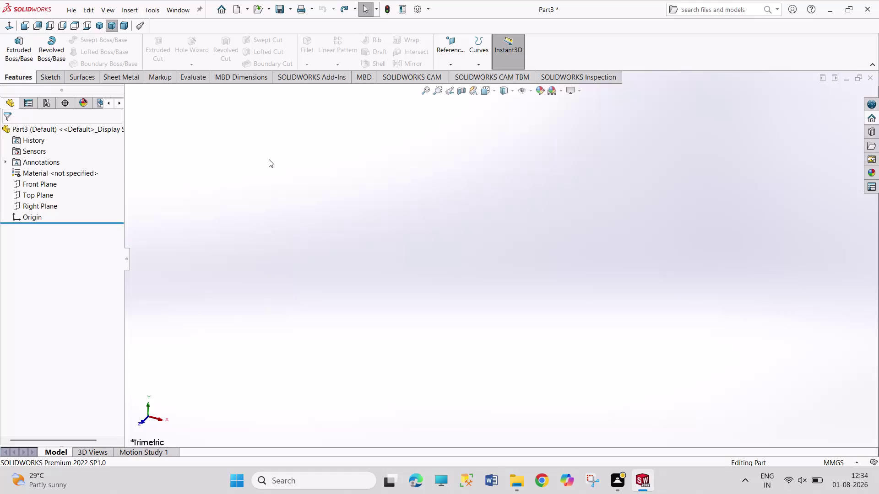
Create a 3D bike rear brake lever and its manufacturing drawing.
Drag across the empty Part3 viewport and try its shortcut menu.
drag(269, 159, 316, 282)
right_click(417, 218)
click(424, 202)
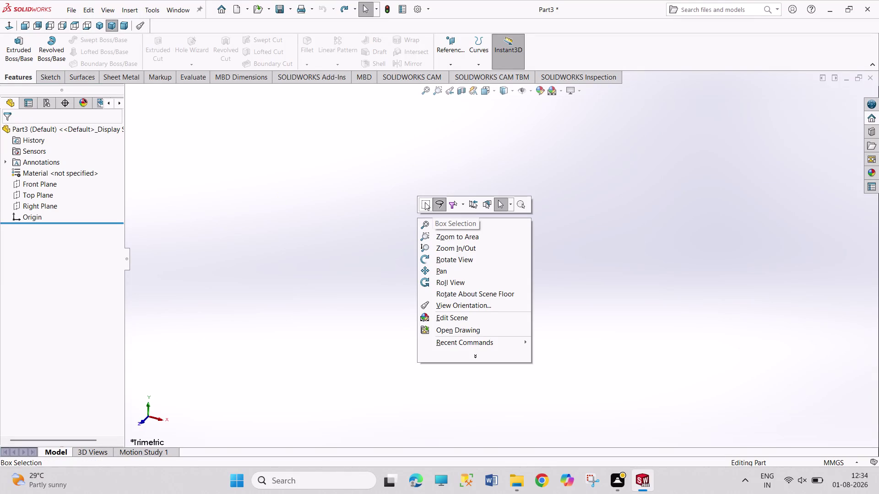
drag(300, 167, 420, 300)
drag(315, 181, 395, 301)
drag(295, 148, 305, 202)
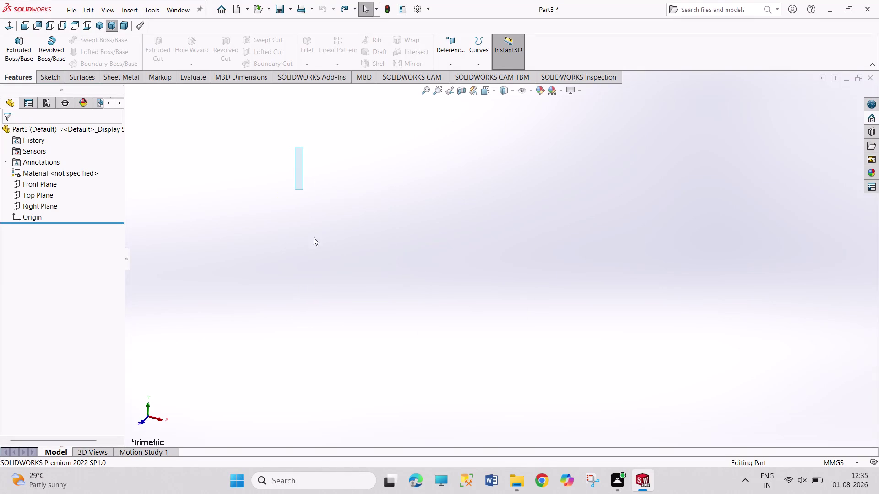
drag(305, 202, 476, 337)
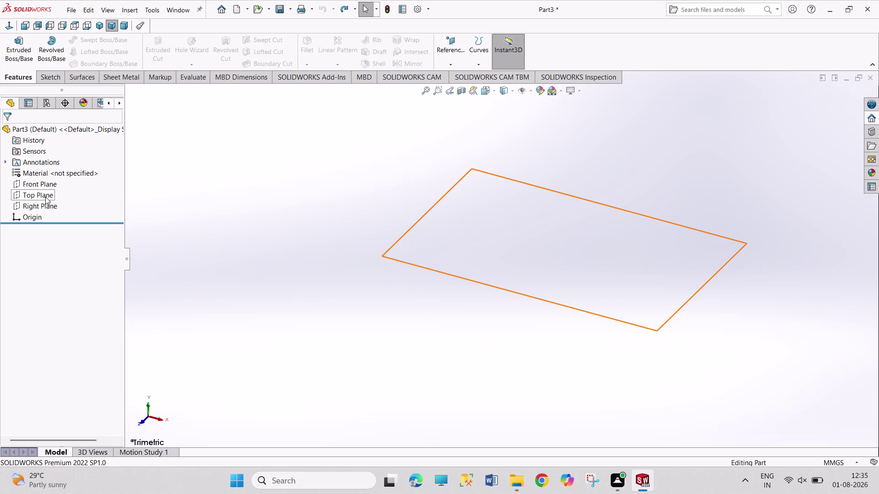
Start a sketch on the Top Plane and exit it empty.
click(46, 197)
click(53, 183)
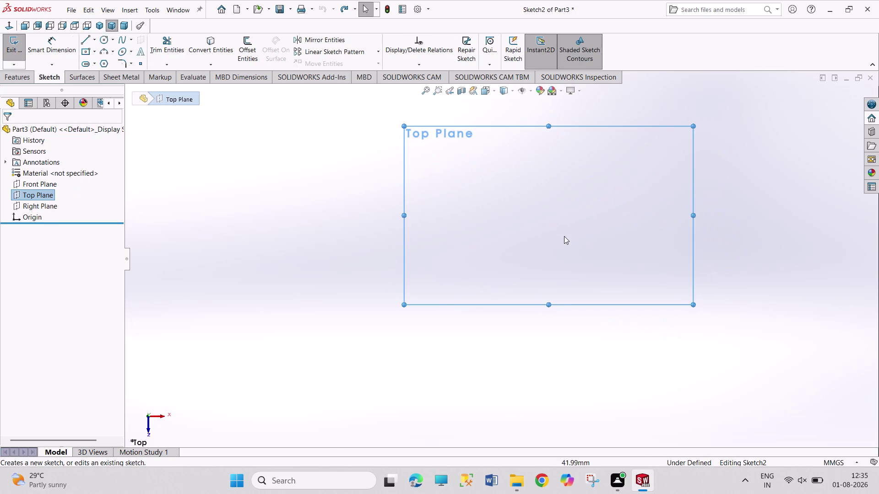
click(103, 38)
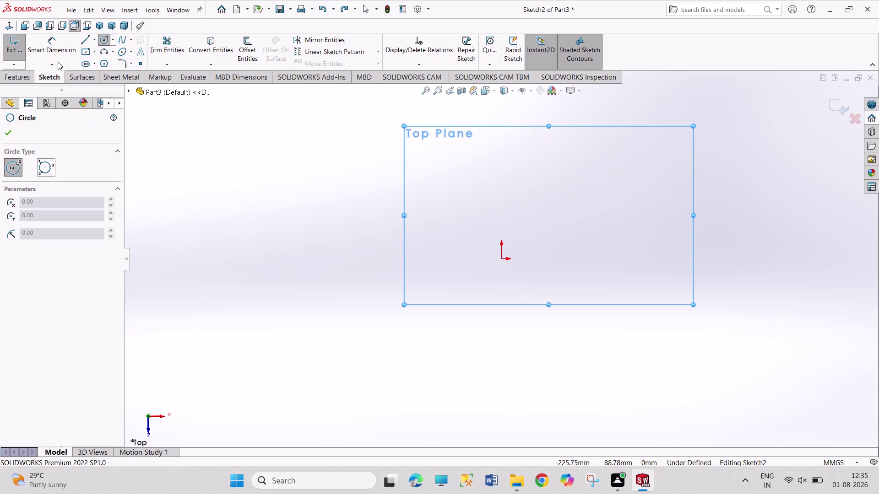
click(10, 47)
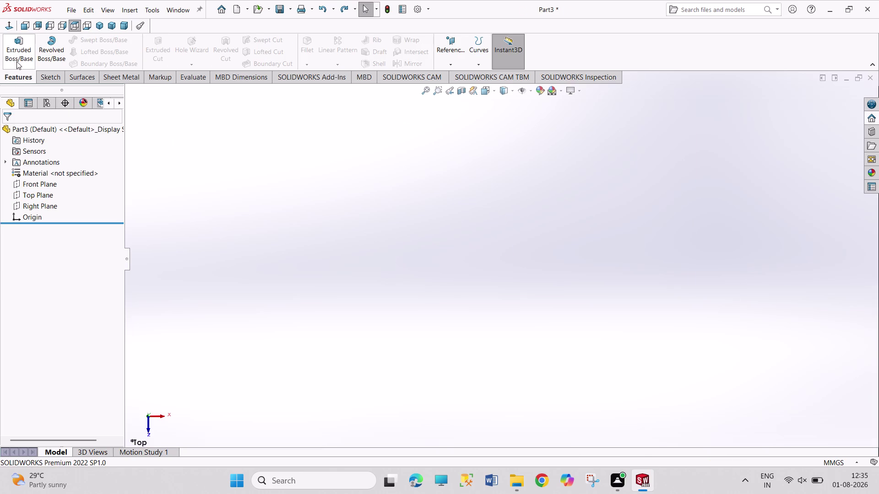
Open and exit a second empty Top Plane sketch, then close Part3.
click(40, 195)
click(44, 184)
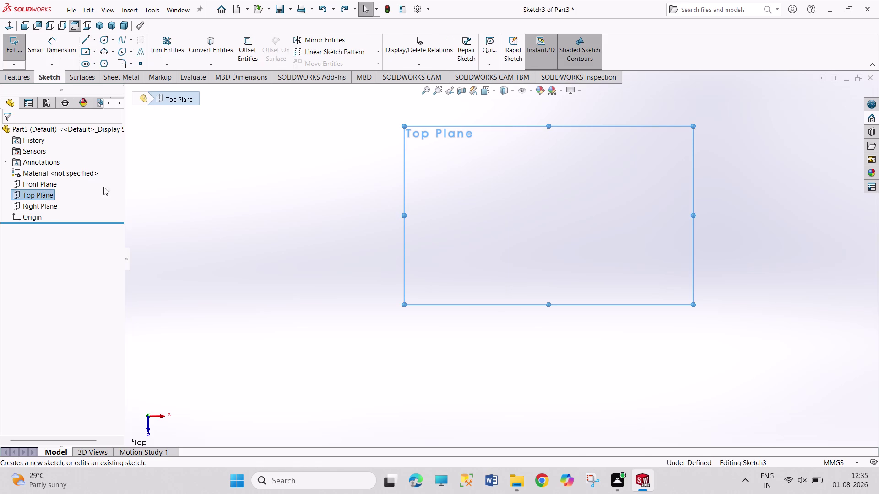
click(17, 46)
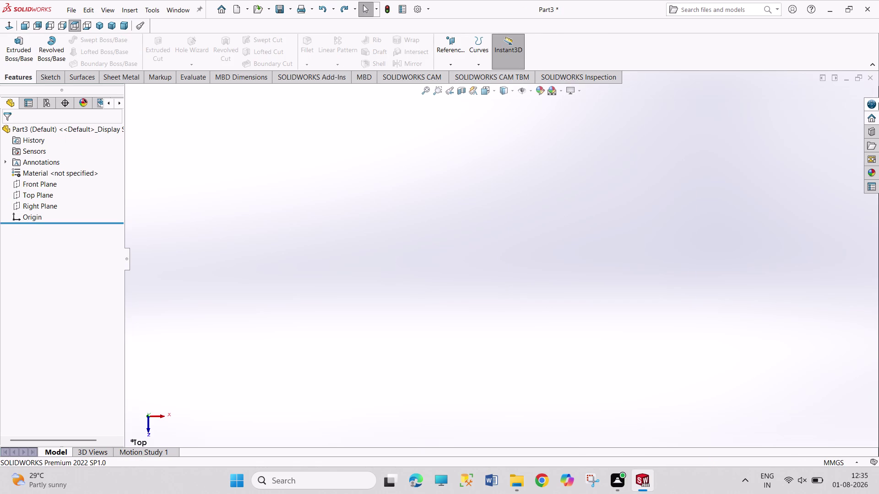
click(870, 80)
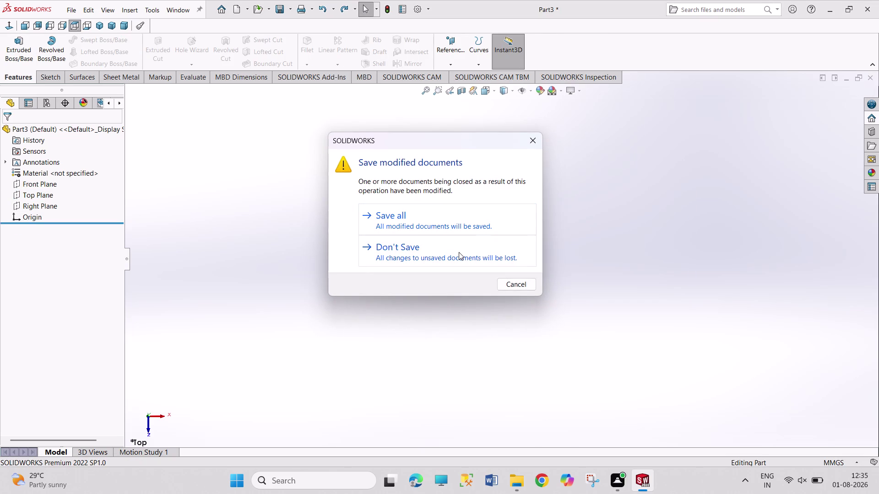
Close Part3 without saving, create new part Part4, and sketch on its Top Plane.
click(459, 252)
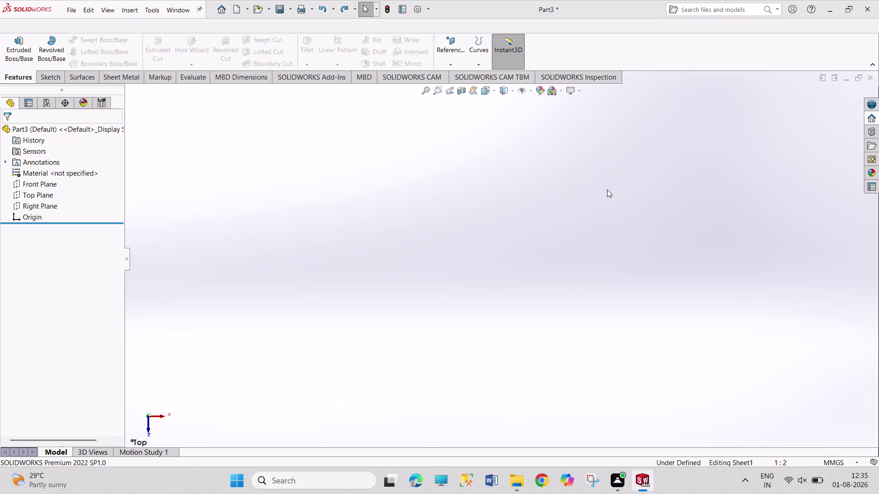
key(ctrl+n)
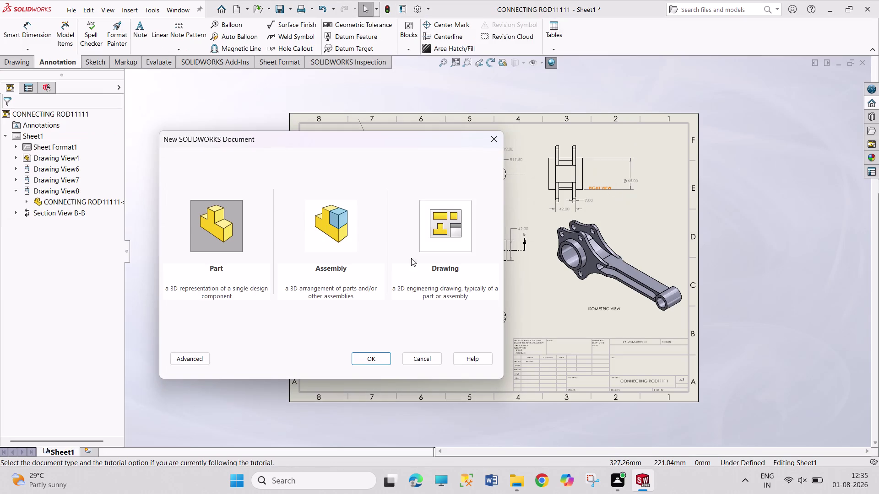
click(387, 360)
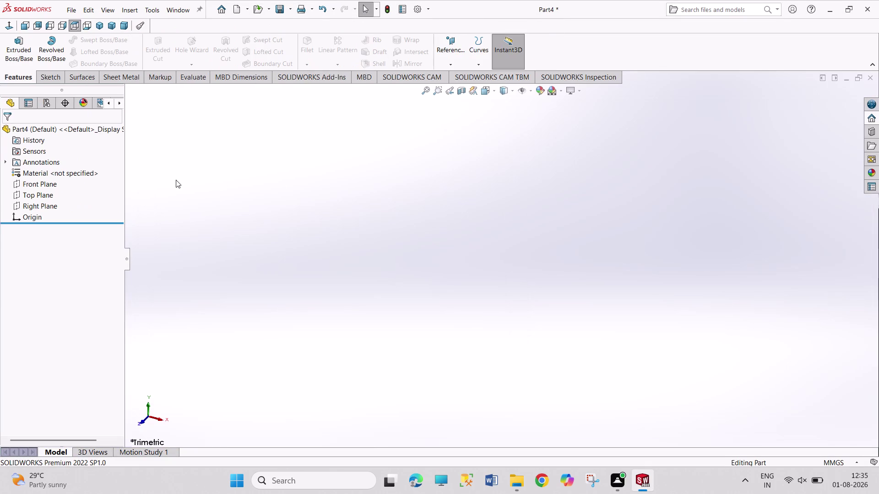
click(38, 198)
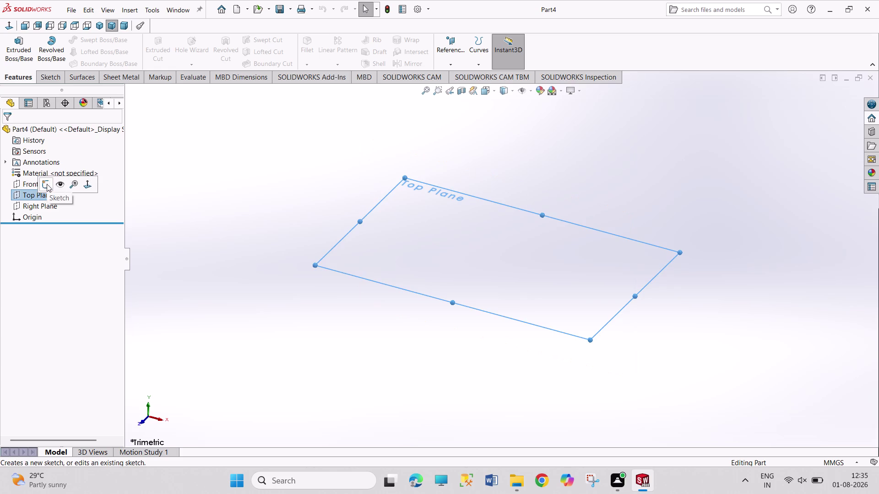
click(47, 184)
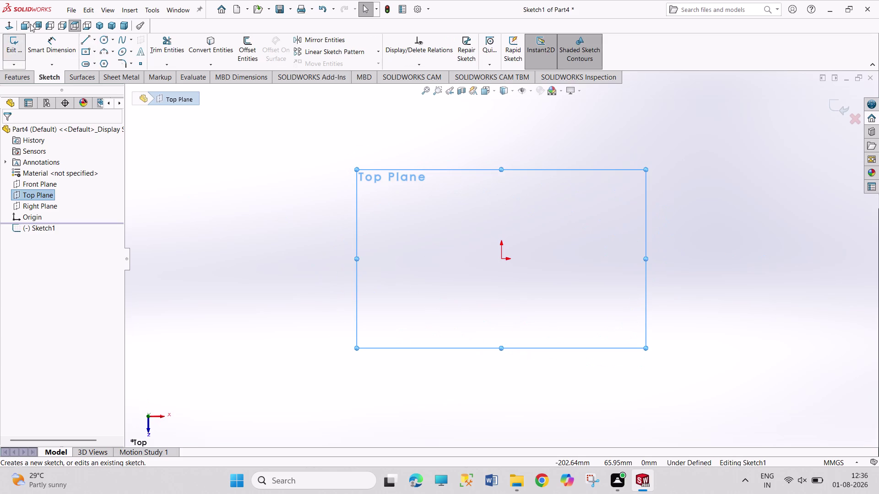
Draw a short horizontal line below the origin and a large circle centred left of it.
click(103, 39)
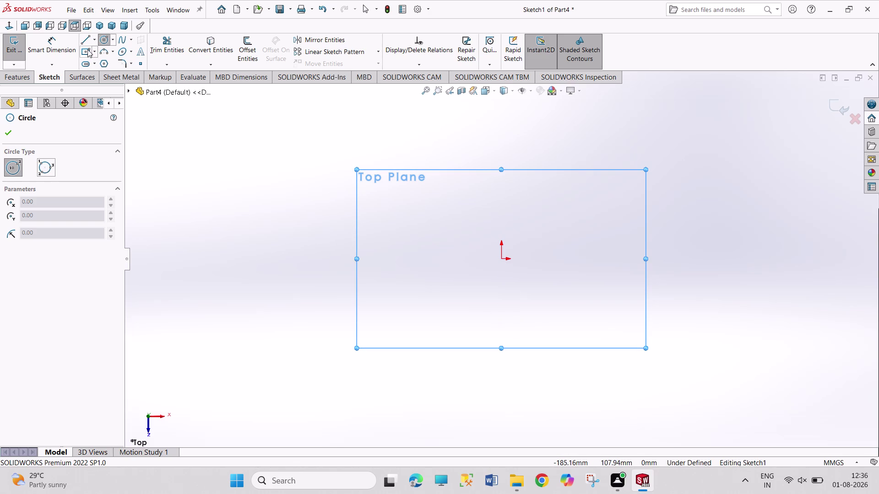
click(81, 36)
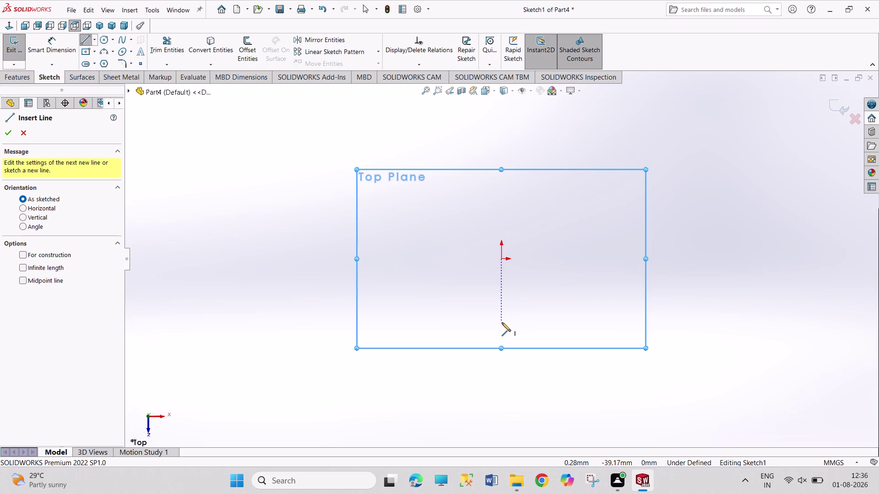
click(502, 323)
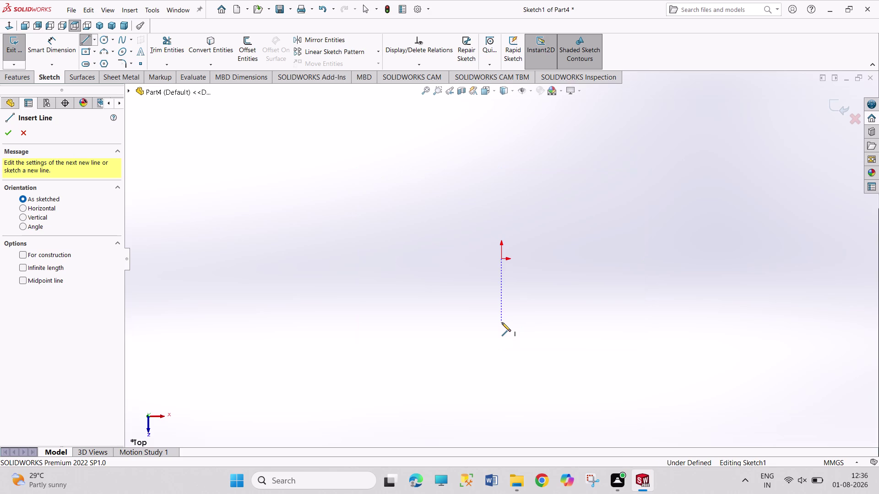
click(547, 322)
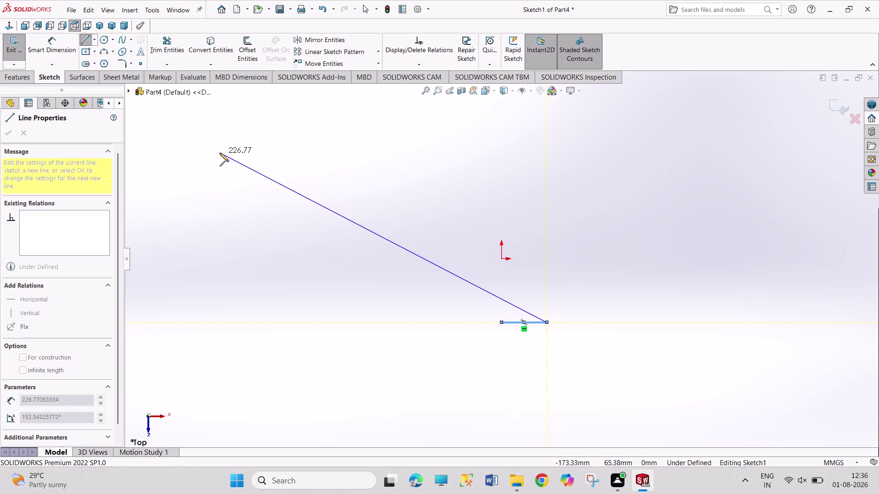
click(104, 37)
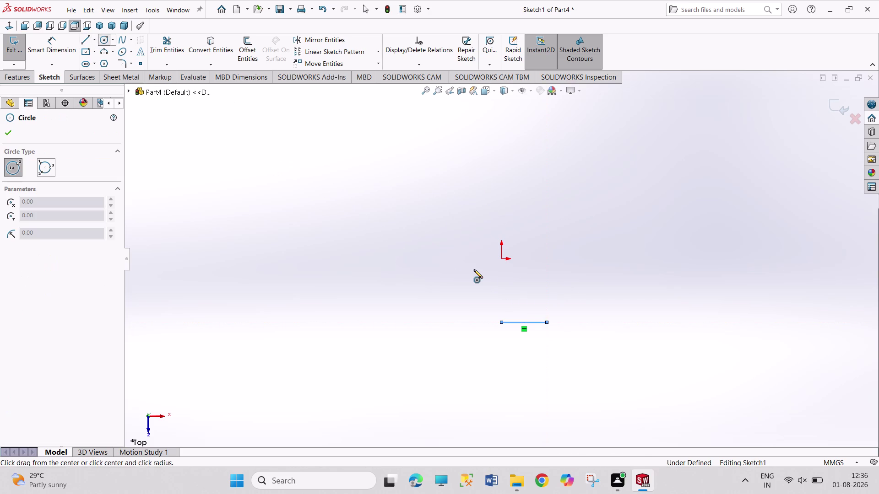
click(475, 259)
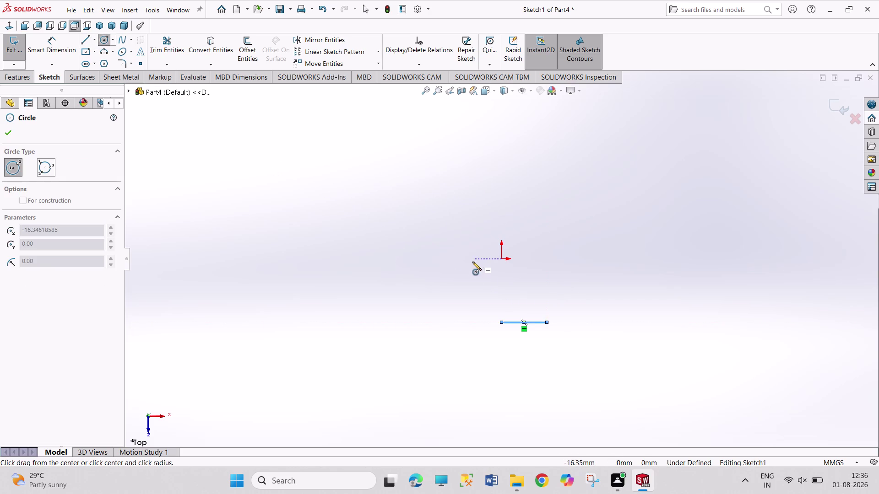
click(498, 372)
Dimension the large circle to a 40 mm diameter.
right_drag(357, 342, 311, 201)
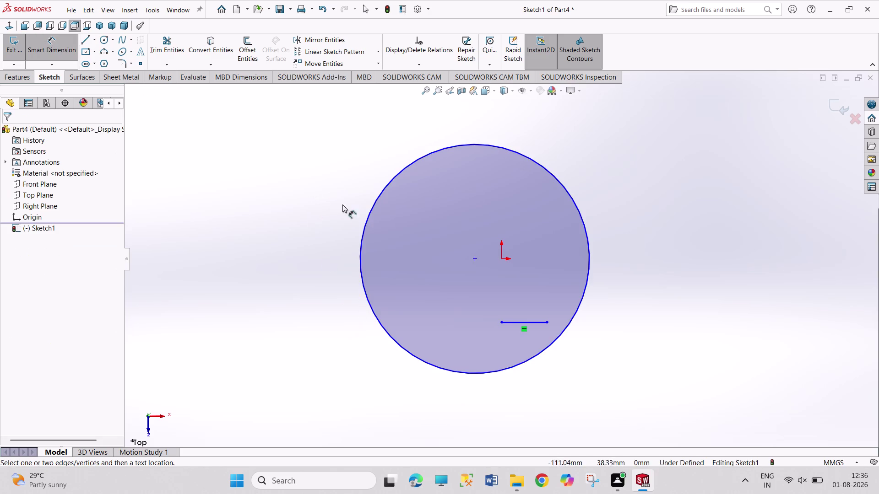
drag(369, 221, 365, 216)
click(336, 189)
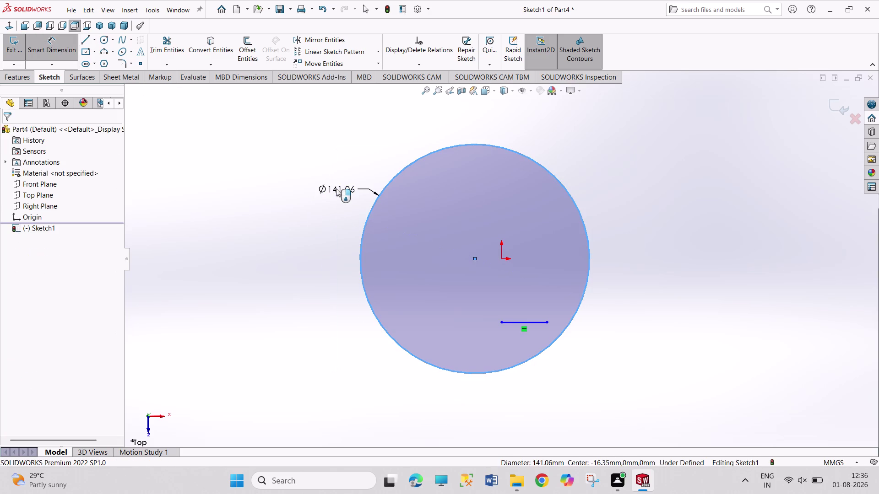
text(40)
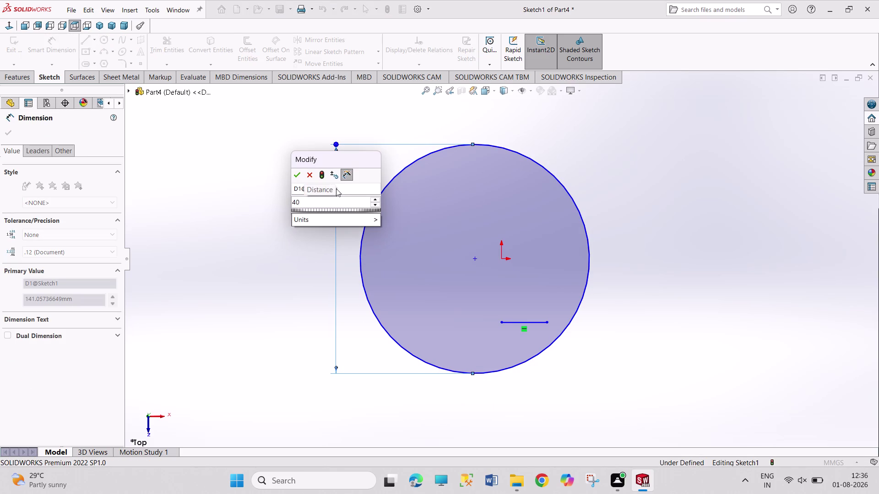
key(Return)
Make the short line's right endpoint coincident with the circle.
right_click(298, 217)
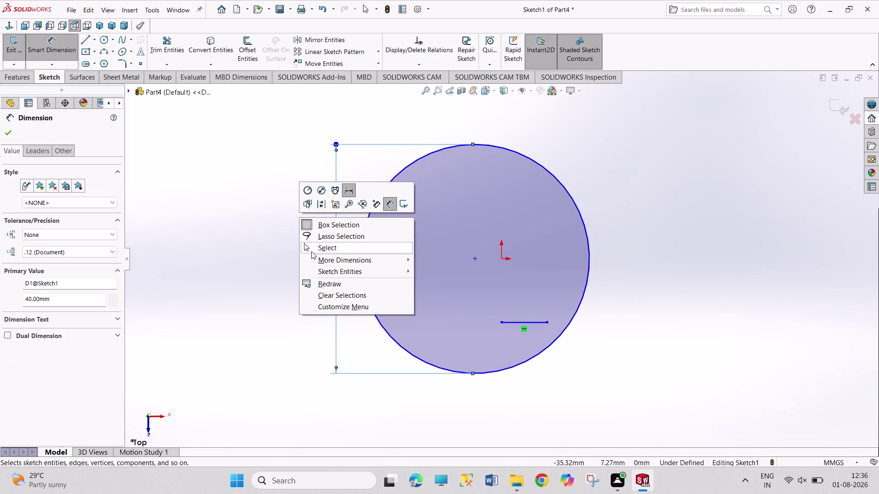
click(311, 251)
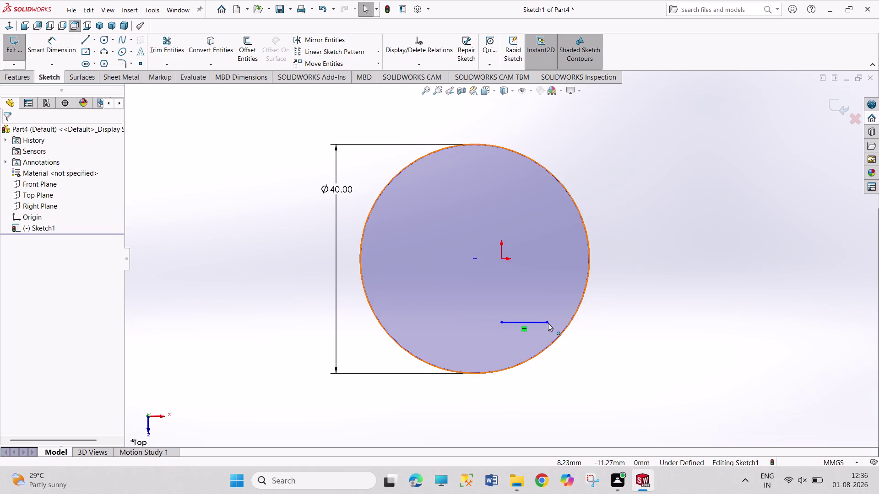
click(547, 322)
click(570, 322)
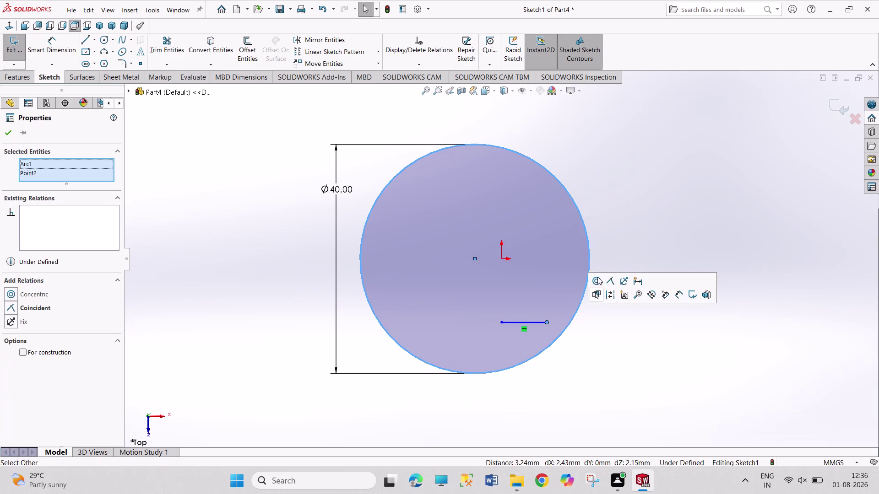
click(607, 281)
click(640, 213)
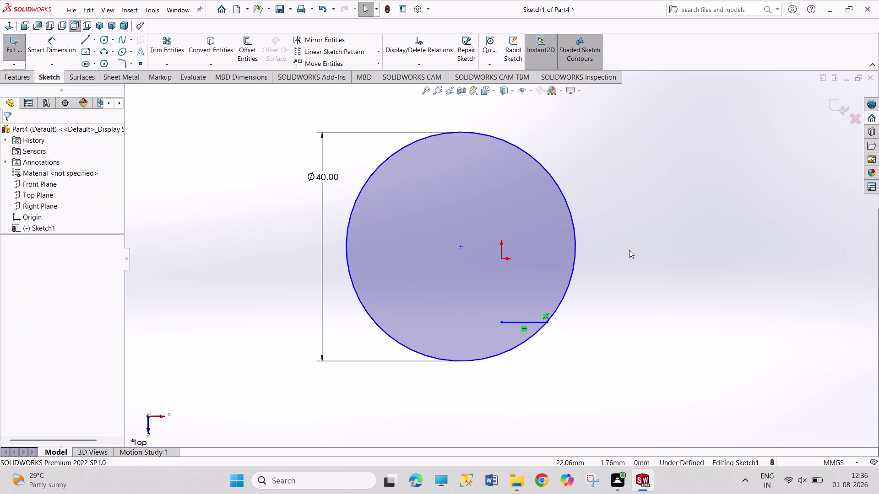
Dimension the horizontal line 10 mm below the origin, then select it.
right_drag(644, 255, 644, 152)
click(503, 258)
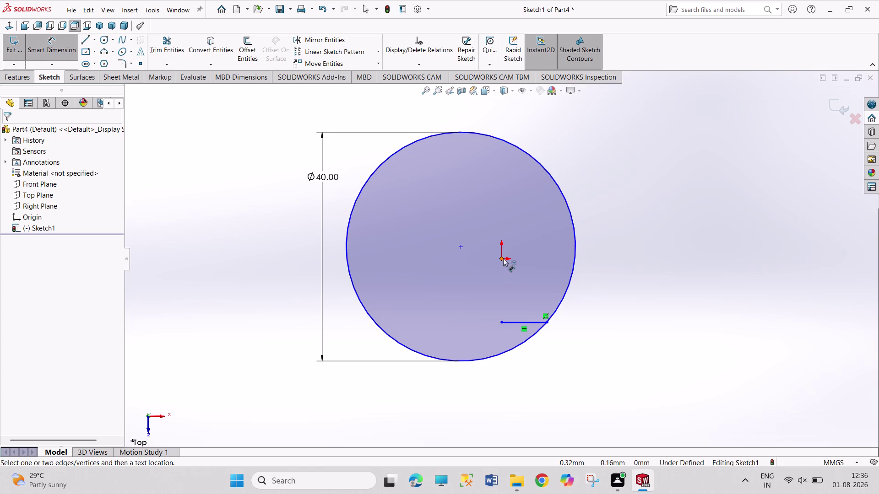
click(501, 324)
click(276, 295)
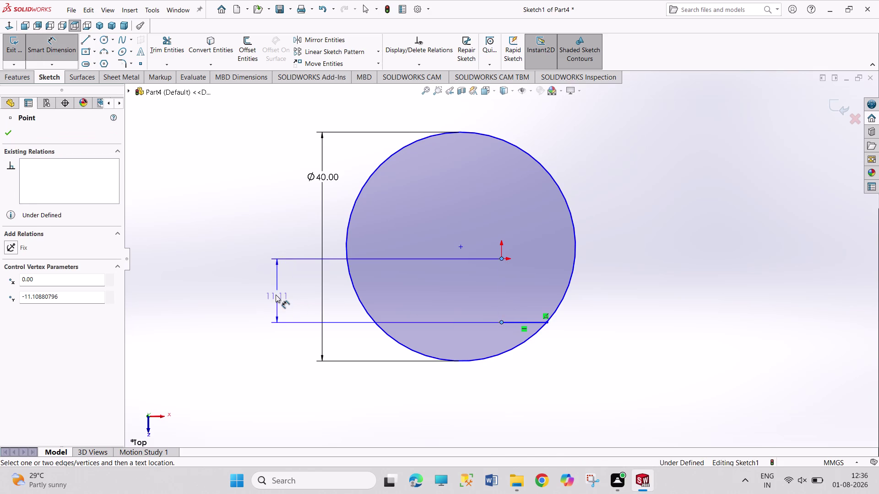
text(10)
key(Return)
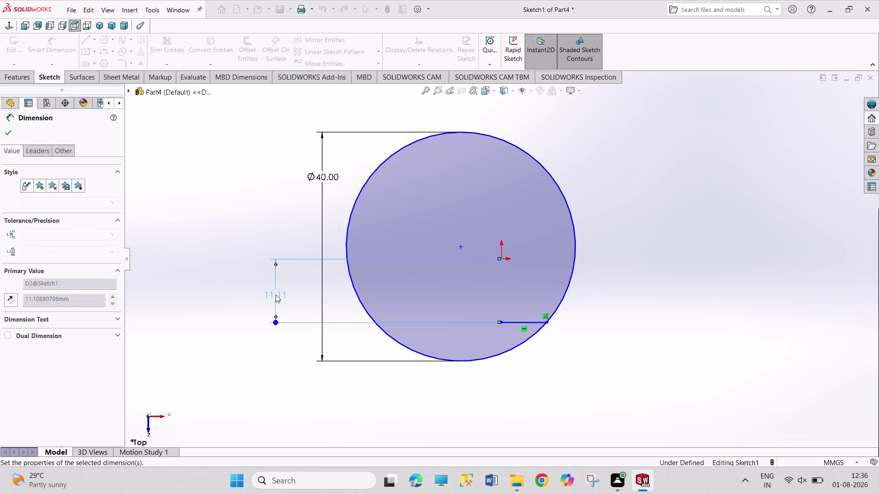
right_click(250, 255)
click(256, 282)
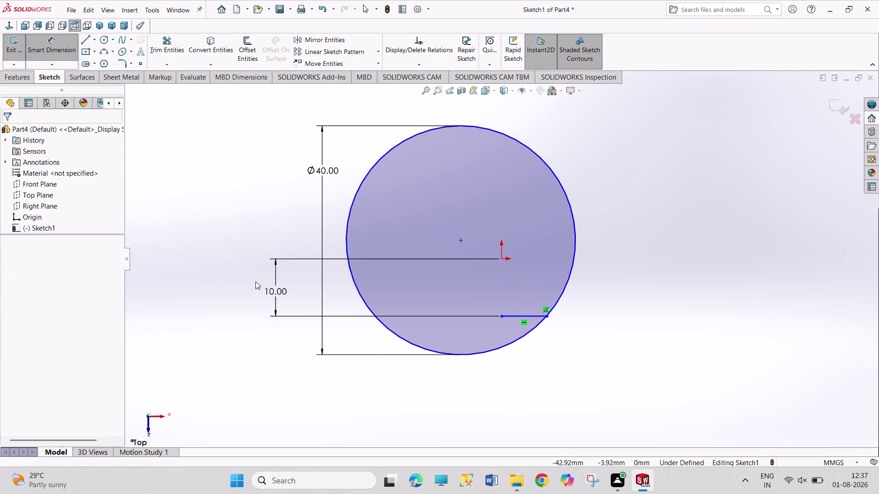
click(534, 316)
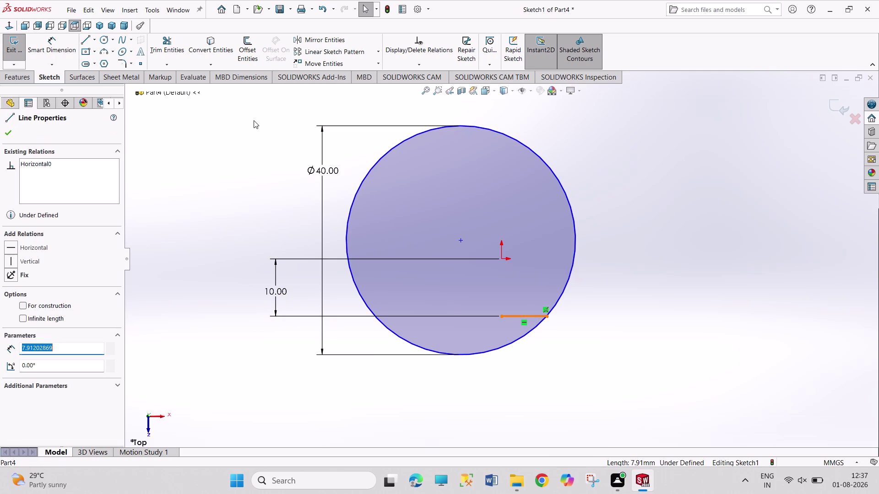
Mirror the short line about the Front Plane to create an upper copy.
click(310, 36)
click(72, 267)
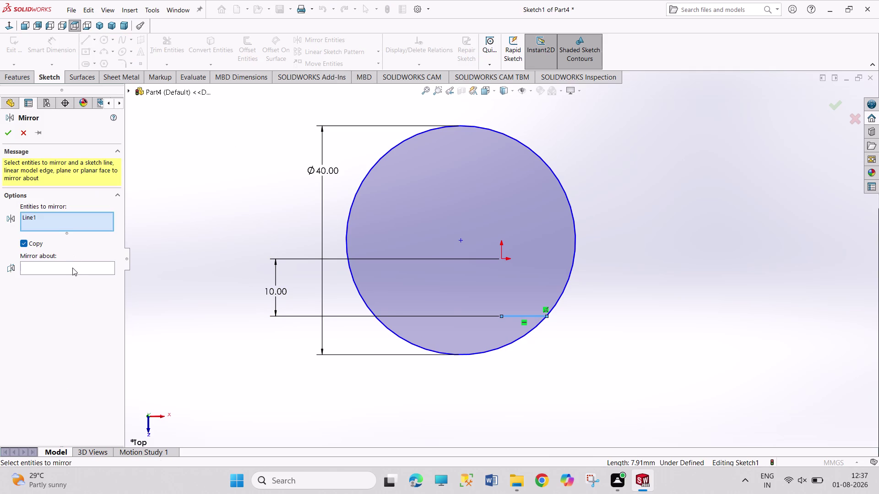
click(127, 90)
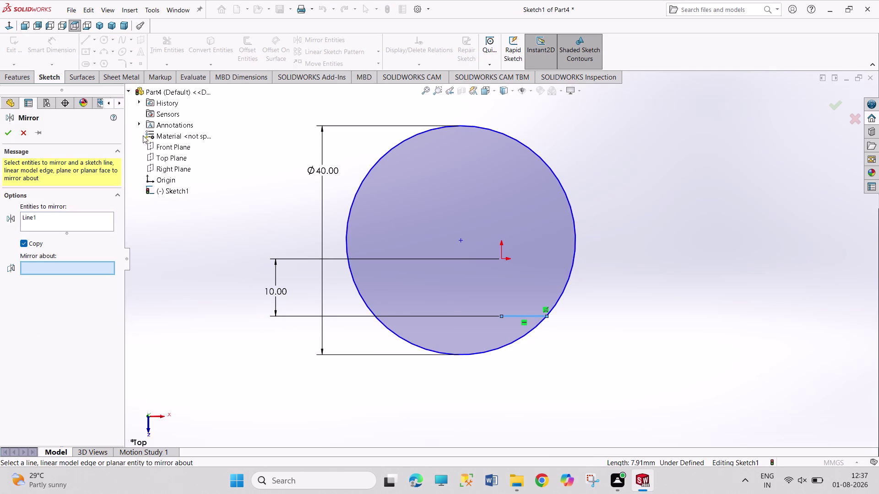
click(158, 148)
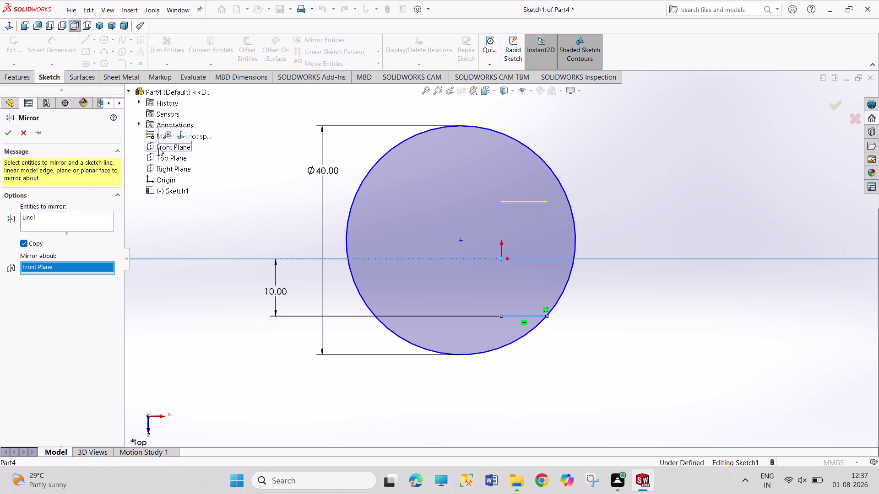
click(9, 136)
Make the mirrored line's outer endpoint coincident with the circle.
click(266, 340)
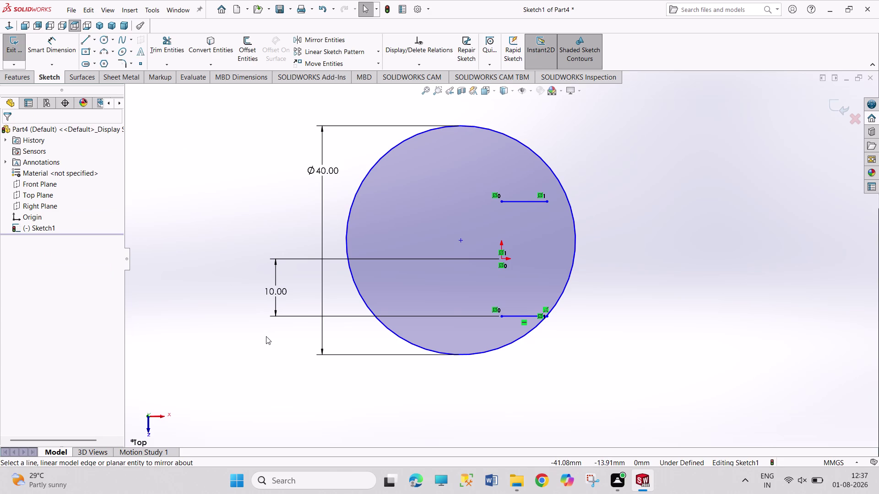
click(568, 196)
click(549, 200)
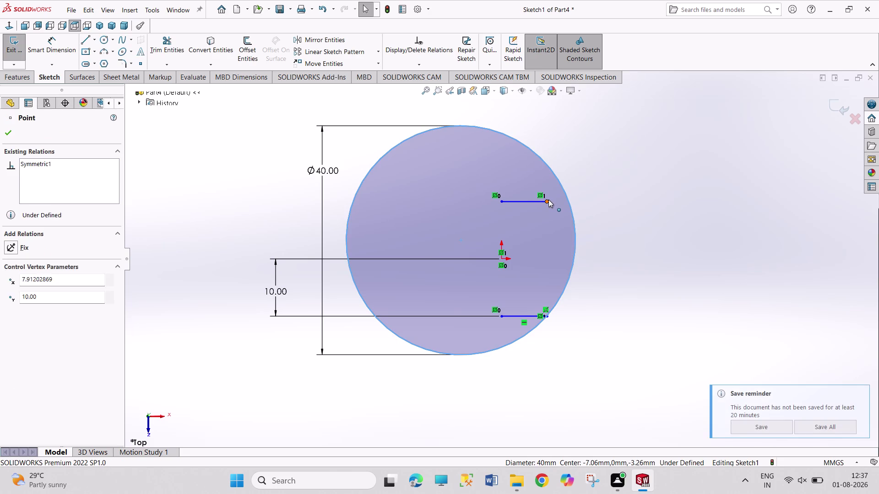
click(592, 160)
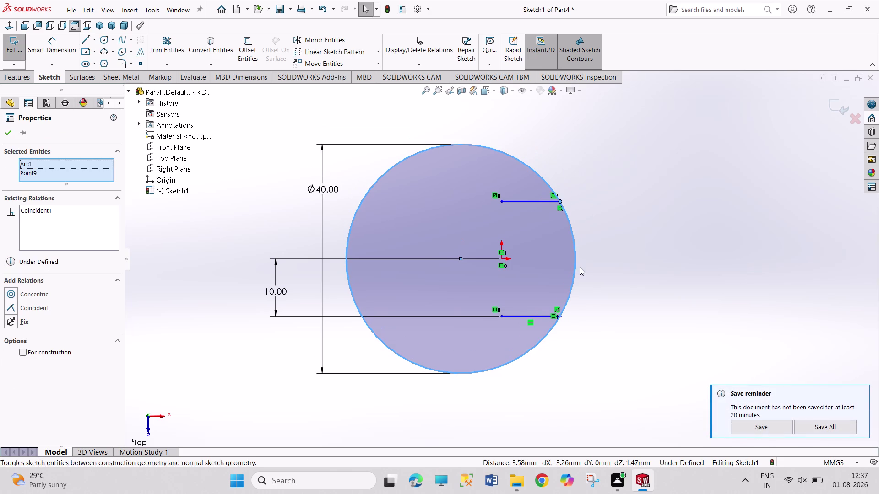
click(579, 267)
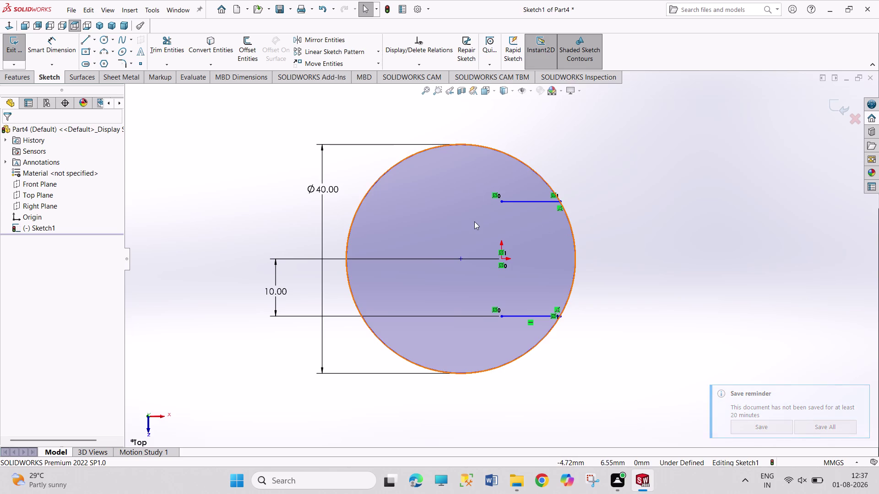
Switch between the Line and dimension tools and return to selection.
click(87, 43)
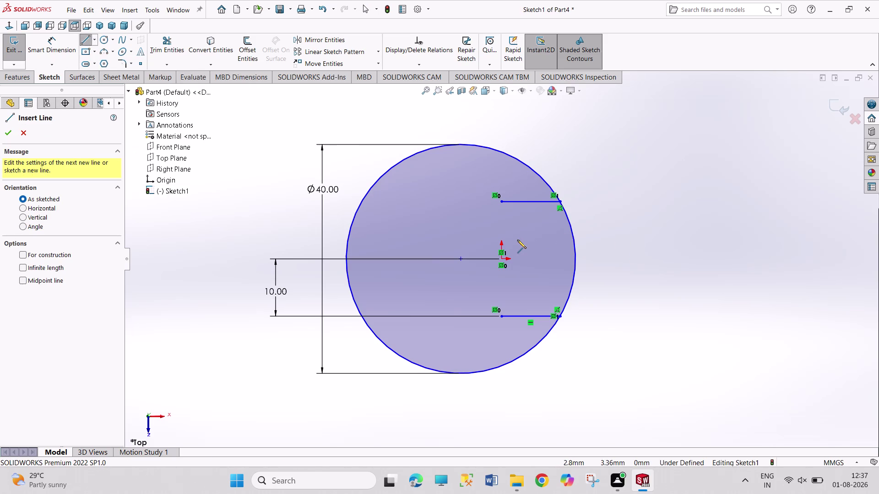
right_drag(646, 274, 645, 272)
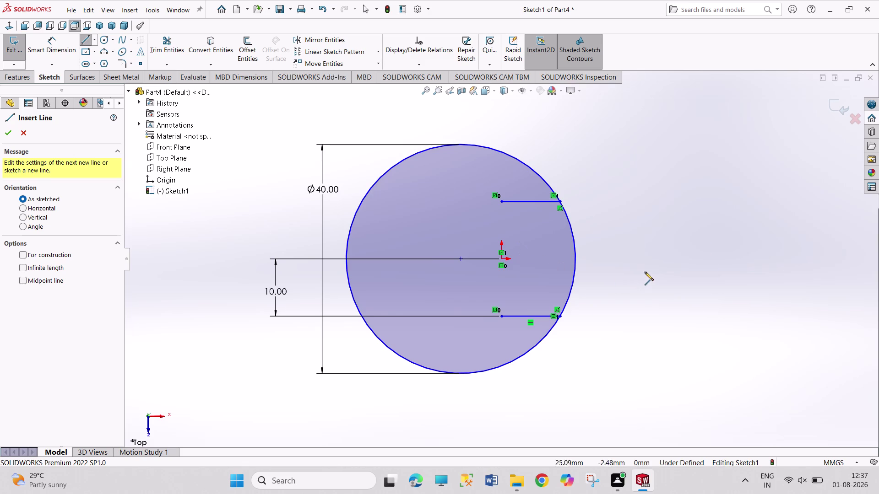
right_drag(644, 272, 638, 173)
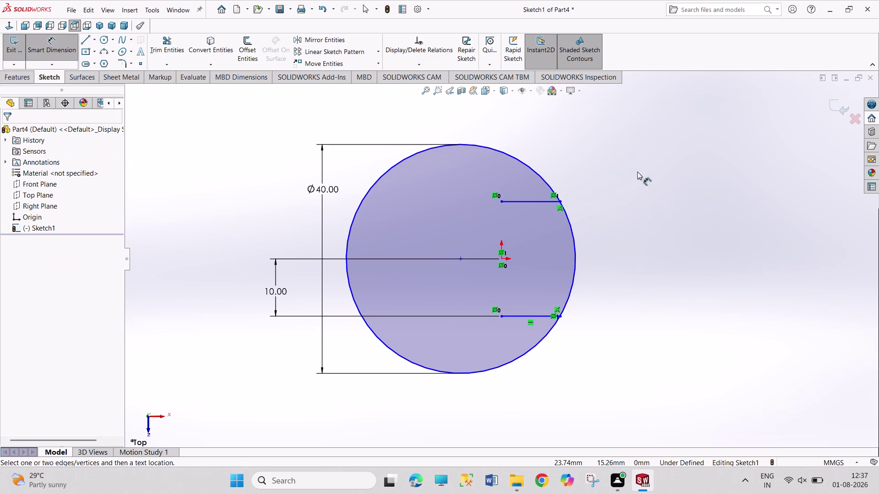
right_click(637, 171)
click(640, 203)
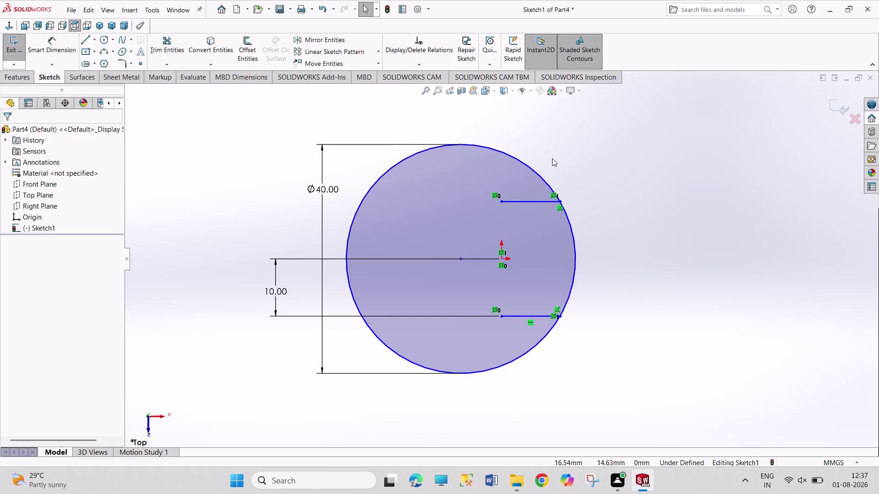
Draw a short vertical line up from the upper line's inner end, then right past the circle.
click(84, 37)
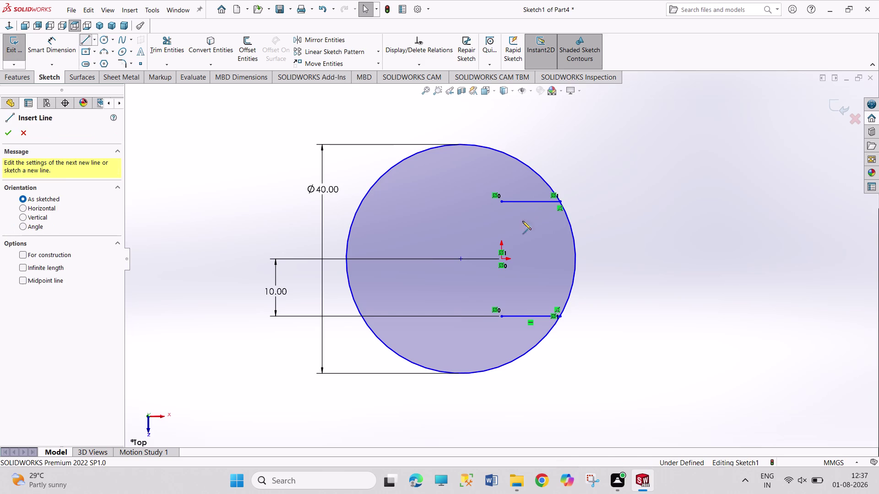
click(503, 203)
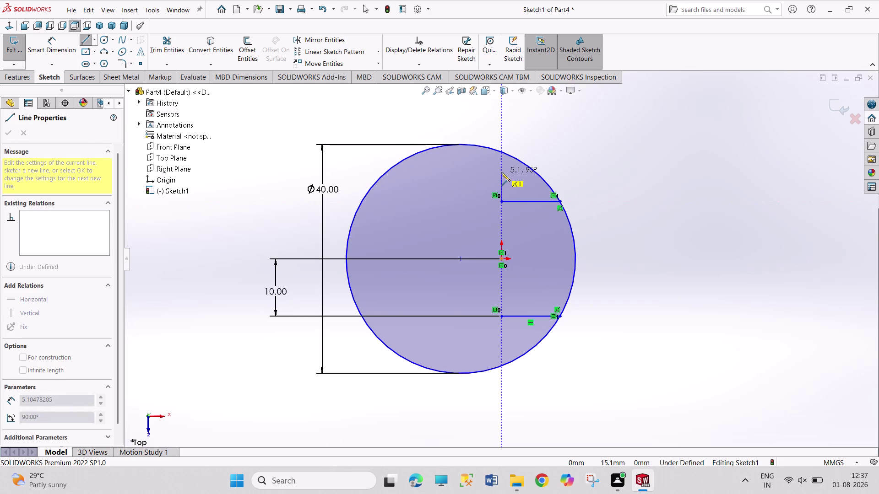
click(502, 172)
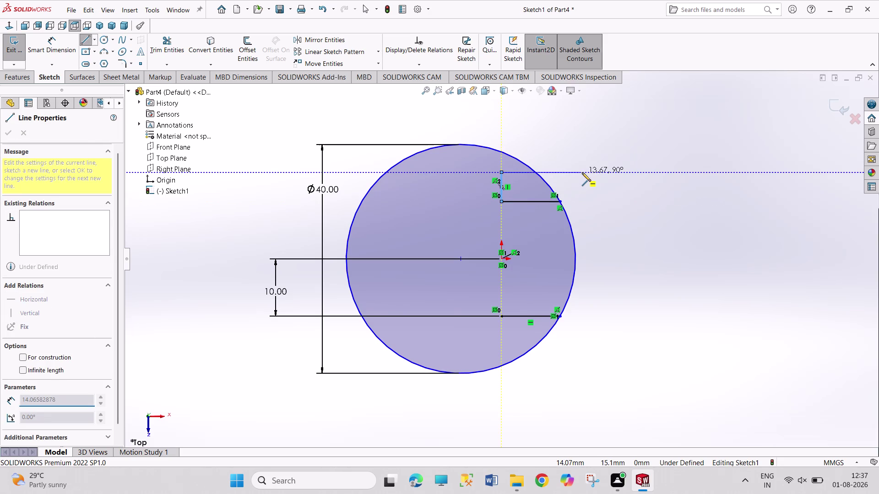
click(570, 173)
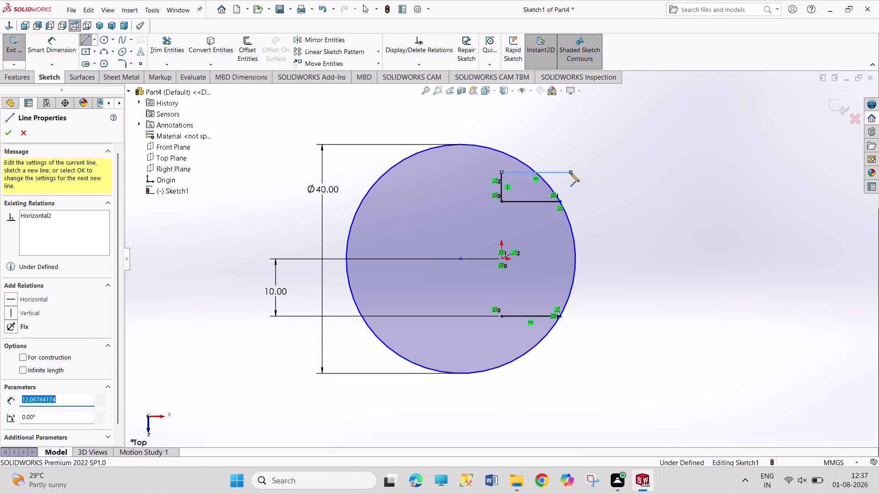
right_click(571, 173)
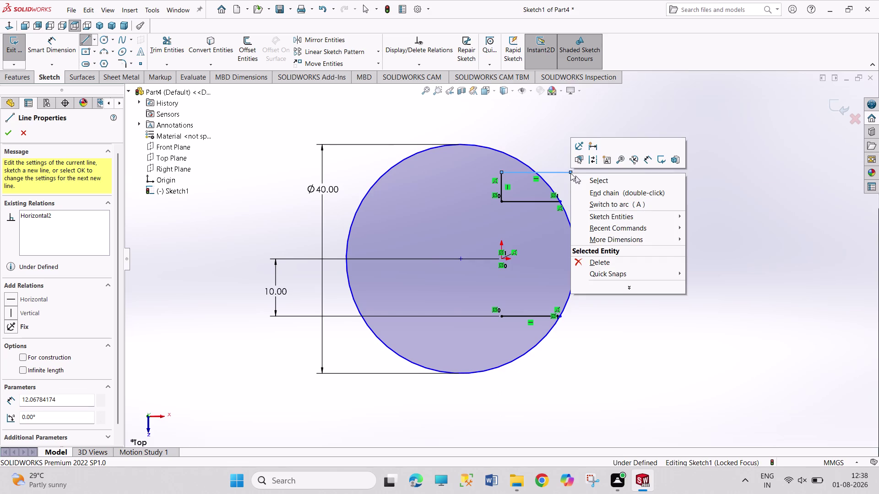
End the line chain and dimension the short vertical segment to 5 mm.
click(584, 181)
right_drag(599, 189, 581, 120)
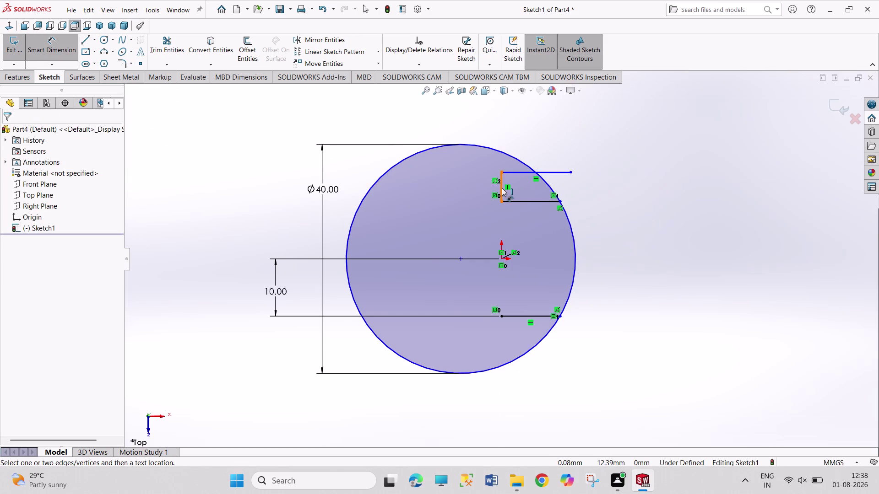
drag(502, 188, 497, 188)
click(464, 189)
key(5)
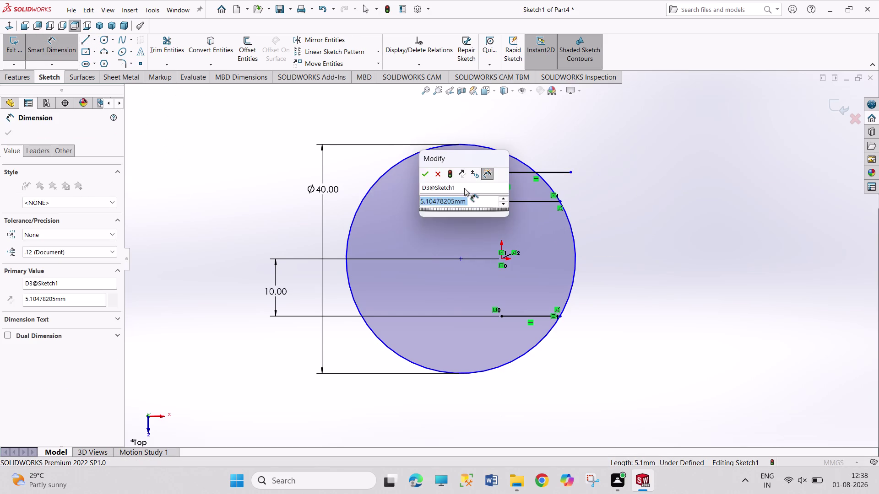
key(Return)
right_click(643, 224)
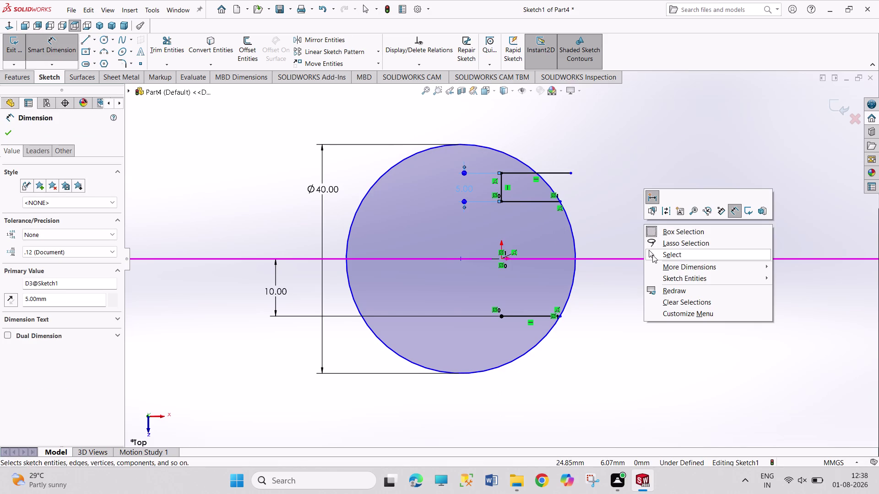
click(652, 255)
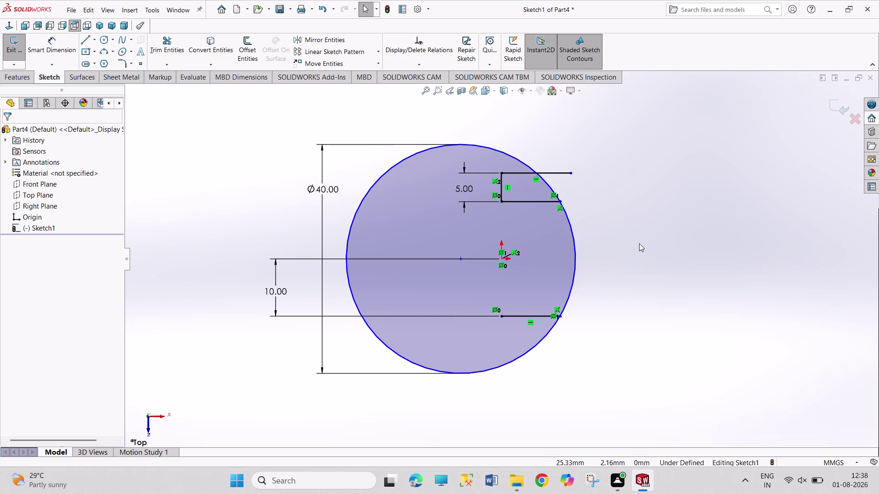
click(104, 41)
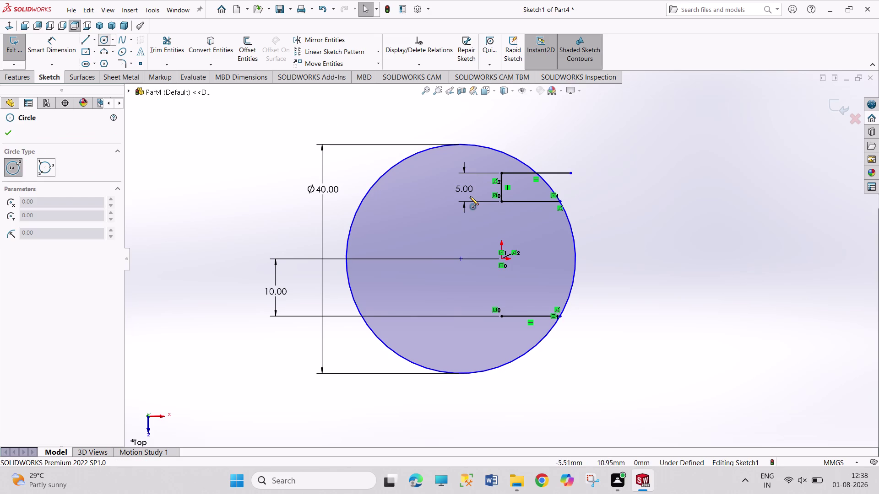
Draw two small concentric circles to the right of the large circle.
click(615, 201)
click(623, 226)
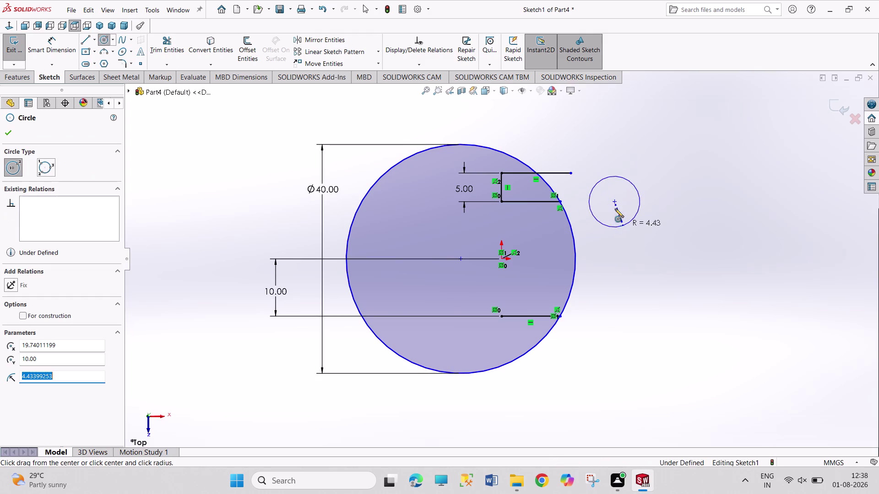
click(614, 200)
click(627, 239)
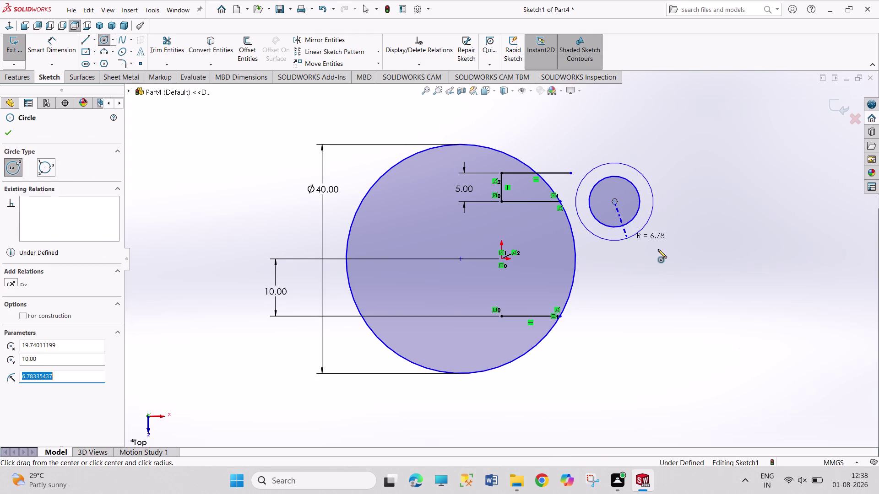
Dimension the concentric circles to 8 mm and 14 mm diameters.
right_drag(710, 252, 699, 162)
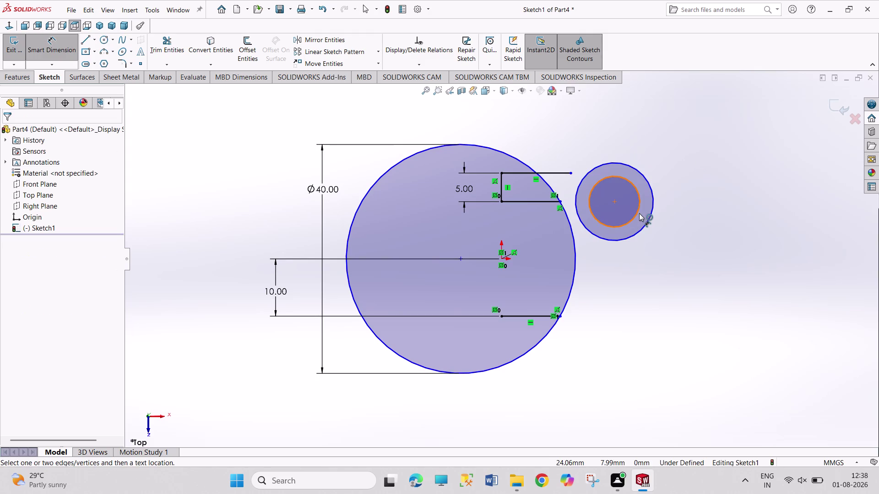
click(639, 213)
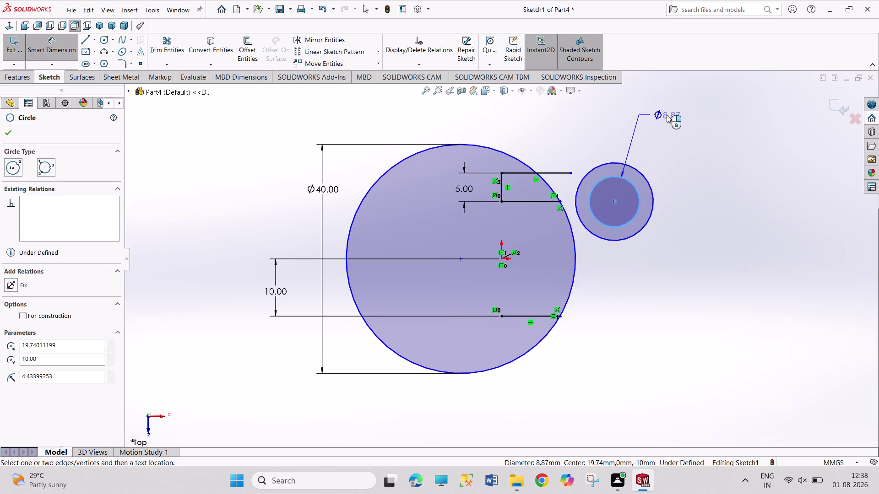
click(666, 115)
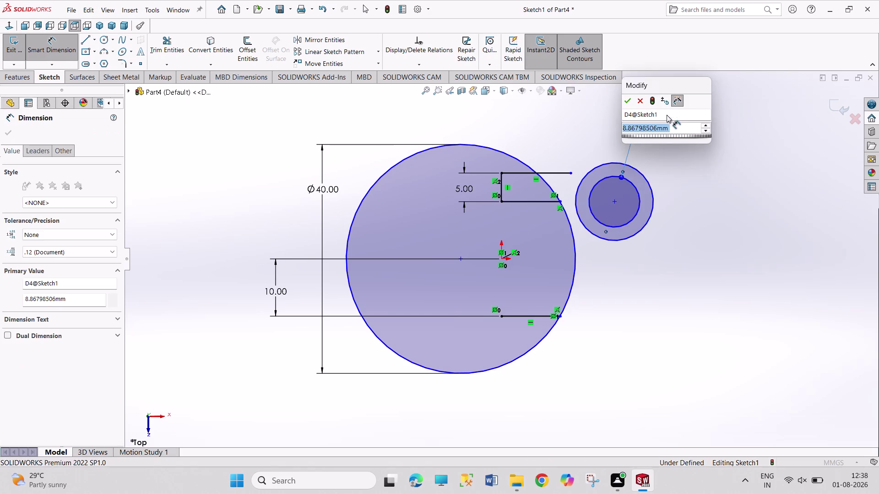
key(8)
key(Return)
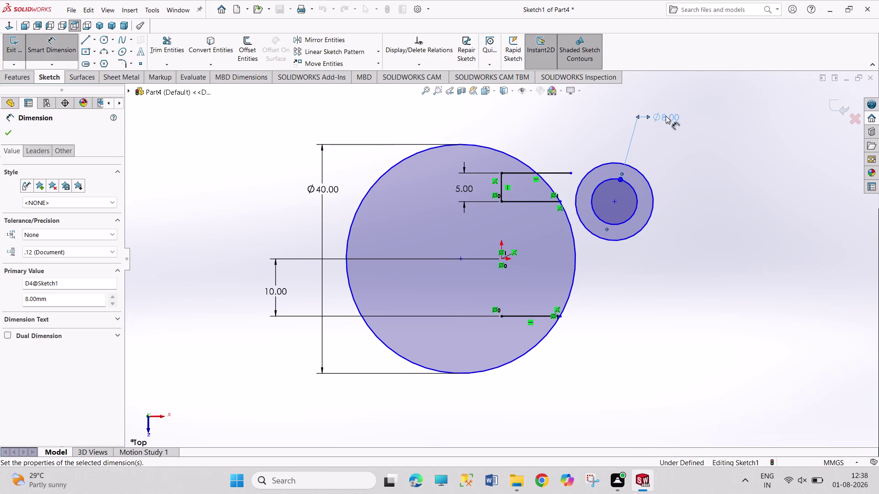
drag(639, 172, 641, 167)
click(665, 140)
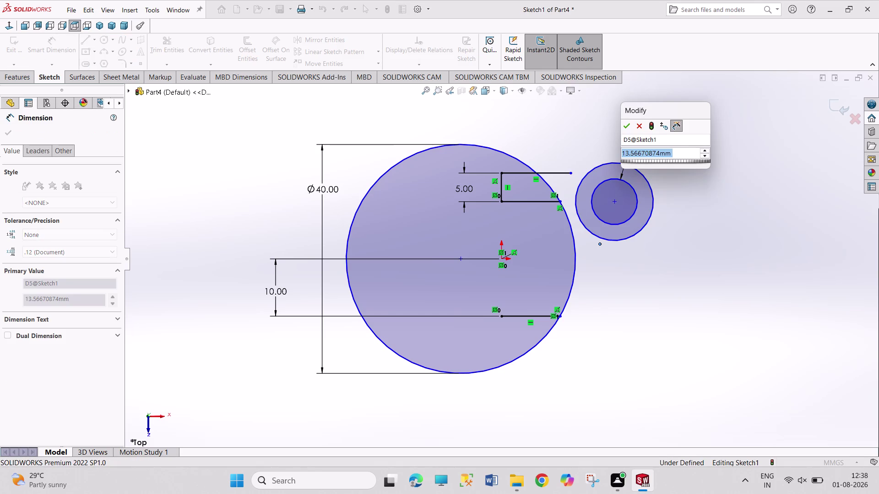
text(14)
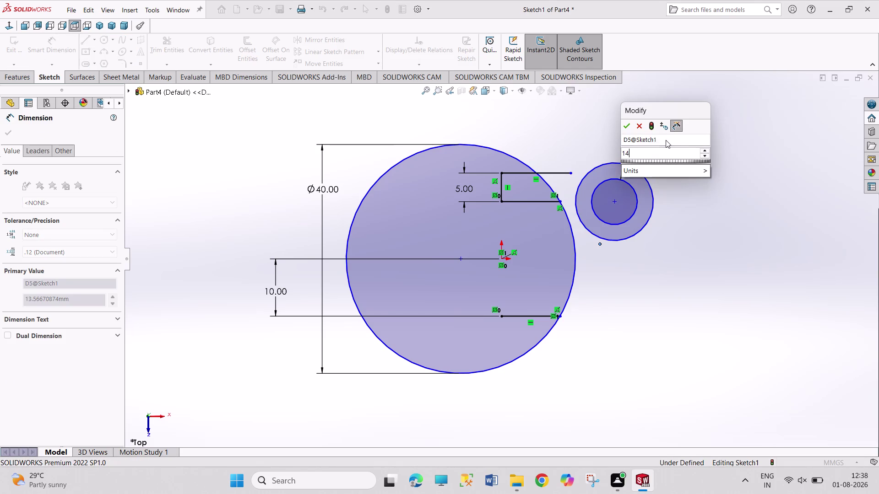
key(Return)
right_click(704, 193)
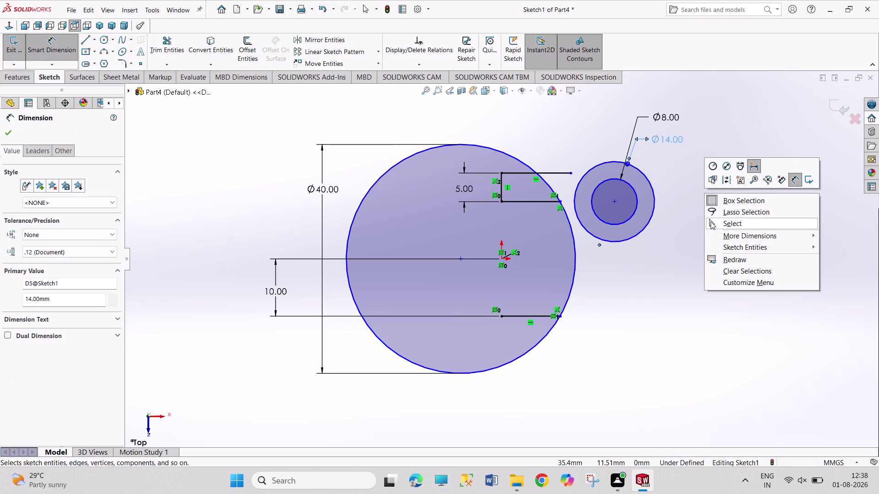
click(711, 221)
Display the 14 mm and 8 mm dimensions as R7 and R4 radii.
right_click(677, 139)
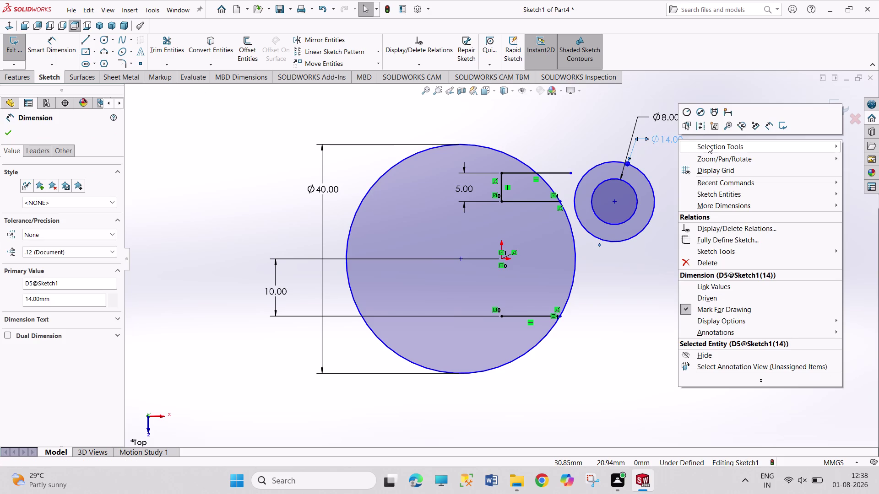
click(689, 110)
right_click(667, 117)
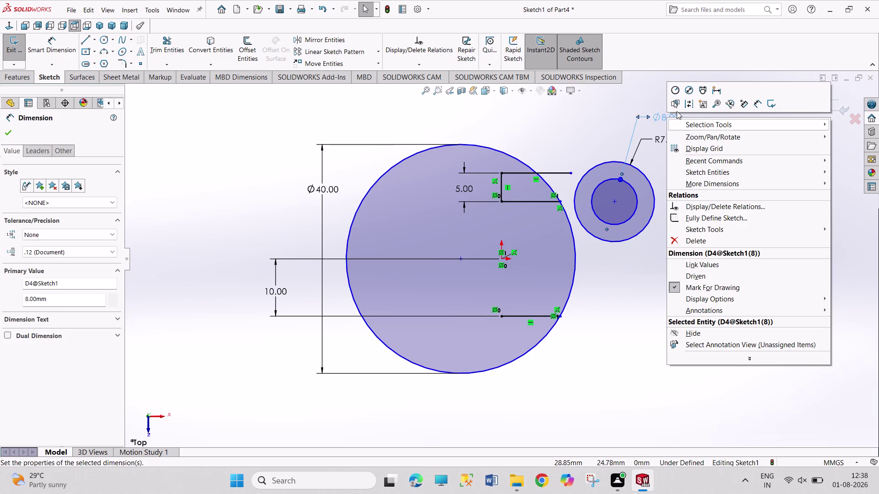
click(674, 92)
click(697, 184)
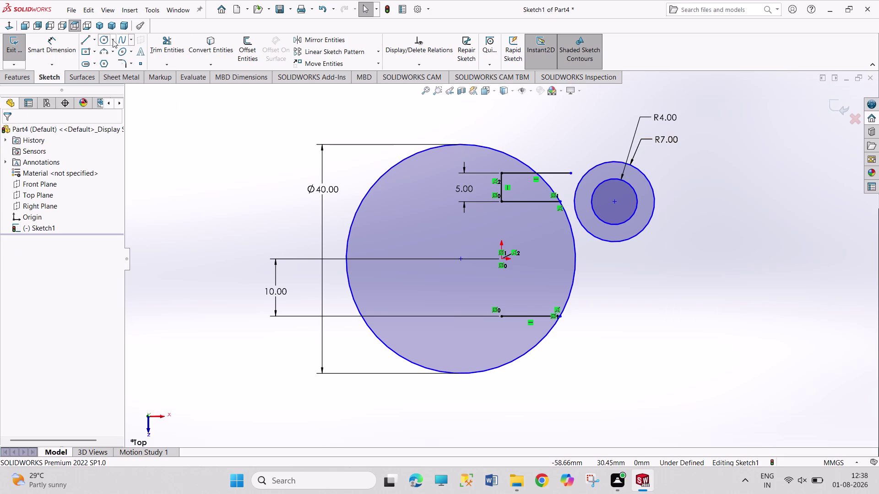
click(102, 38)
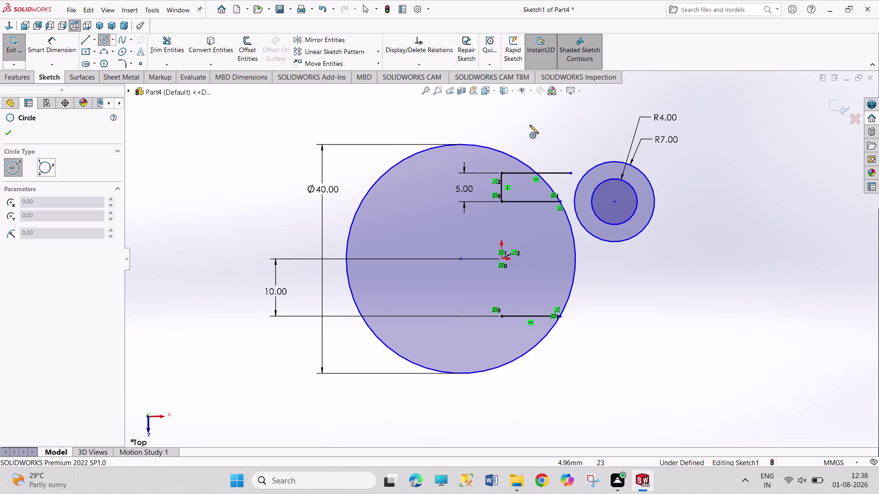
Draw a small circle above the slot's upper end.
click(574, 139)
click(587, 154)
right_click(608, 119)
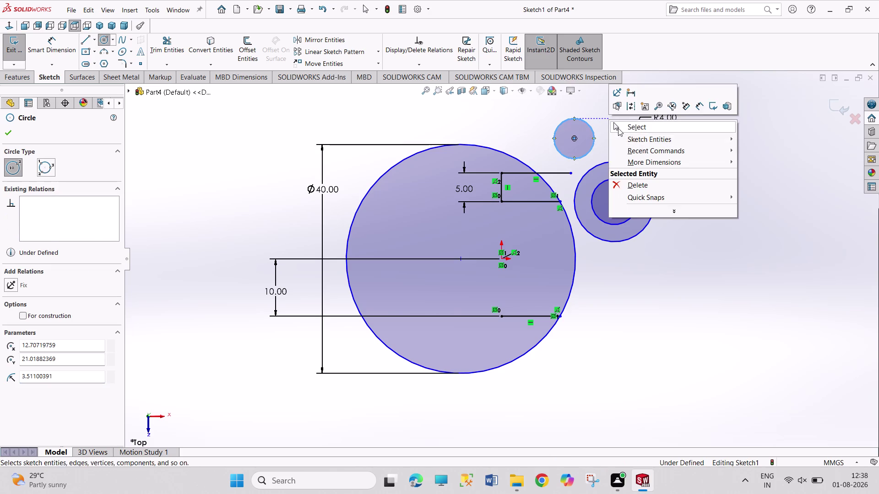
click(618, 129)
Make the small circle pass through the upper slot endpoint and tangent to the R7 circle.
click(581, 159)
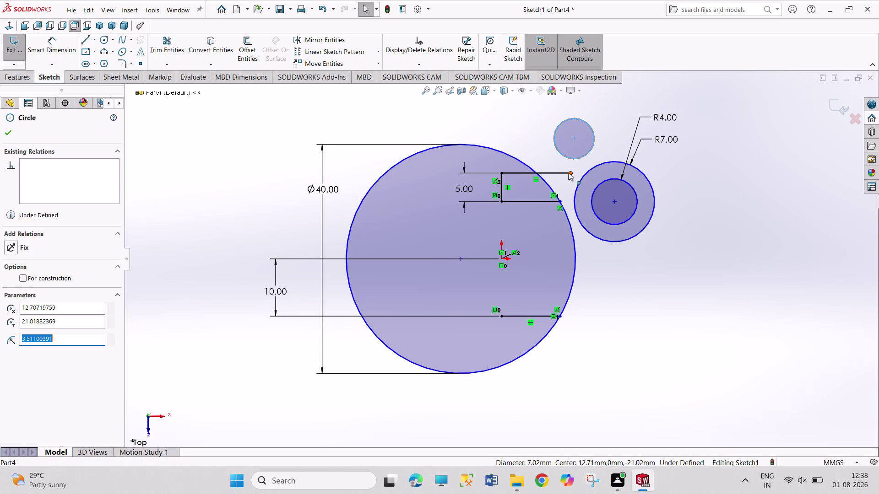
click(568, 173)
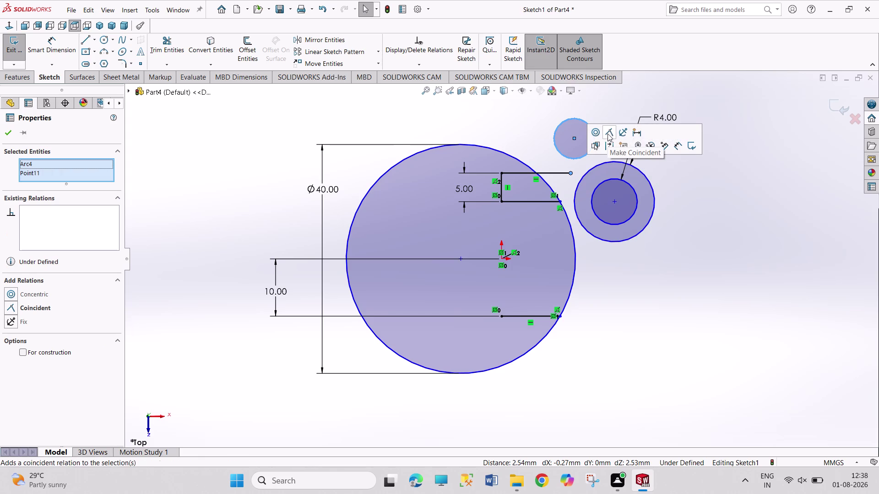
click(609, 132)
click(713, 174)
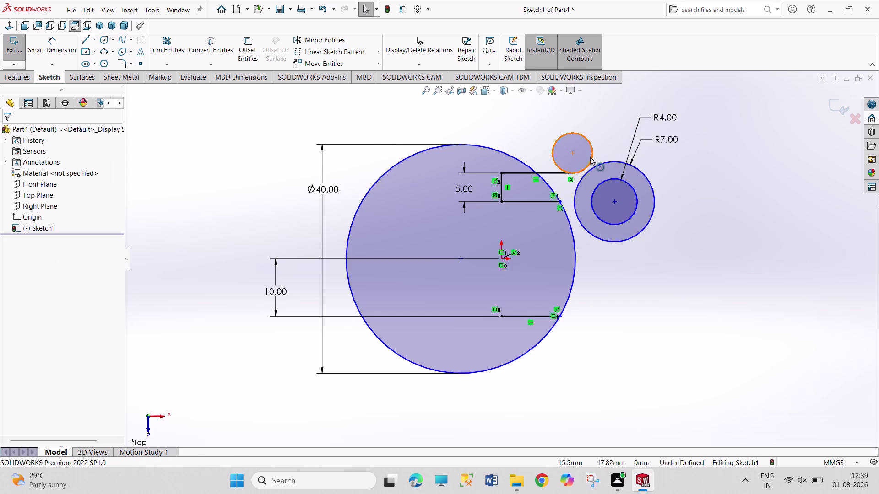
click(589, 157)
click(594, 165)
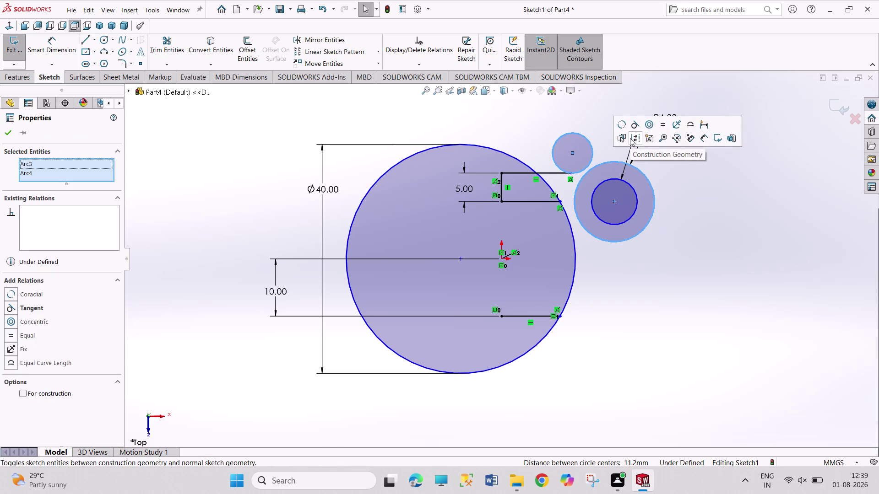
click(640, 127)
click(679, 176)
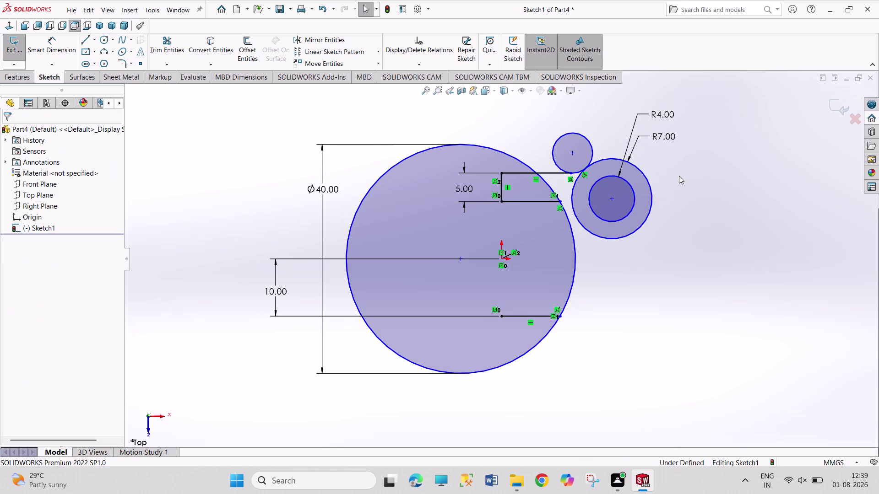
Make the concentric circles' centre horizontal with the slot's lower endpoint.
click(610, 200)
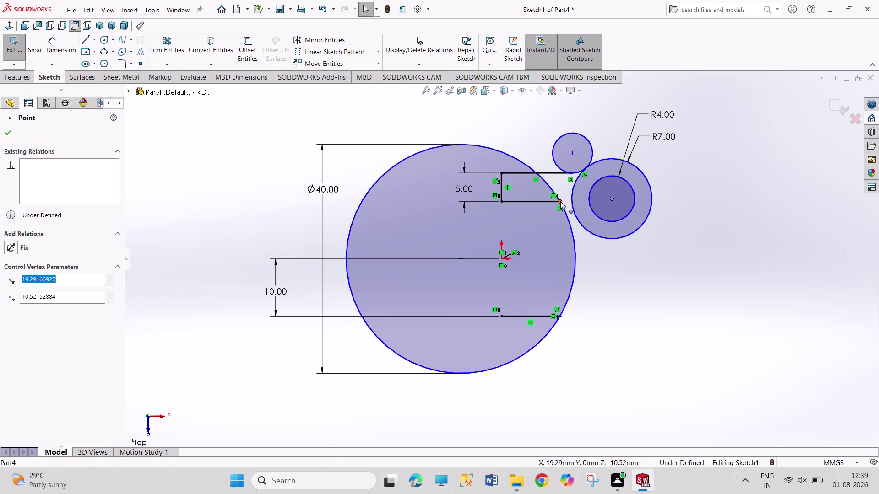
click(560, 201)
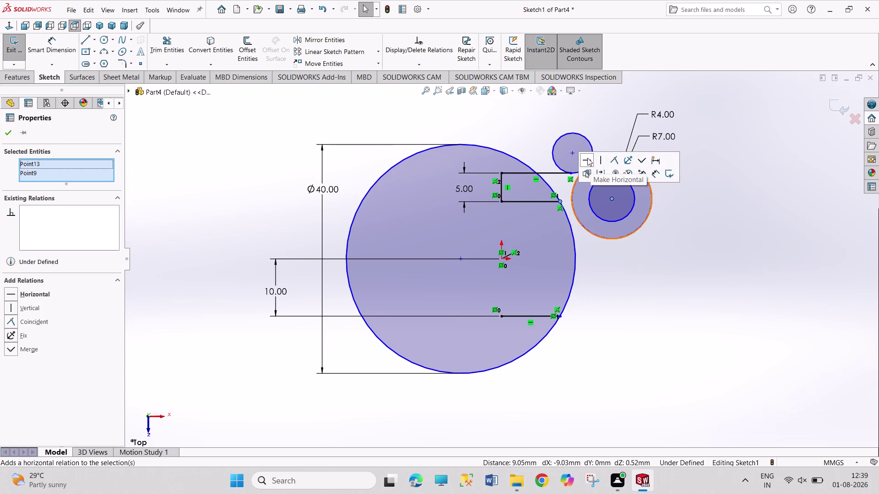
click(588, 158)
click(684, 206)
right_drag(686, 200, 683, 103)
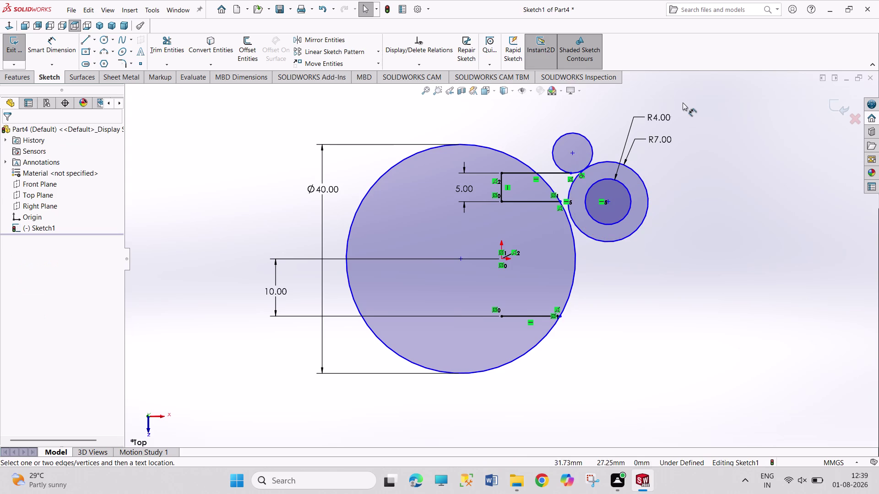
click(589, 143)
Dimension the upper tangent circle to 16 mm diameter.
click(593, 116)
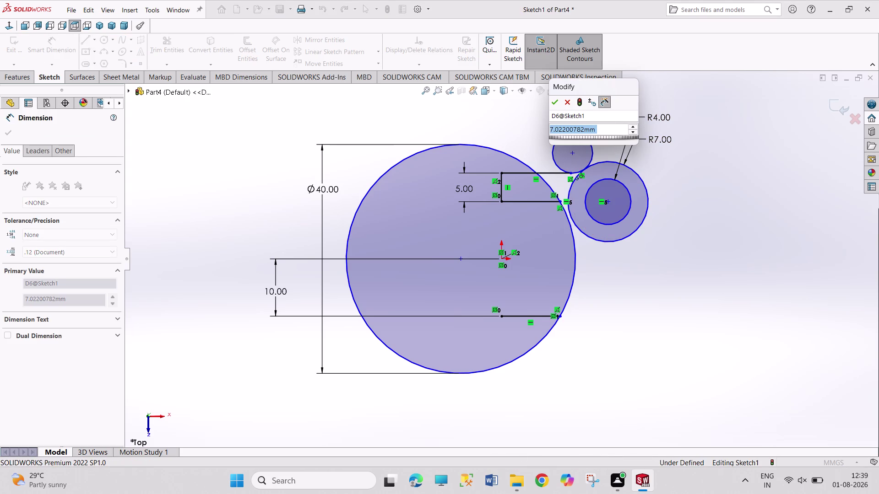
text(16)
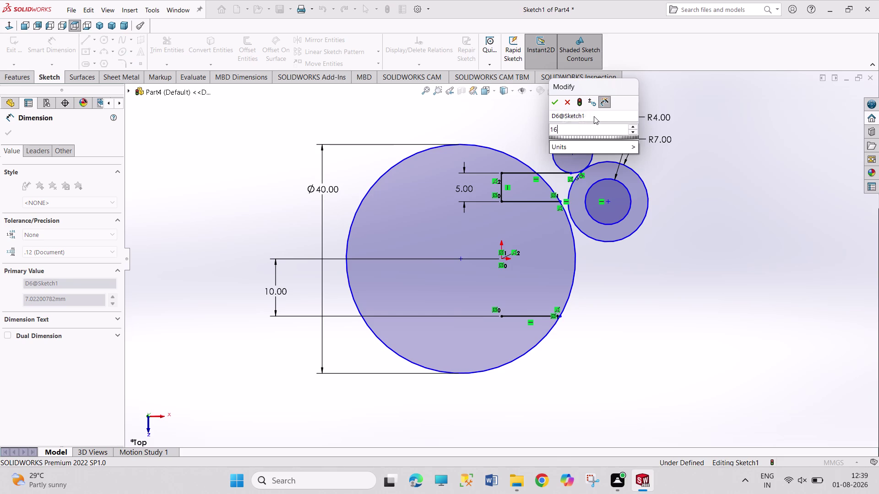
key(Return)
right_click(743, 171)
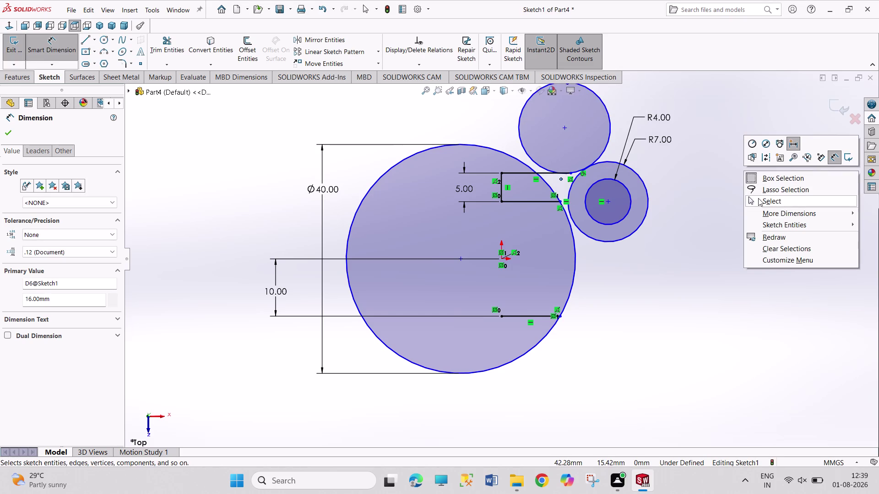
click(759, 199)
Display the 16 mm dimension as an R8 radius.
right_click(605, 107)
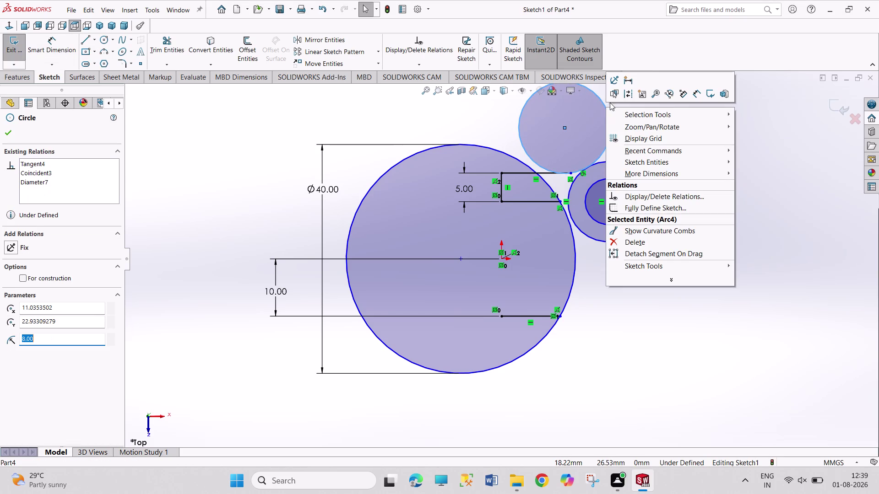
click(799, 189)
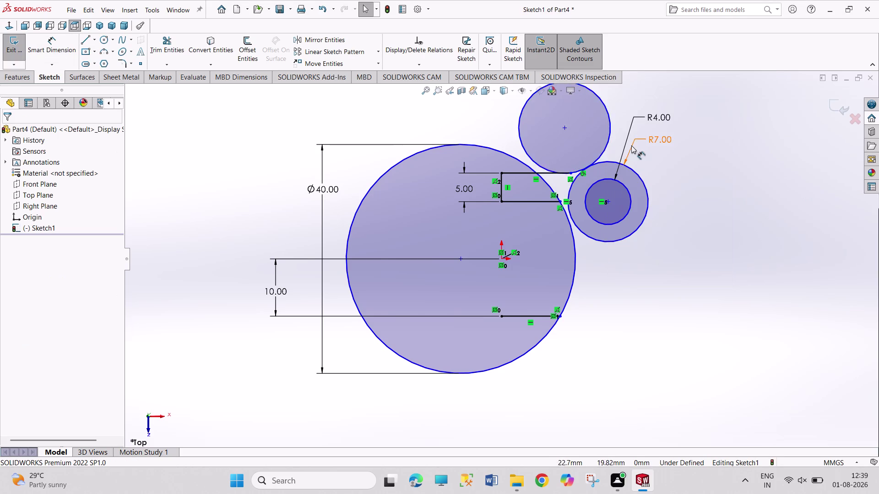
scroll(up, 3)
right_click(588, 101)
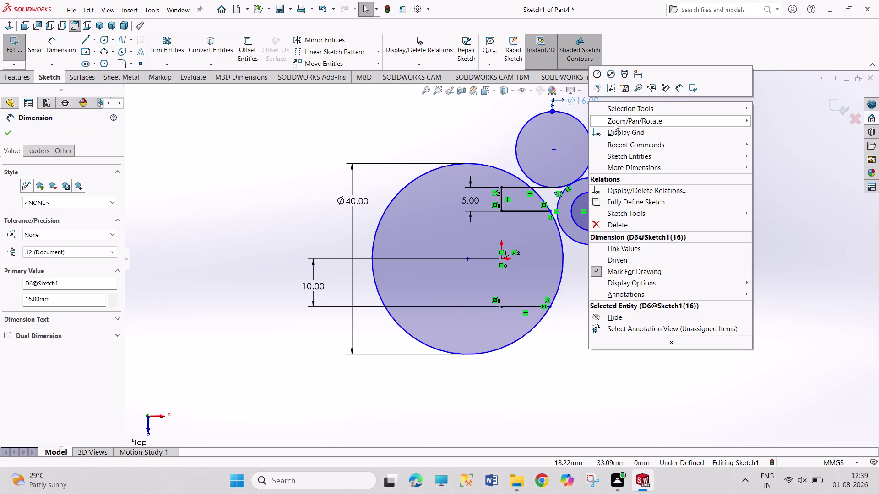
click(598, 74)
click(747, 273)
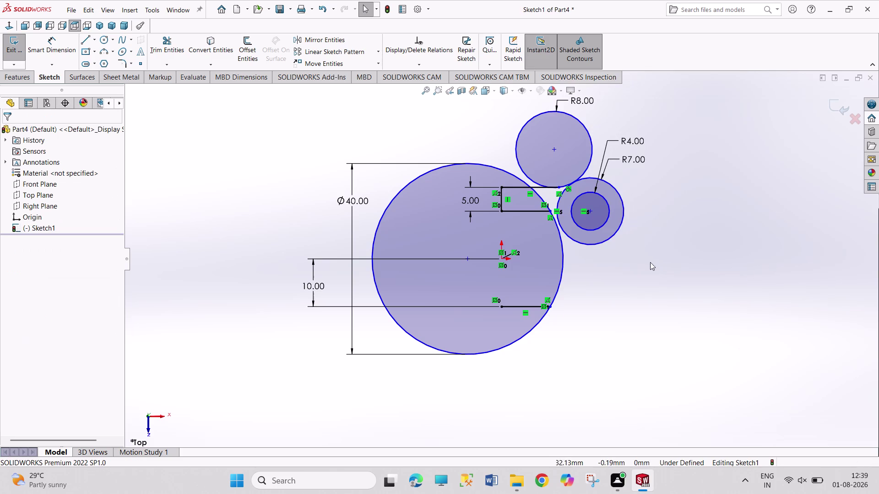
scroll(down, 3)
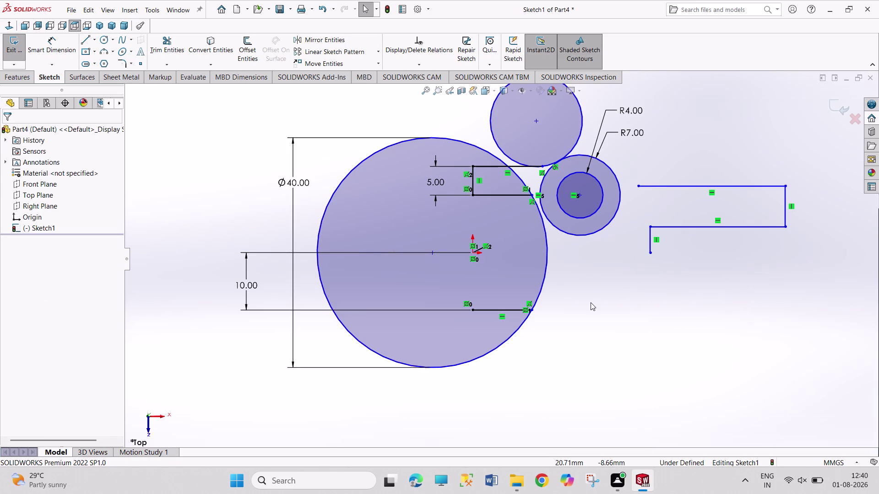
Make the top line's starting point coincident with the R7 circle.
click(637, 186)
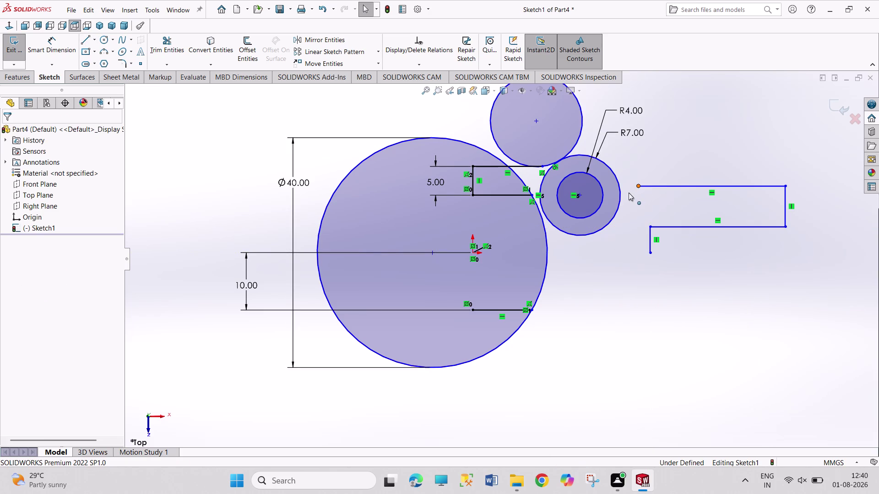
click(621, 193)
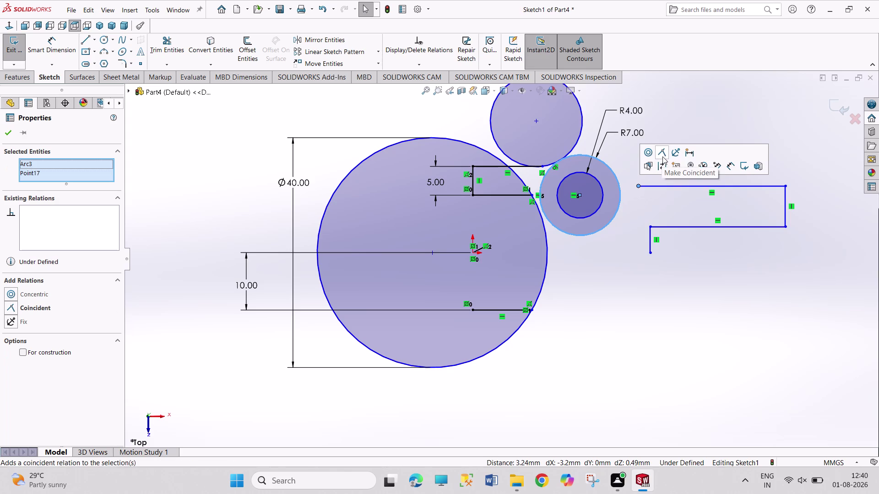
click(663, 155)
click(600, 320)
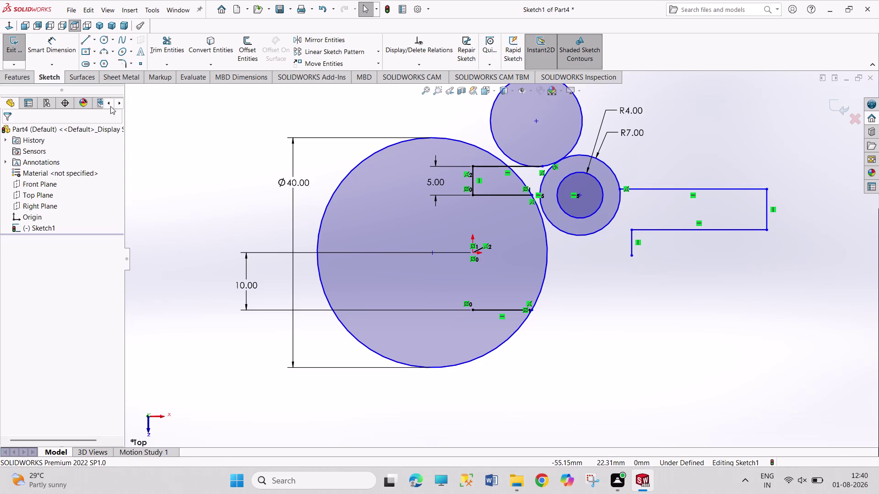
click(102, 39)
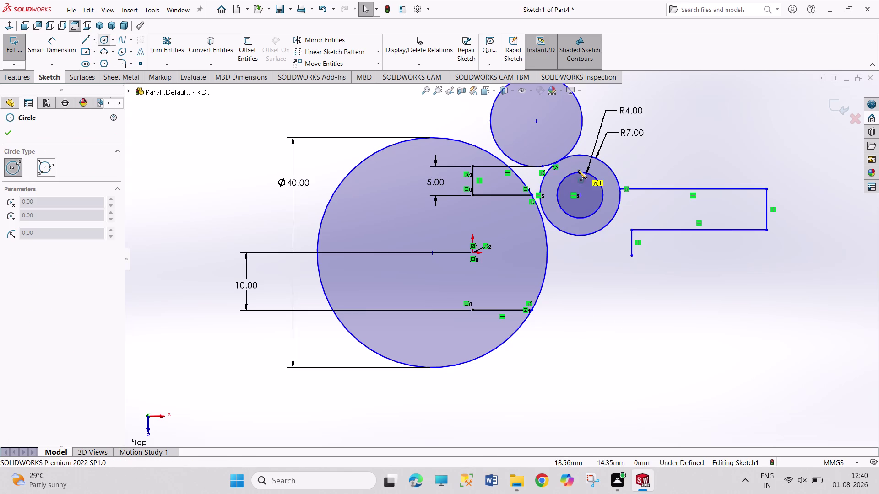
Sketch a circle at upper right and dimension its diameter to 30 mm.
click(642, 152)
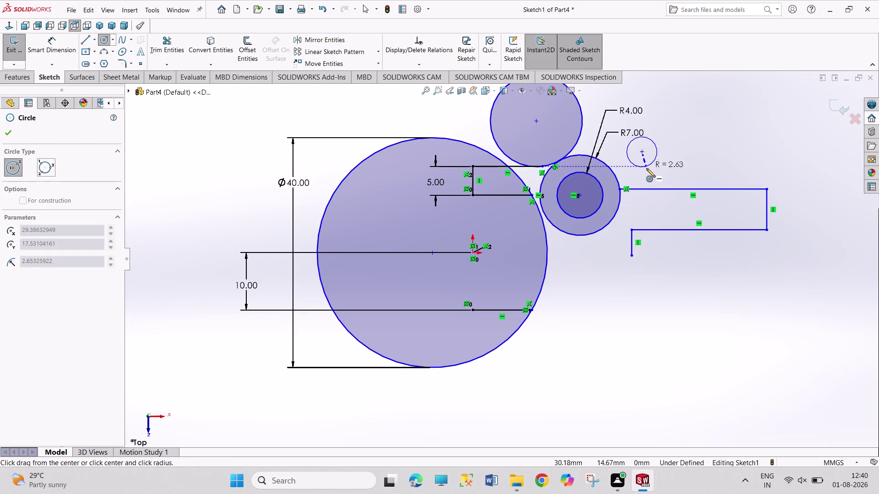
click(646, 169)
right_drag(695, 145, 674, 83)
click(650, 140)
click(667, 122)
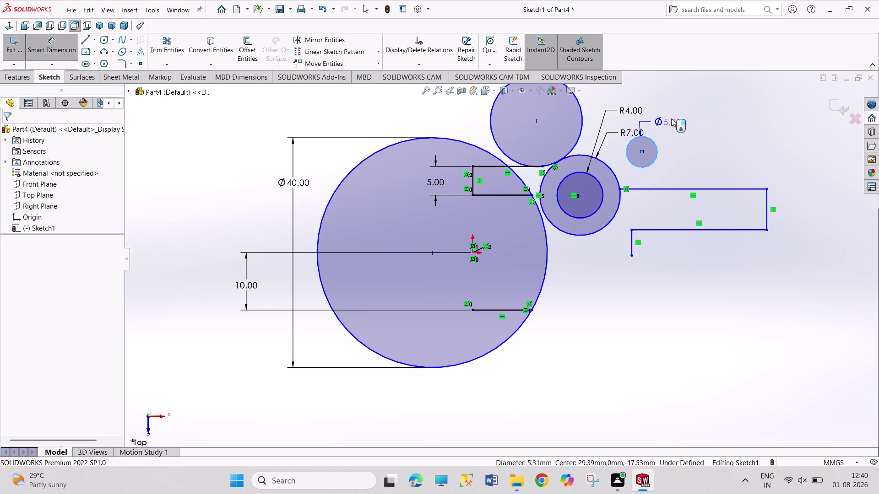
text(30)
key(Return)
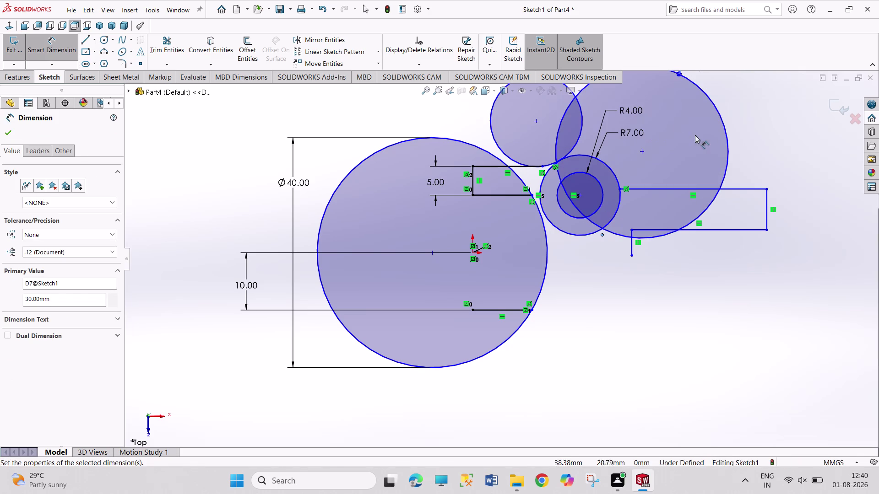
right_click(770, 116)
click(784, 144)
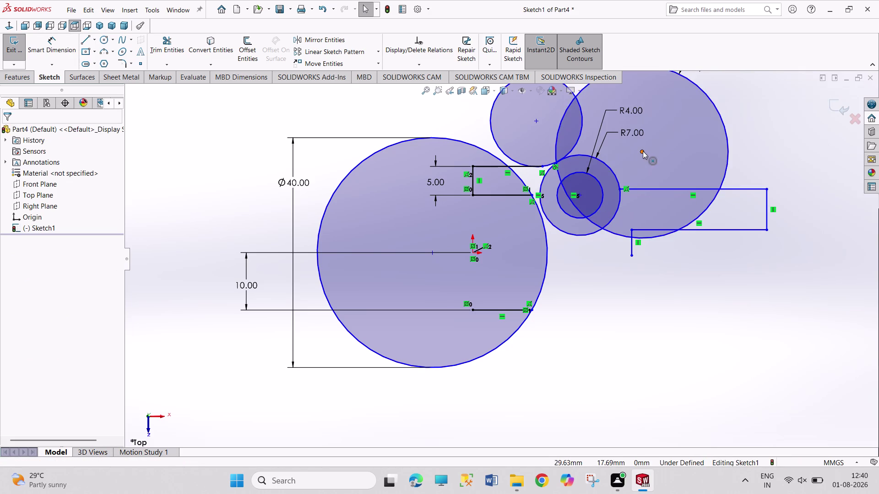
Move the 30 mm circle up-right and make it tangent to the R7 arc.
drag(643, 151, 667, 87)
click(634, 175)
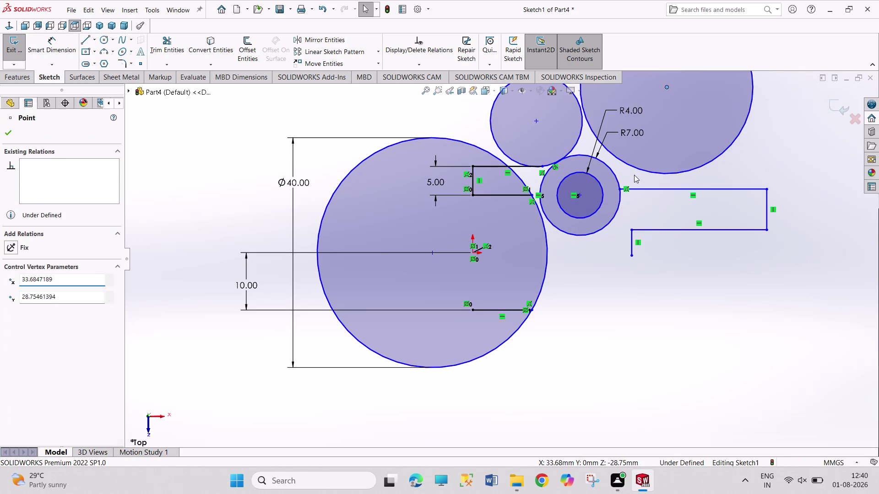
click(633, 169)
click(616, 173)
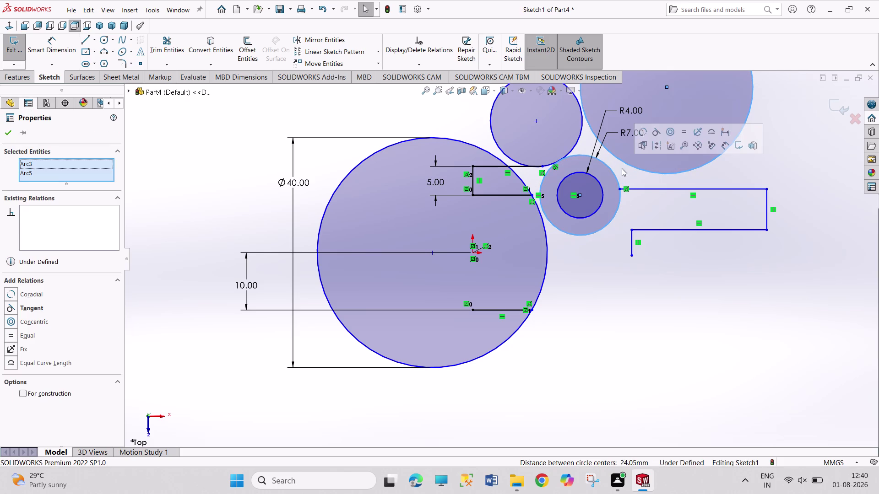
click(659, 132)
click(585, 266)
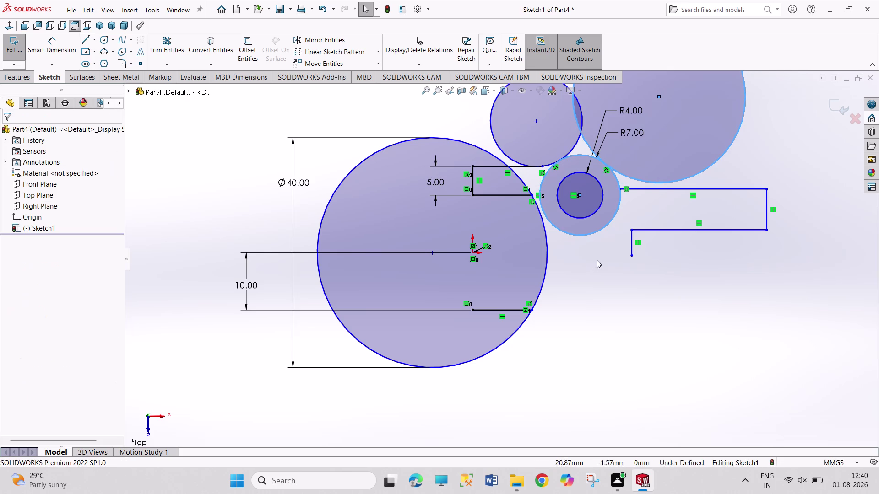
Make the 30 mm circle tangent to the horizontal line at right.
click(655, 184)
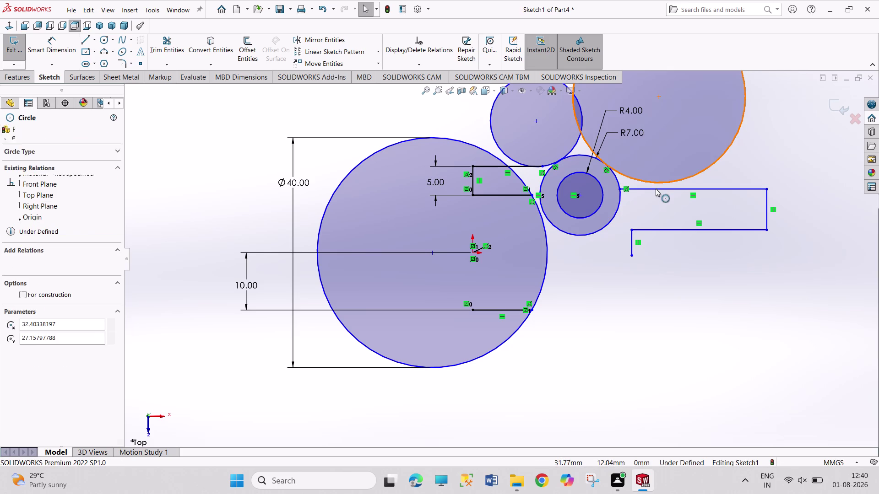
click(655, 189)
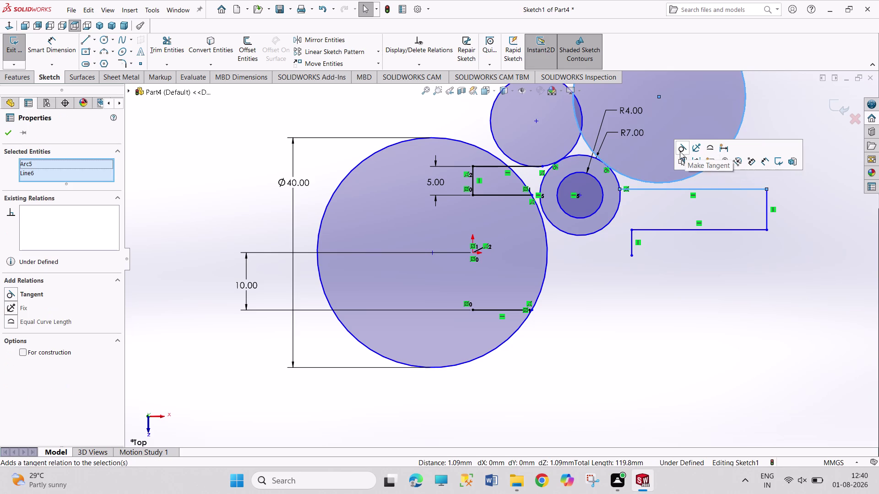
click(680, 152)
click(596, 311)
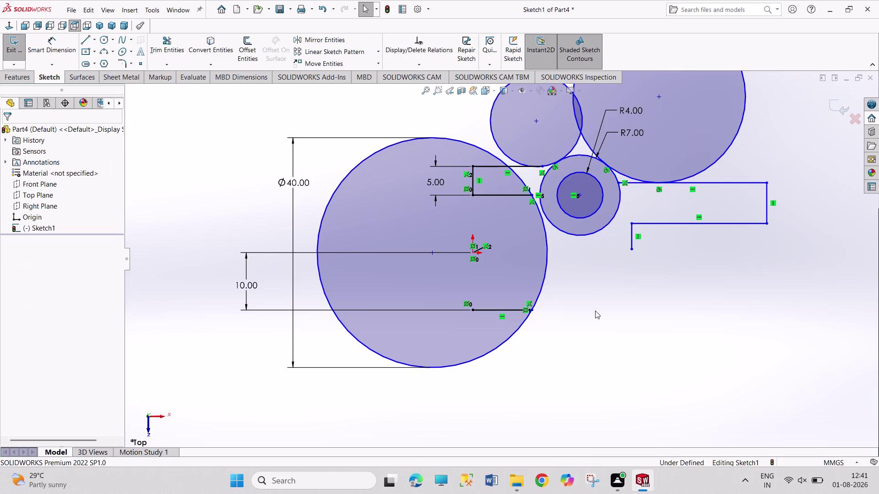
right_drag(575, 321, 576, 269)
Dimension the Ø40 circle's right edge 7 mm from the origin.
click(474, 252)
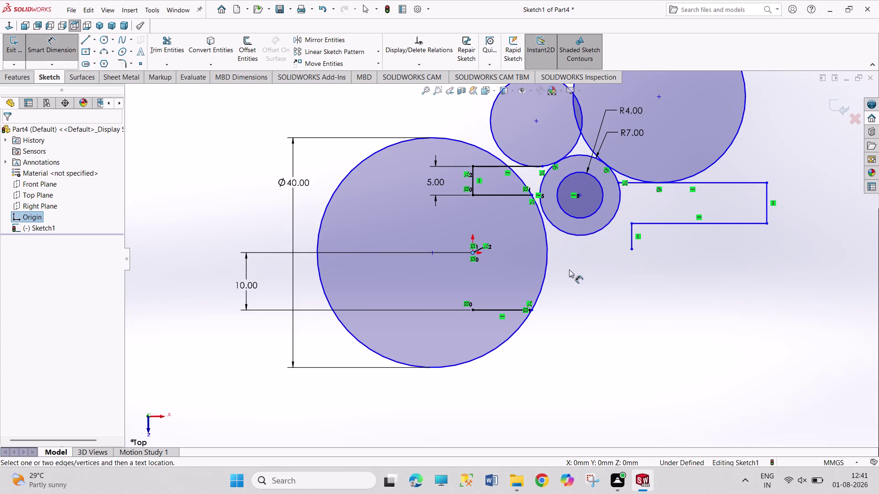
click(549, 259)
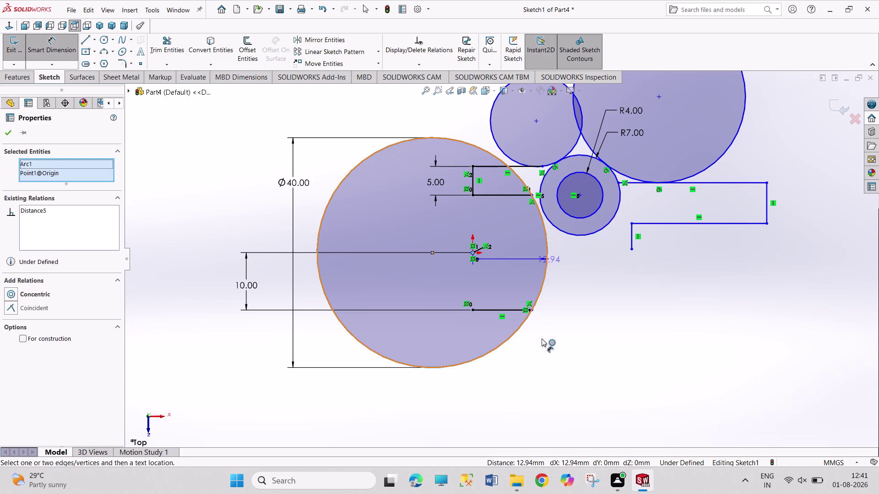
click(522, 374)
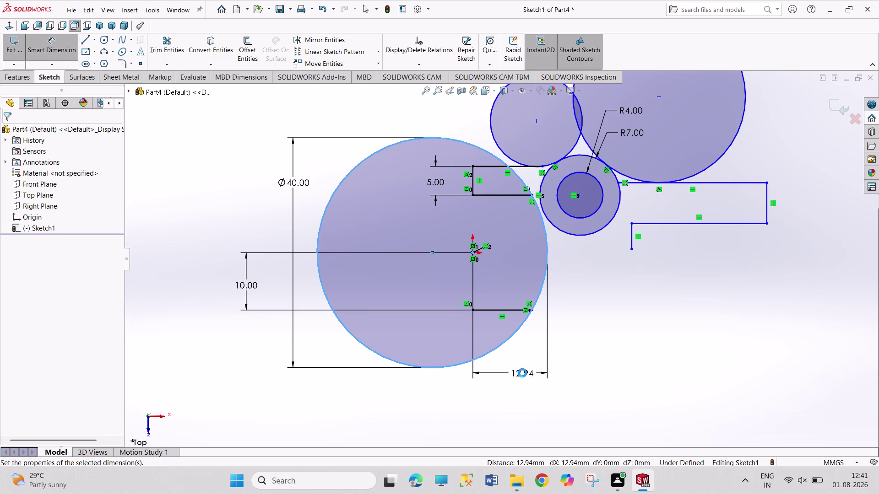
key(7)
key(Return)
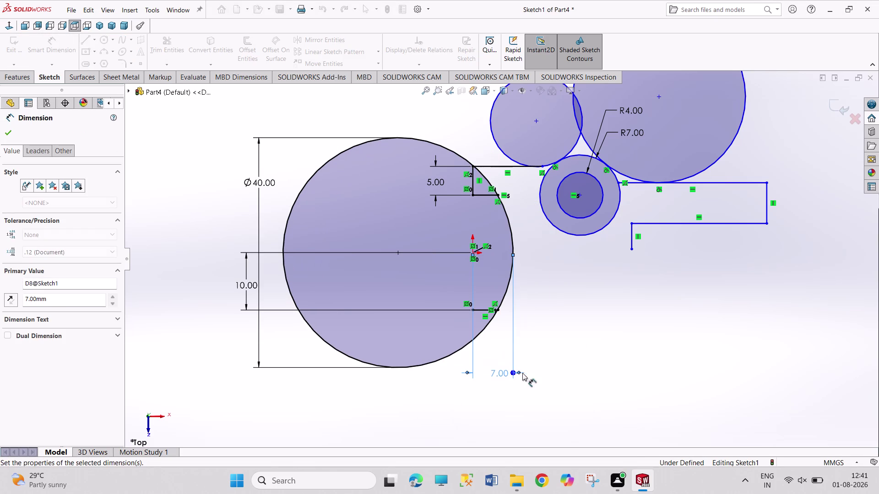
right_click(643, 314)
click(648, 345)
click(621, 317)
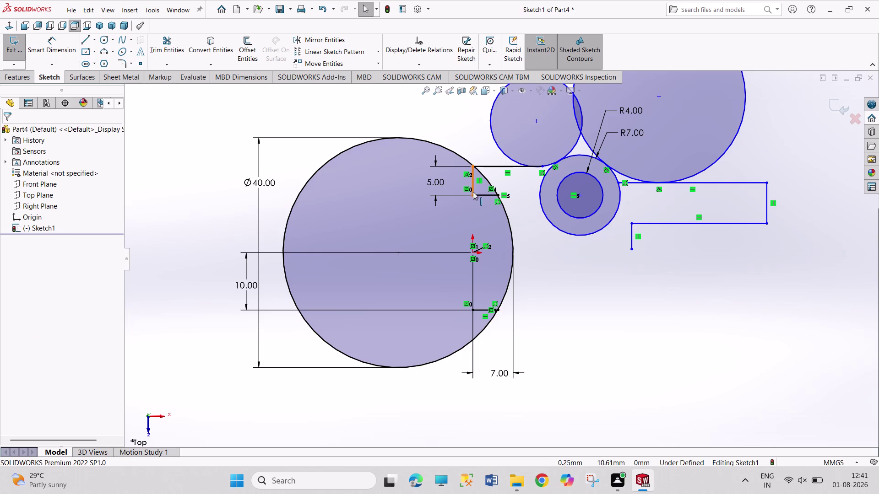
drag(471, 187, 458, 187)
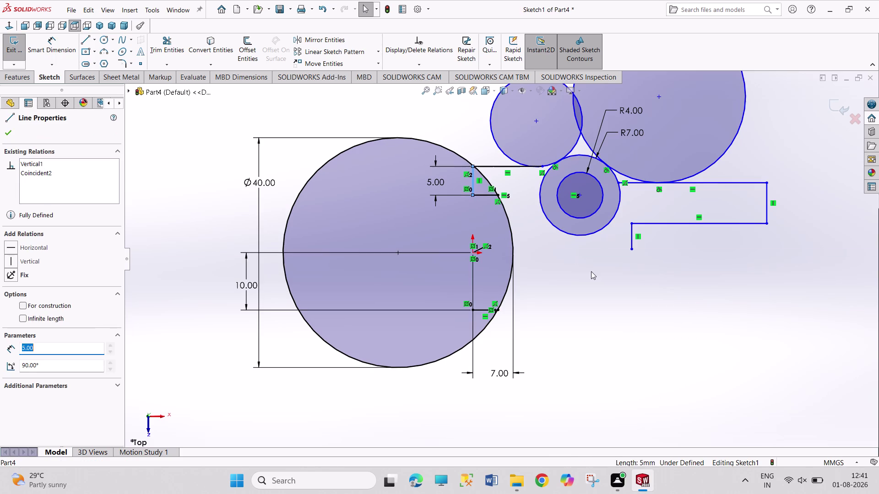
click(591, 271)
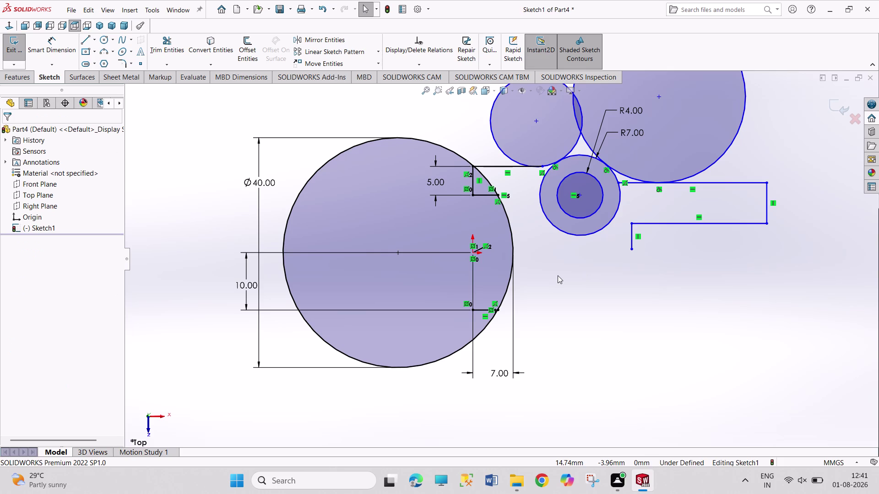
click(82, 43)
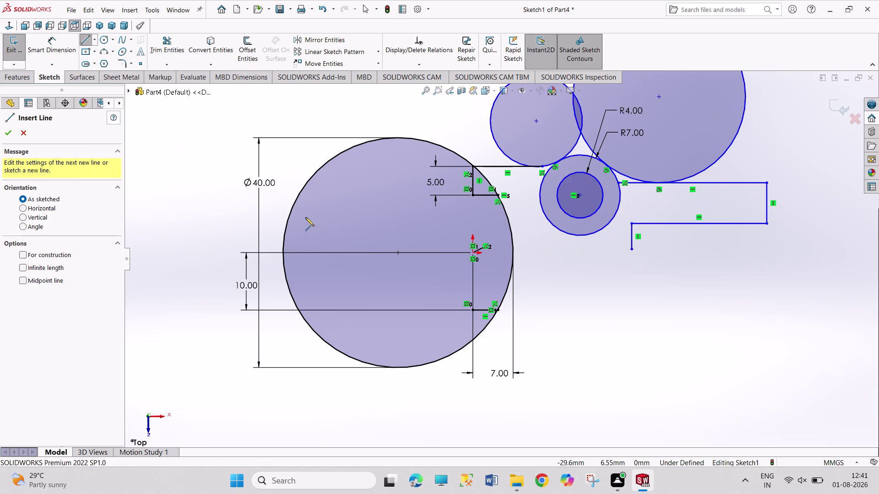
Draw a line left from the vertical line's lower end and dimension it 4 mm.
click(472, 309)
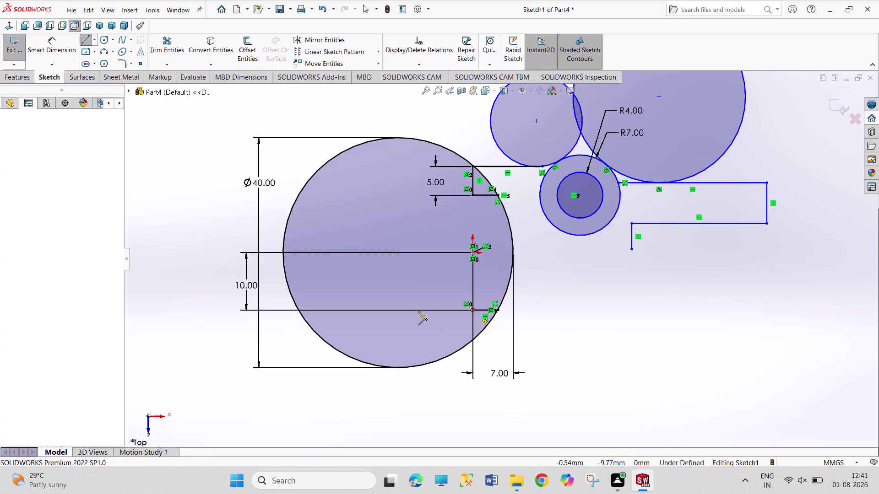
click(377, 290)
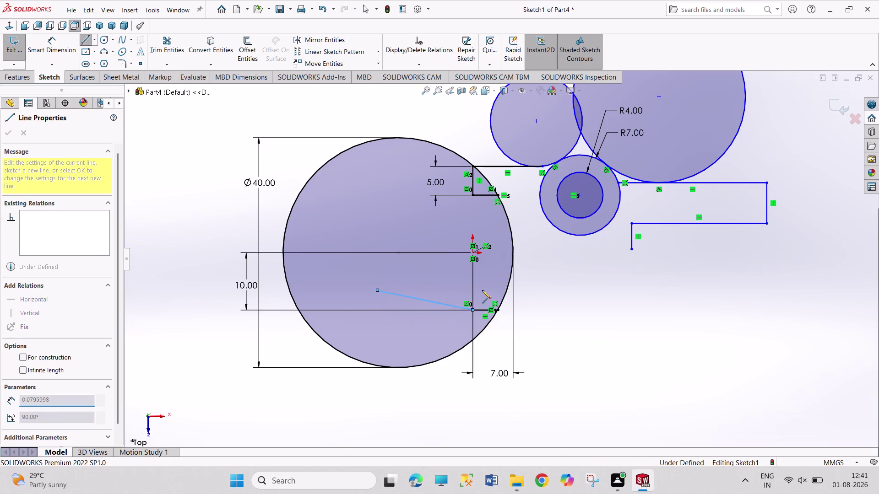
right_drag(564, 291, 559, 245)
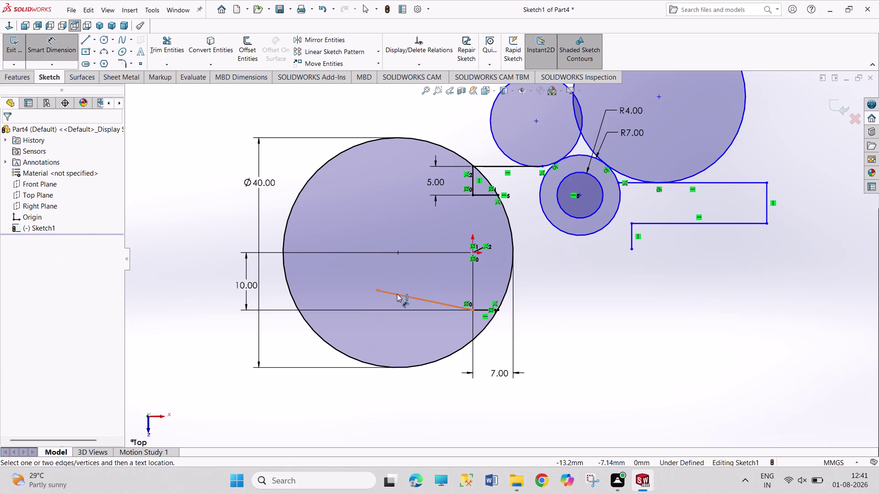
click(396, 294)
click(408, 279)
key(4)
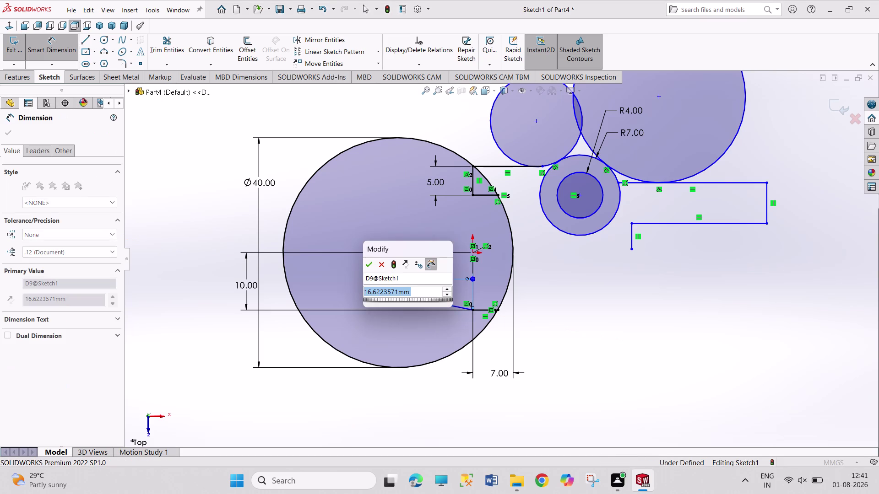
key(Return)
Apply a Horizontal relation to the new 4 mm line.
right_click(586, 291)
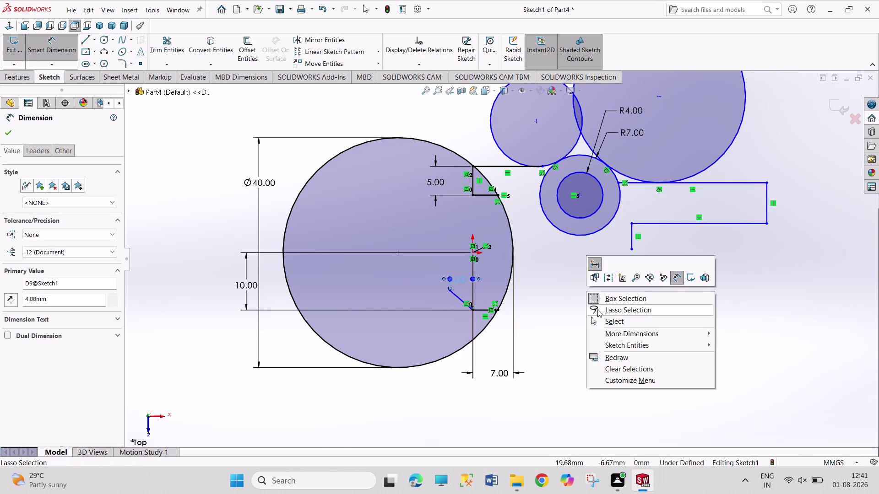
click(597, 315)
right_click(592, 319)
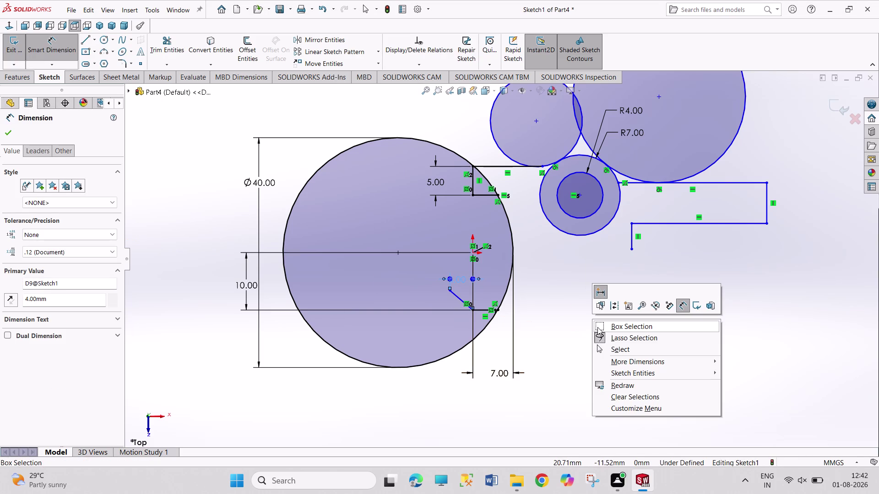
click(597, 329)
right_click(596, 314)
drag(608, 341, 602, 338)
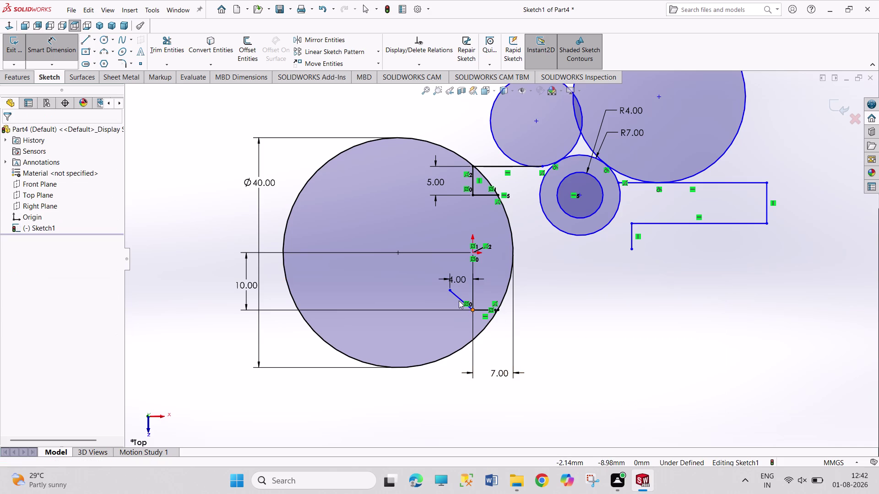
click(458, 298)
click(486, 254)
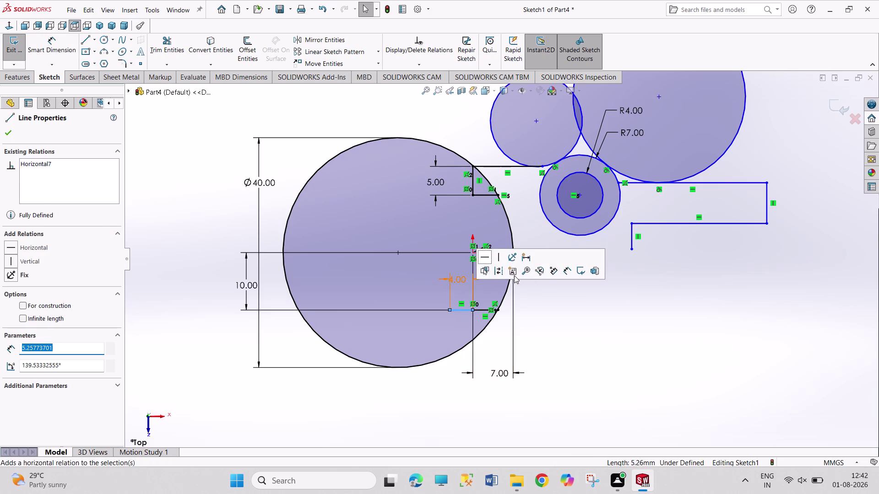
click(573, 309)
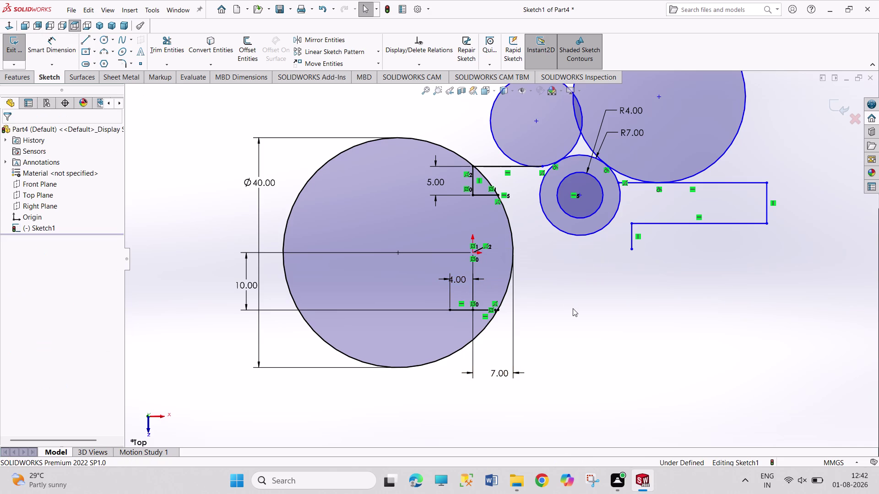
right_click(473, 182)
click(512, 328)
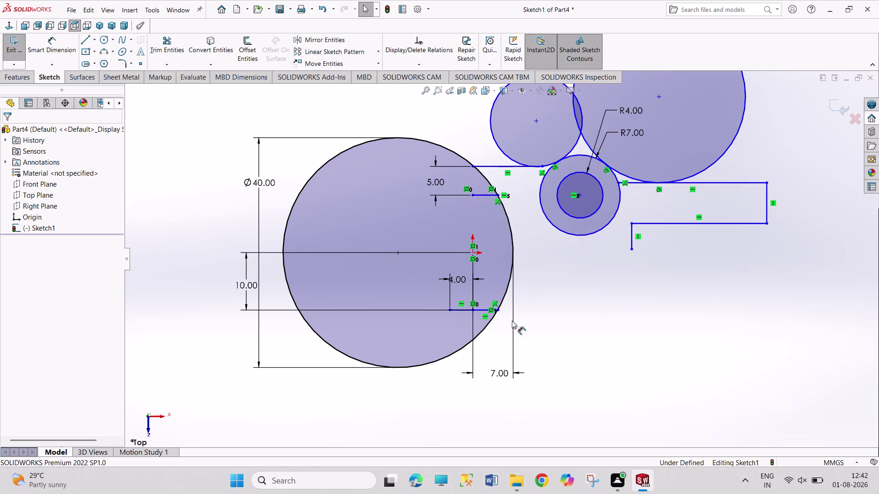
Draw a short line left from the 5 mm segment's lower end.
drag(85, 38, 87, 46)
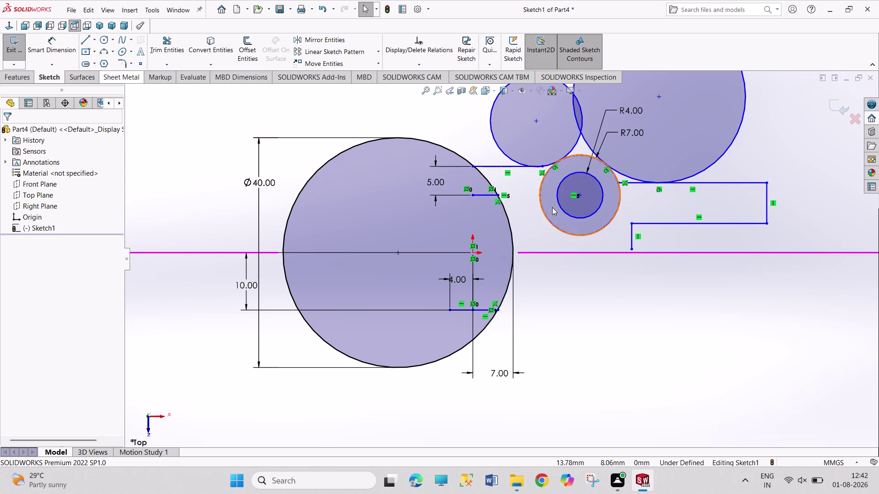
click(87, 41)
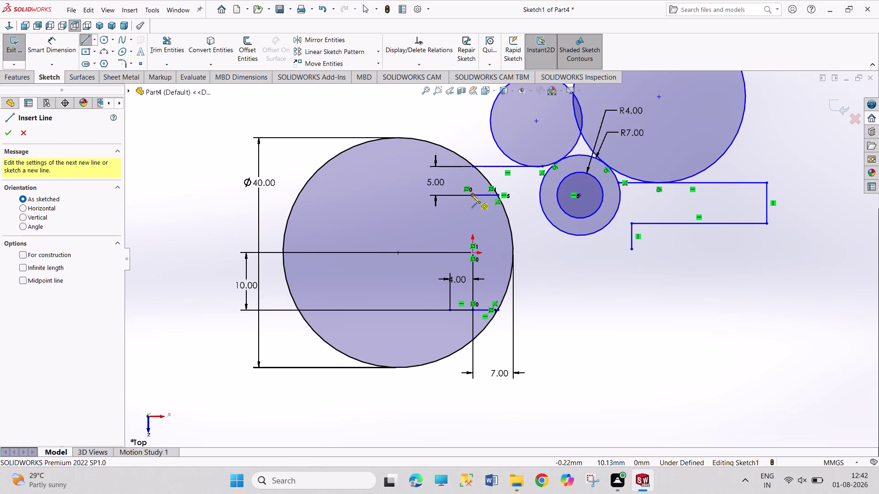
click(472, 194)
click(412, 195)
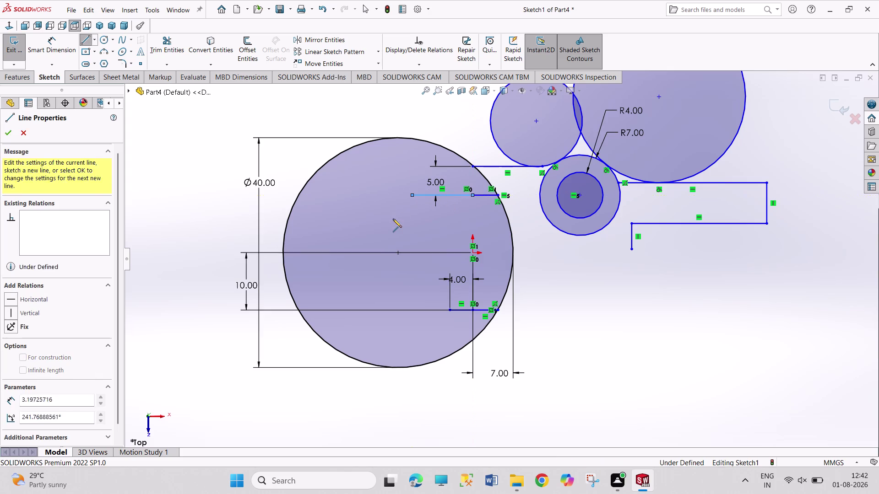
Dimension the short horizontal line to 4 mm and reposition its label.
right_drag(392, 218, 385, 179)
click(422, 198)
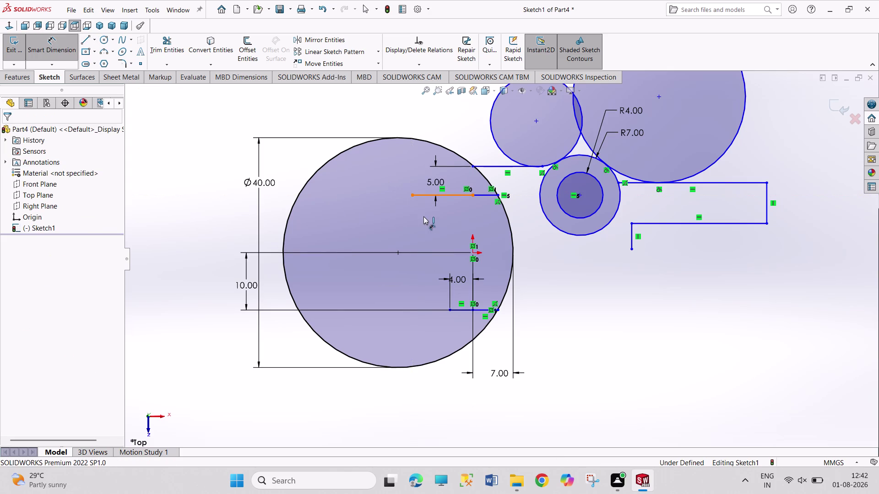
click(423, 217)
key(4)
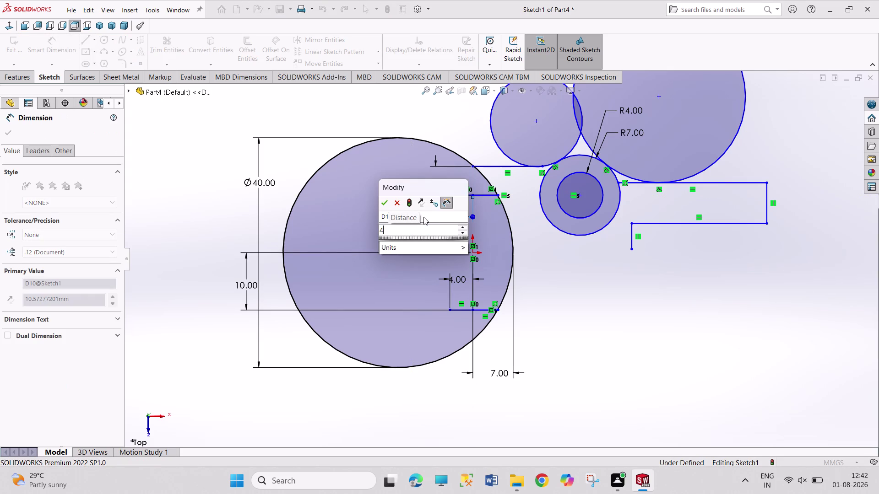
key(Return)
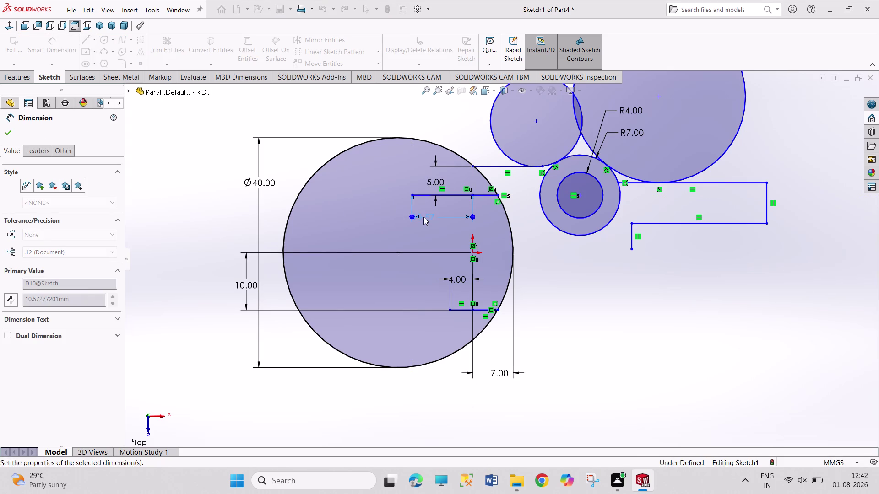
right_click(620, 270)
click(635, 300)
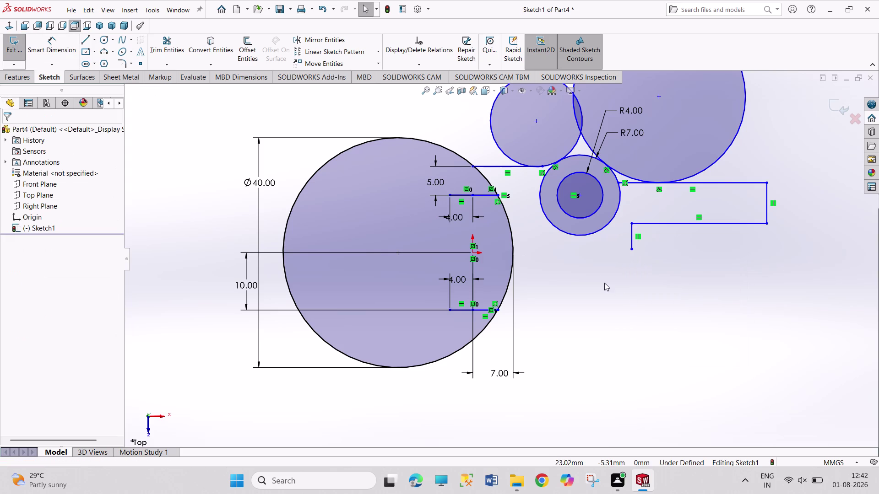
drag(460, 218, 469, 215)
click(557, 286)
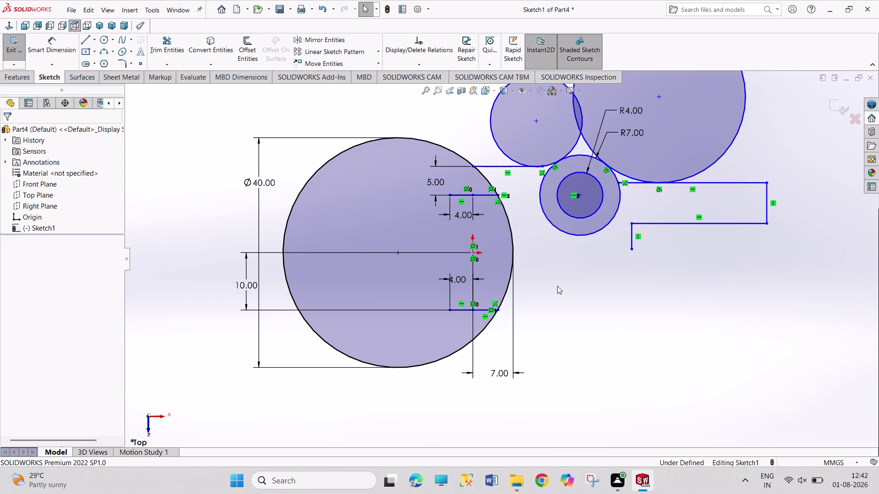
click(83, 40)
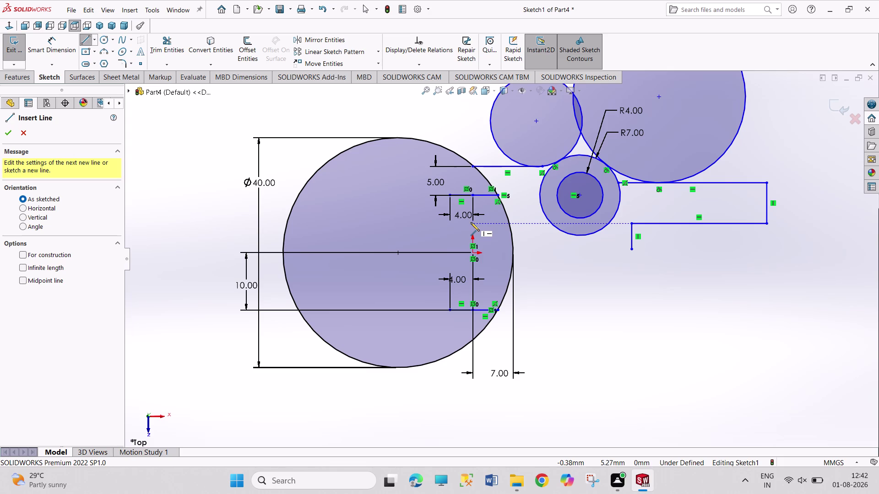
Draw a vertical line from the 4 mm line's open end up to the top line.
click(449, 196)
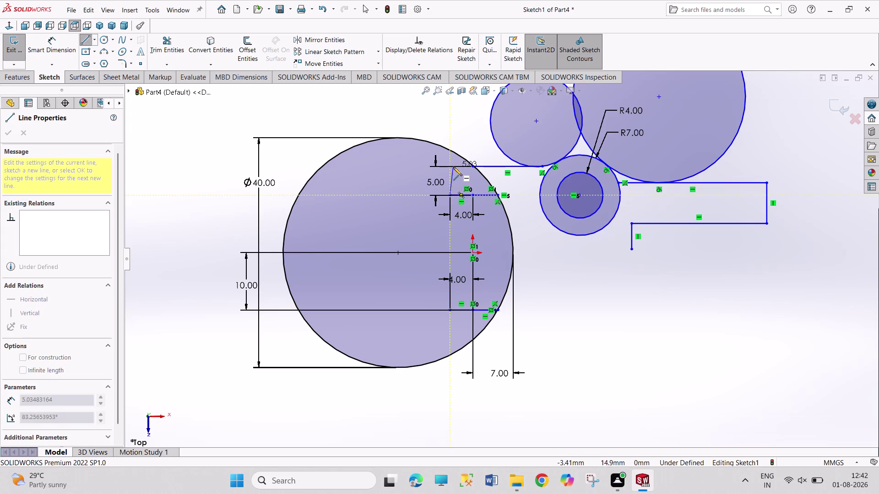
click(451, 166)
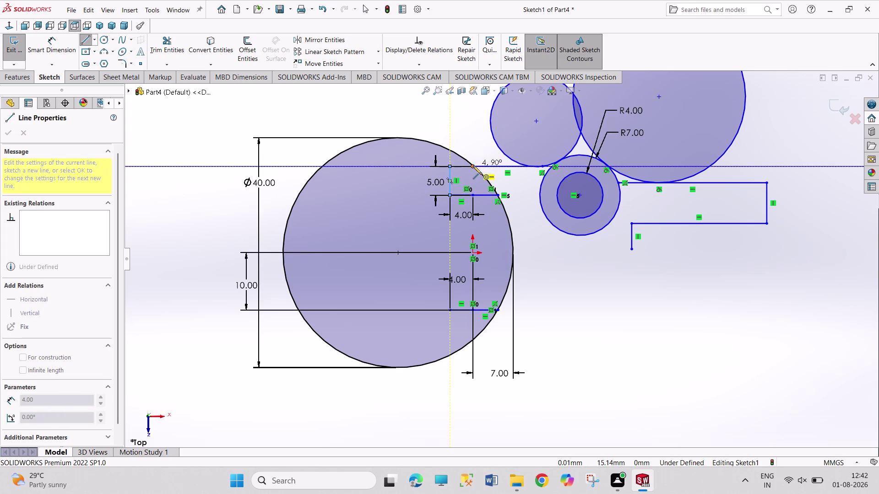
click(473, 166)
right_click(467, 134)
click(475, 141)
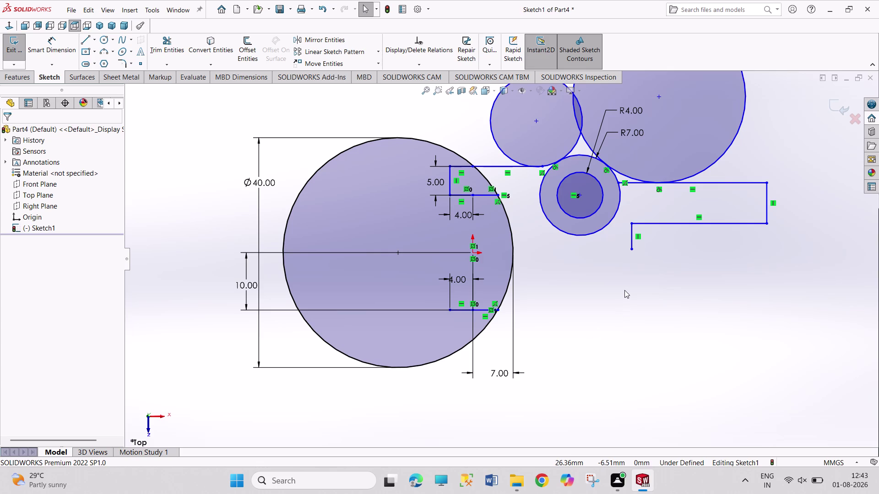
right_drag(570, 366, 580, 230)
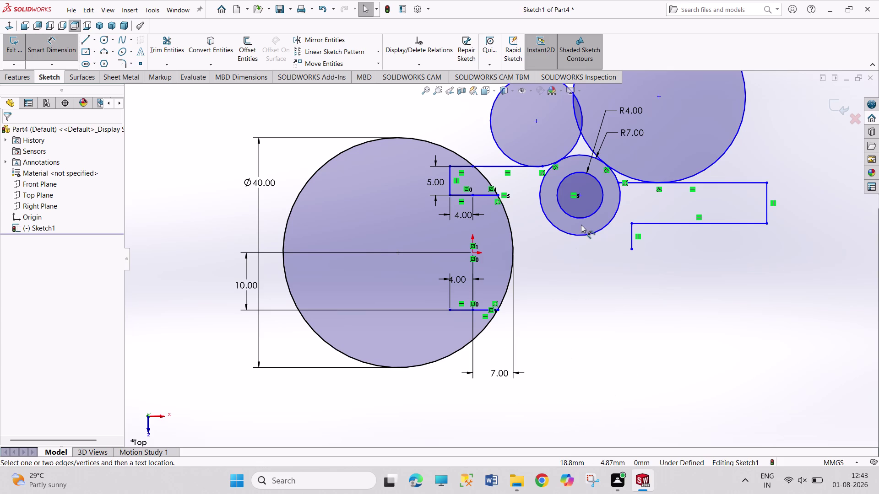
Dimension the concentric circles' centre 12 mm horizontally from the origin line.
click(471, 254)
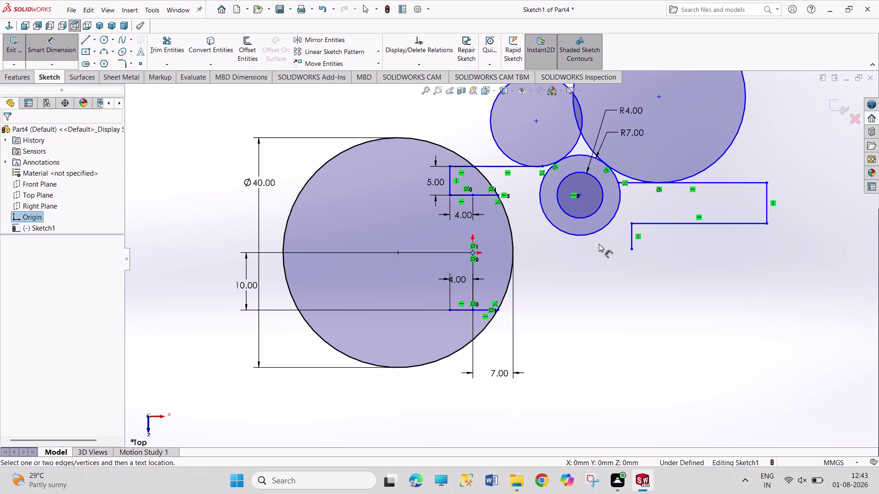
click(579, 194)
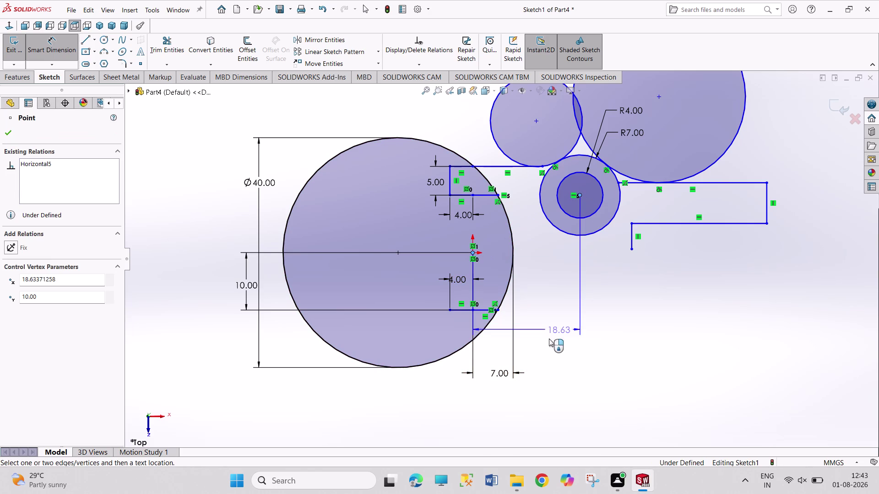
click(542, 345)
text(12)
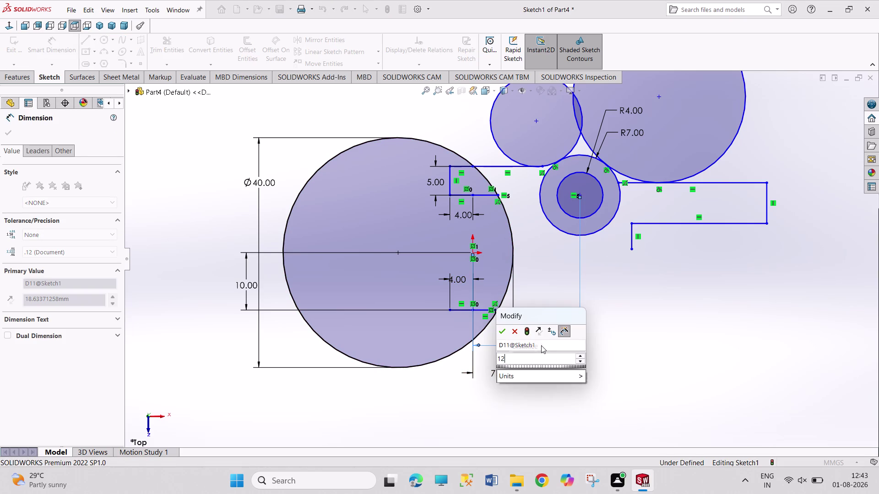
key(Return)
right_click(630, 319)
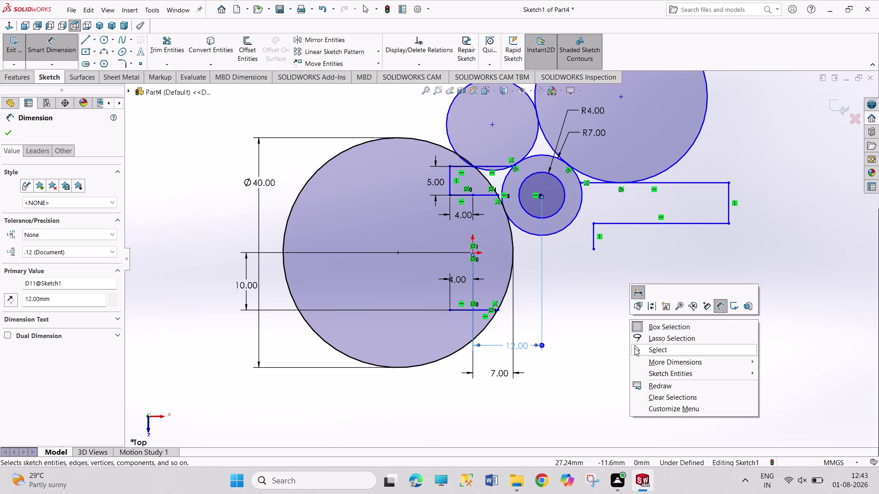
click(634, 347)
click(616, 295)
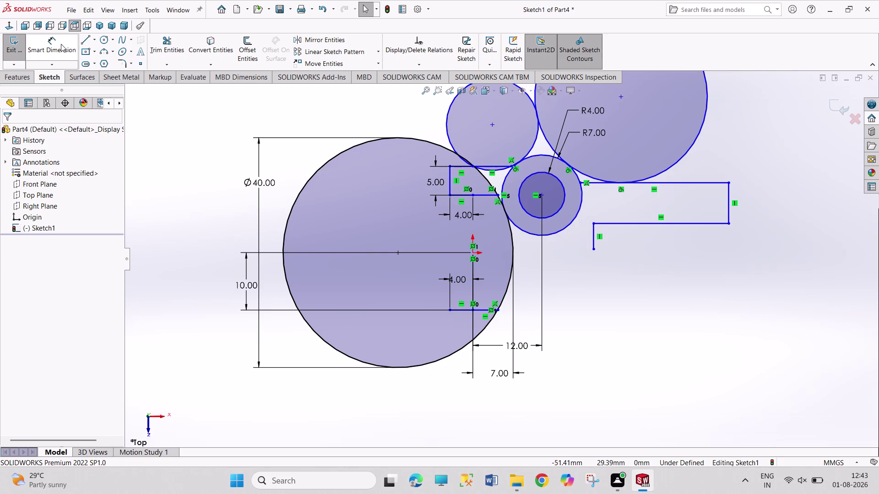
click(164, 46)
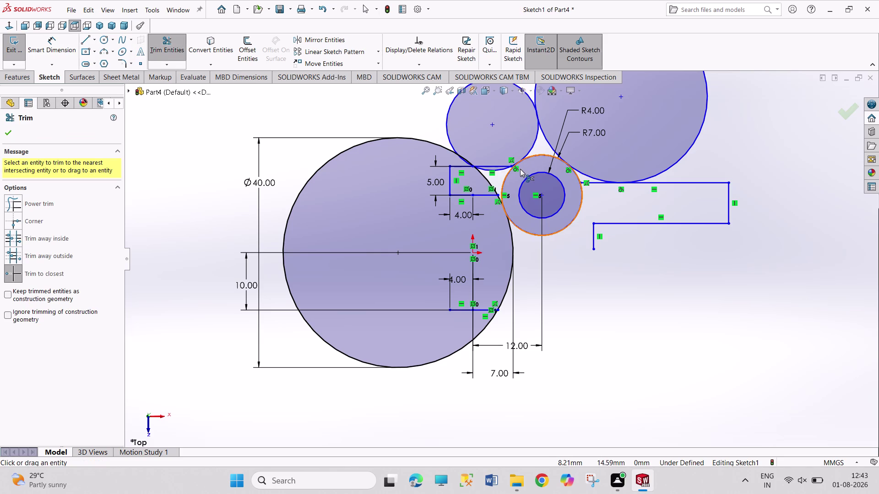
Trim parts of the upper circle and large circle near the slot, undoing mistaken trims.
click(461, 161)
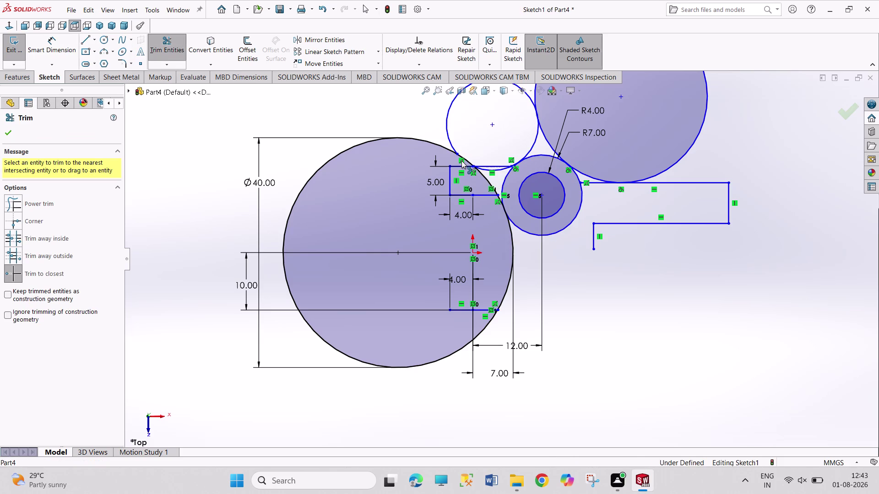
click(446, 116)
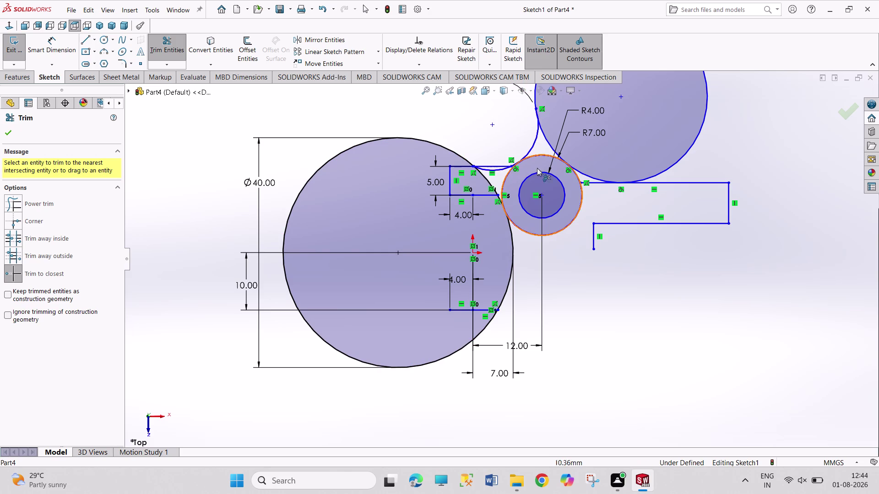
scroll(down, 3)
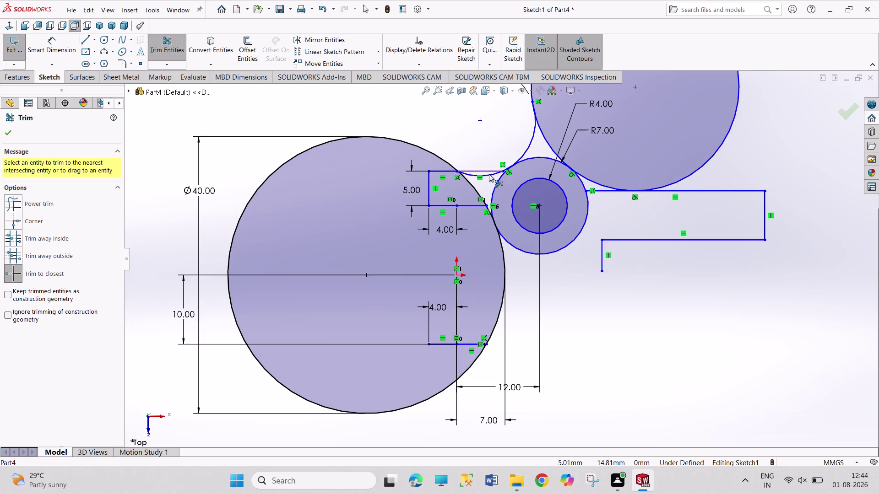
click(488, 174)
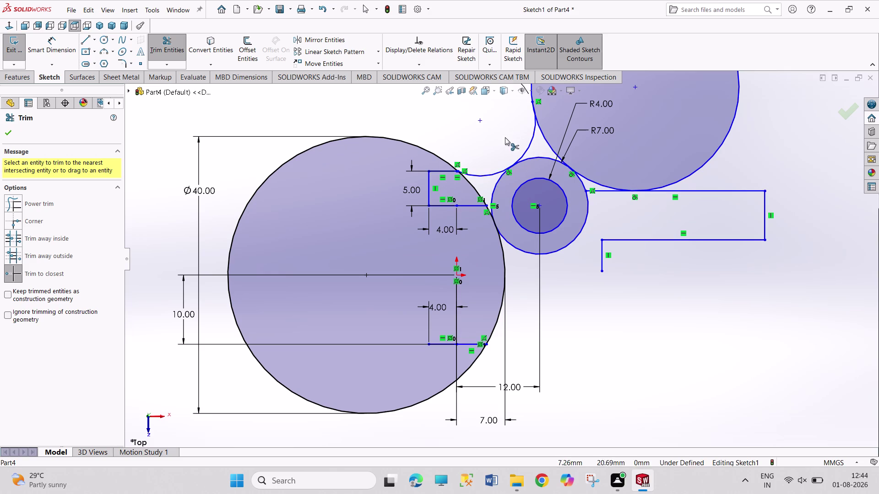
key(ctrl+z)
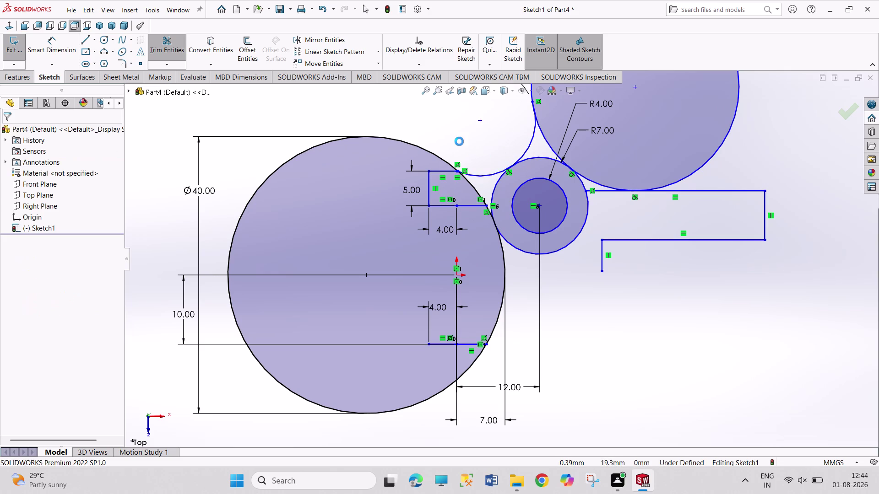
click(168, 45)
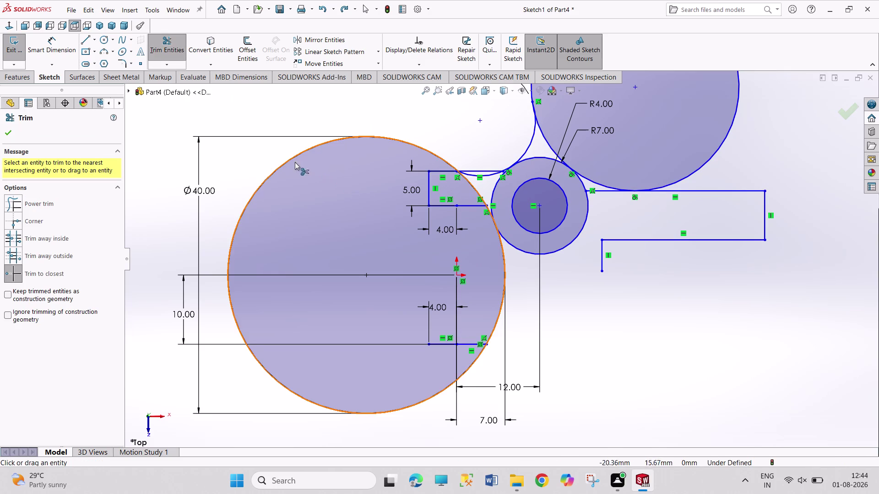
click(289, 161)
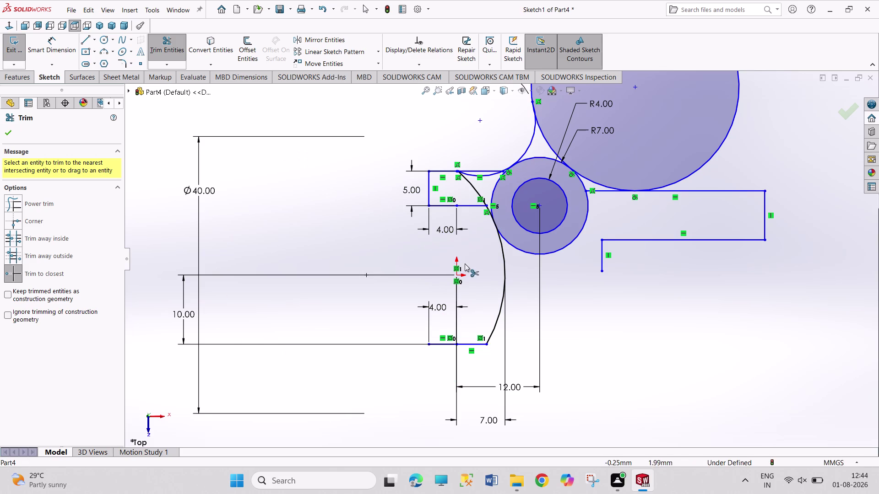
click(475, 190)
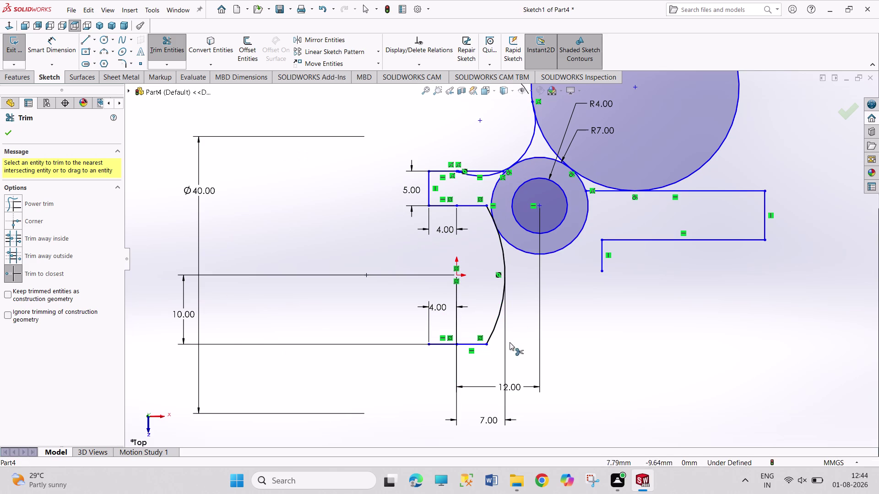
click(473, 175)
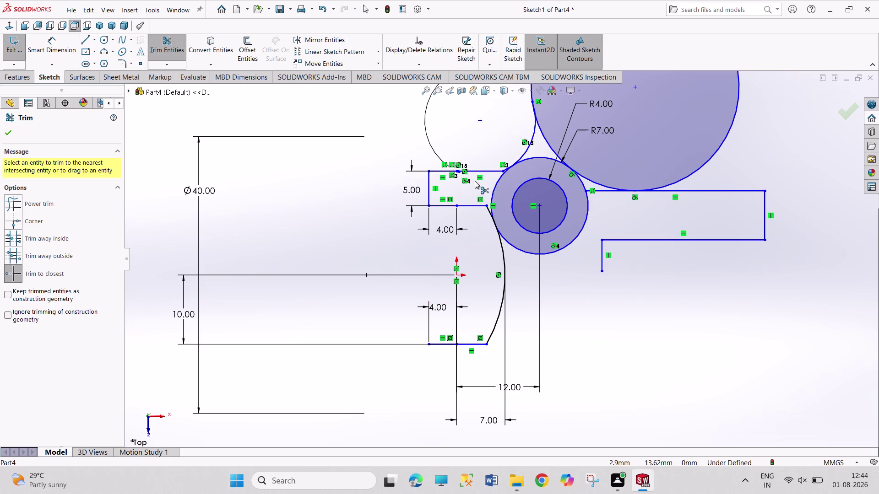
scroll(down, 3)
scroll(down, 3)
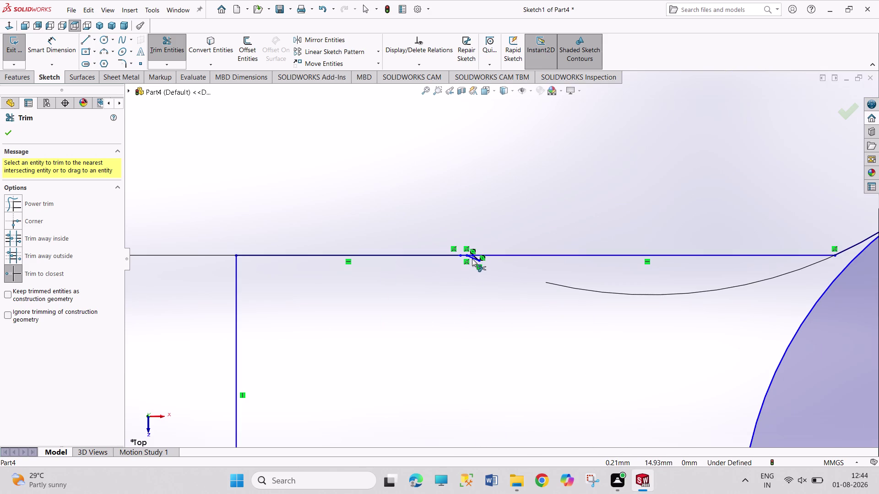
click(472, 259)
key(ctrl+z)
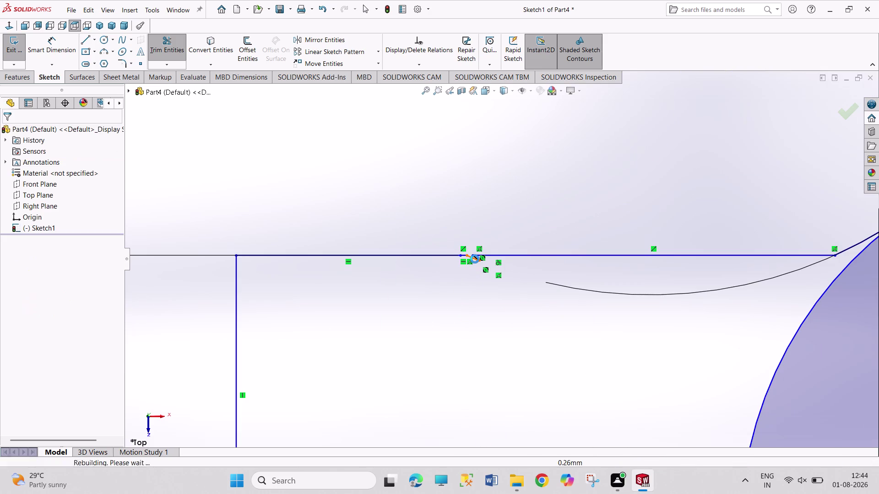
click(168, 40)
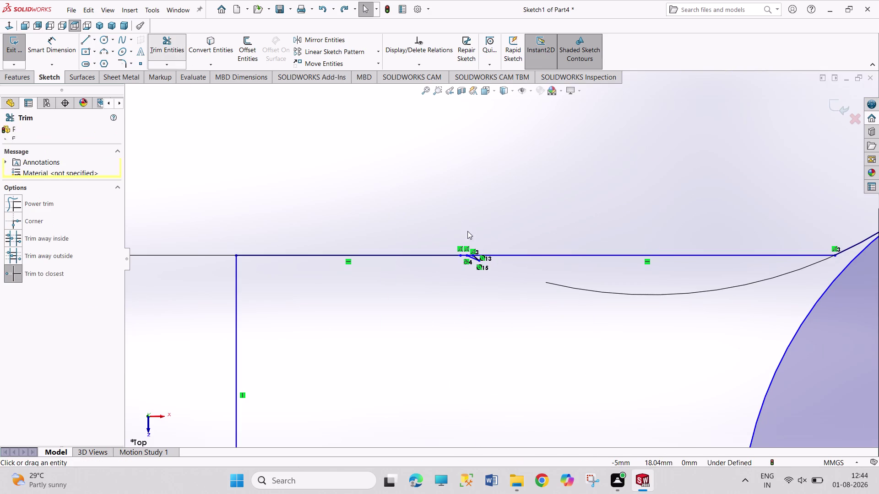
Trim the small stubs and remaining unwanted portions of the 30 mm and large circles.
scroll(down, 3)
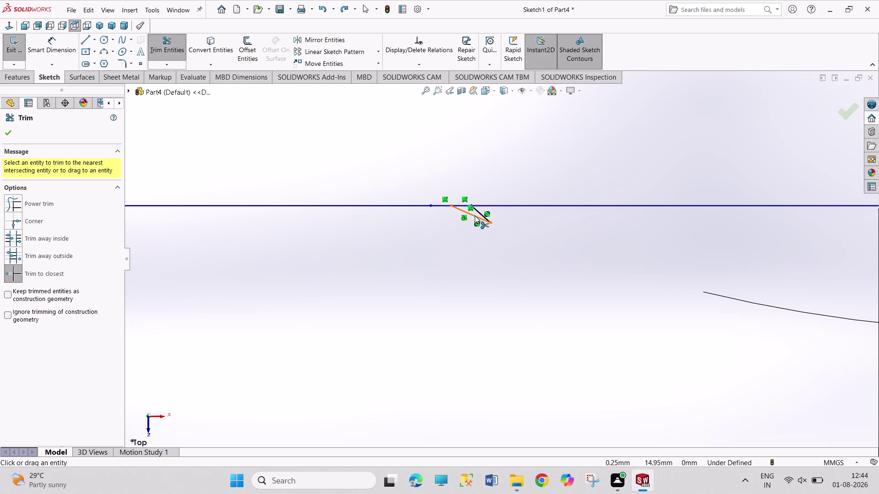
click(475, 215)
click(478, 214)
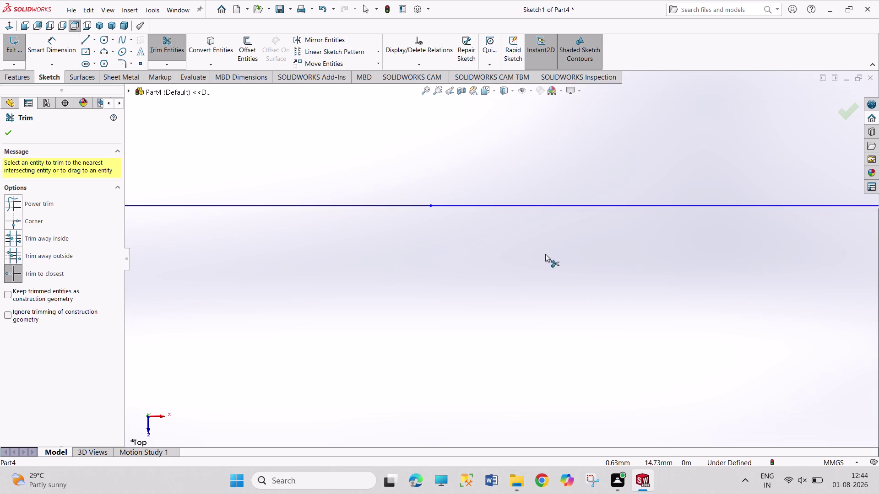
scroll(up, 3)
scroll(up, 3)
scroll(up, 3)
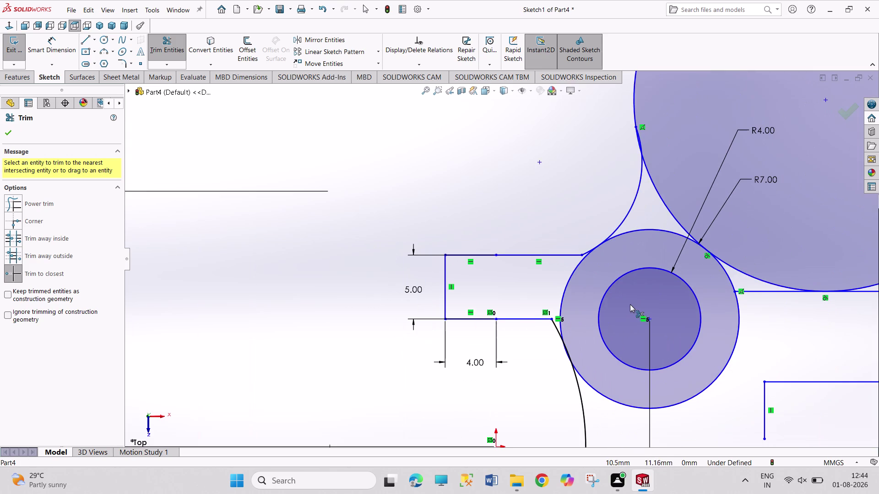
scroll(up, 3)
scroll(up, 3)
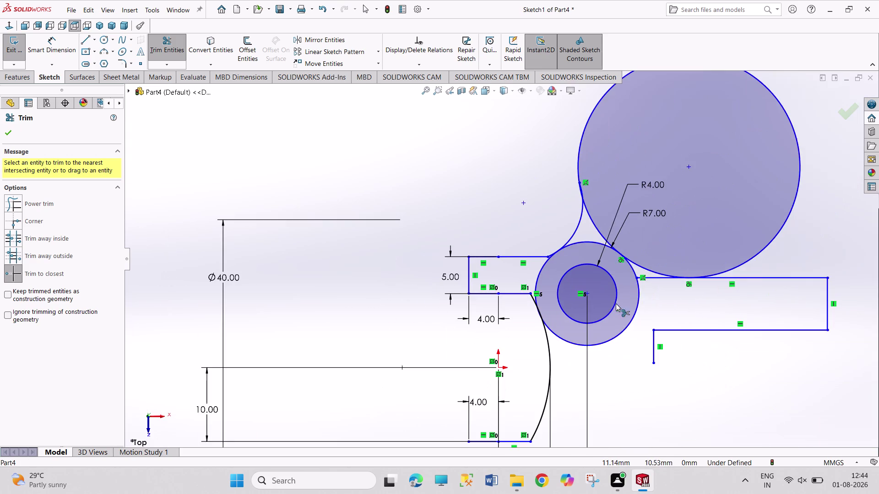
scroll(up, 3)
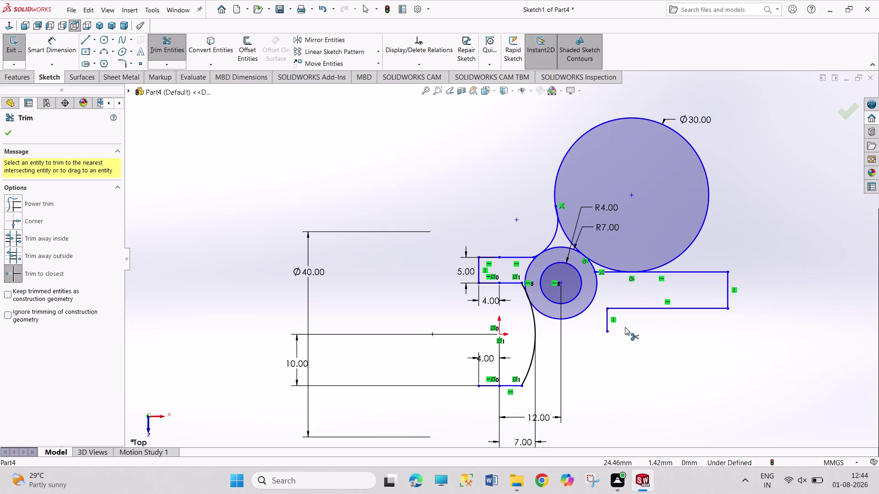
click(554, 237)
scroll(down, 3)
scroll(down, 3)
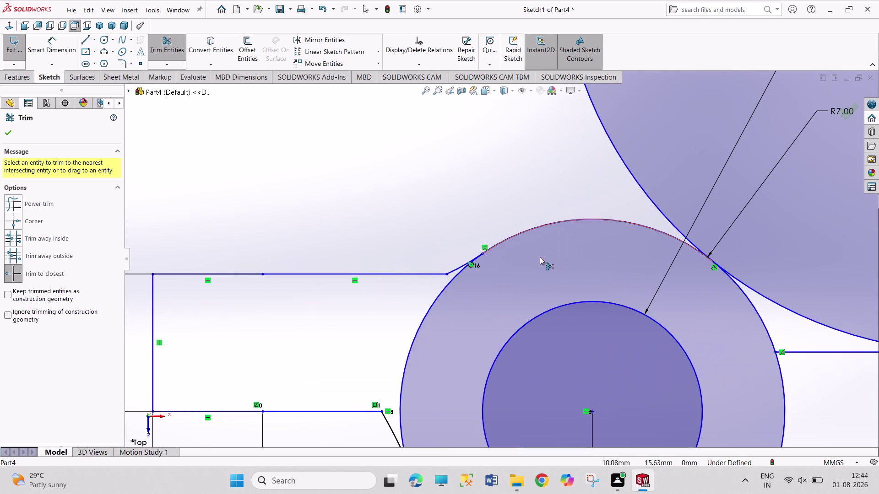
click(455, 268)
scroll(up, 3)
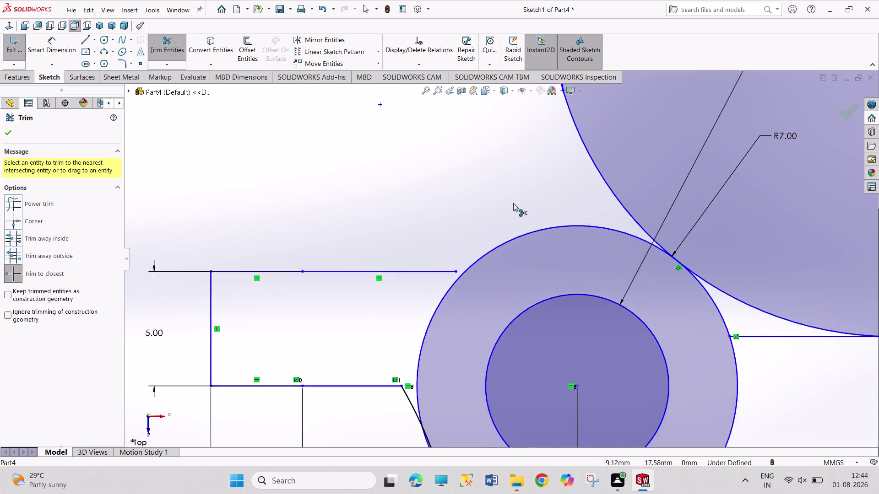
scroll(up, 3)
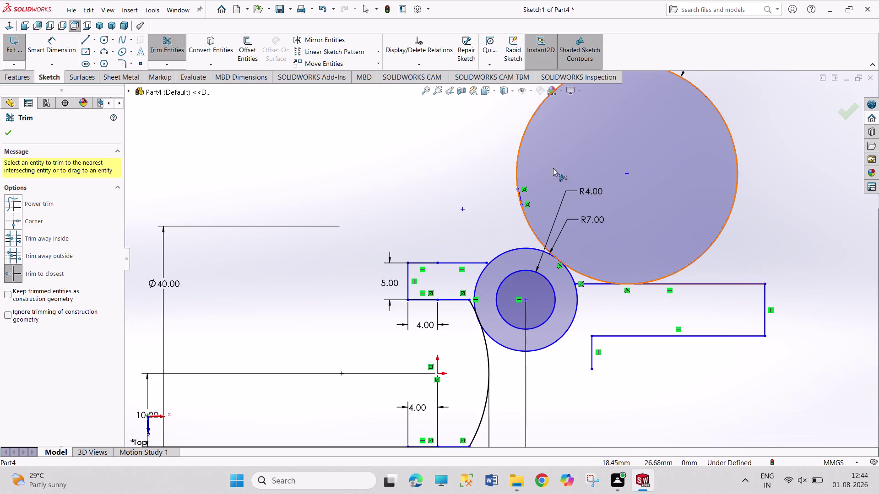
click(519, 146)
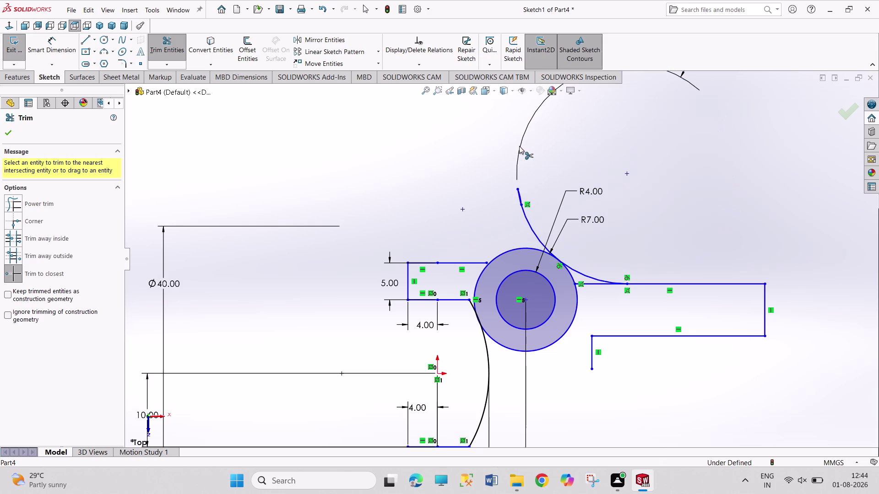
click(519, 194)
click(520, 199)
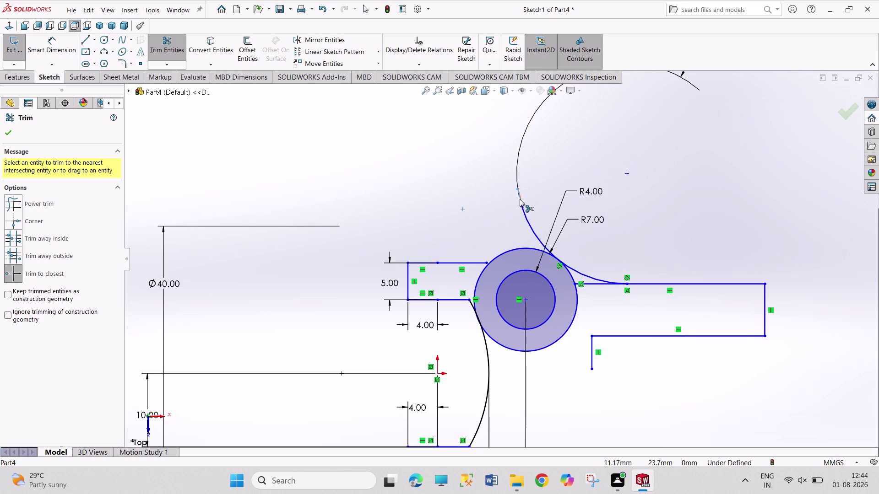
click(530, 226)
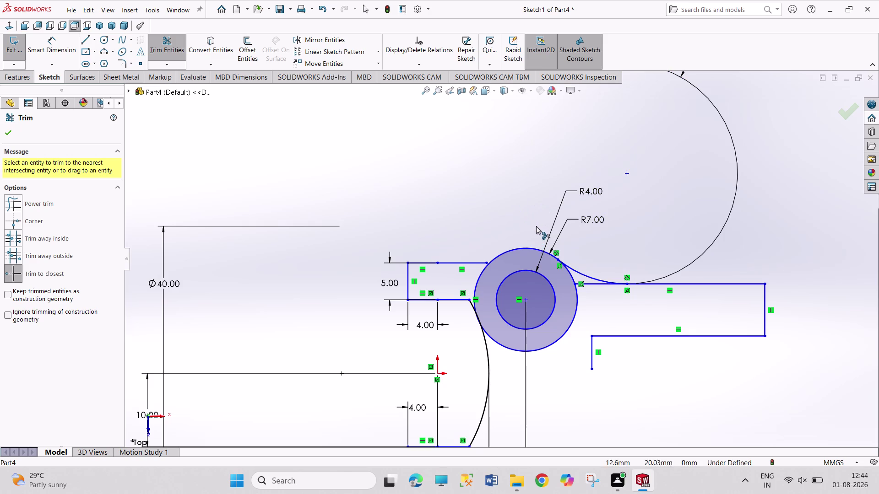
right_click(640, 201)
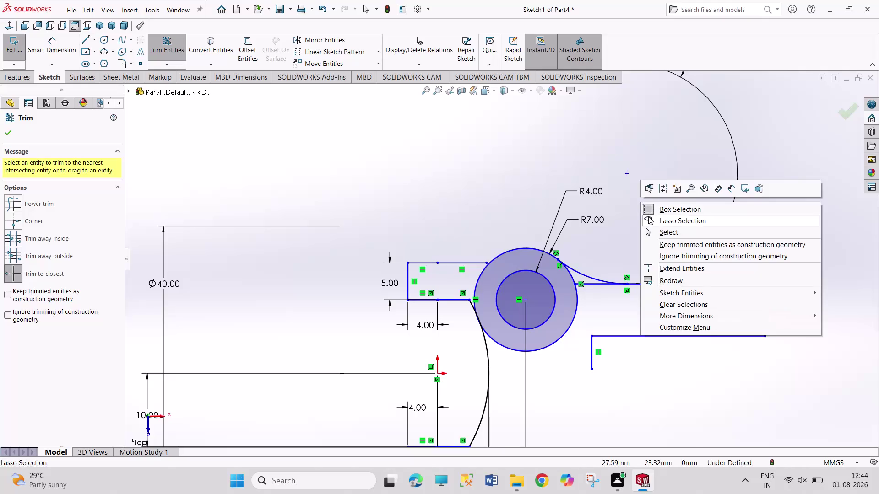
Add a Coincident relation between the upper line's endpoint and the R7 circle.
click(654, 232)
click(486, 261)
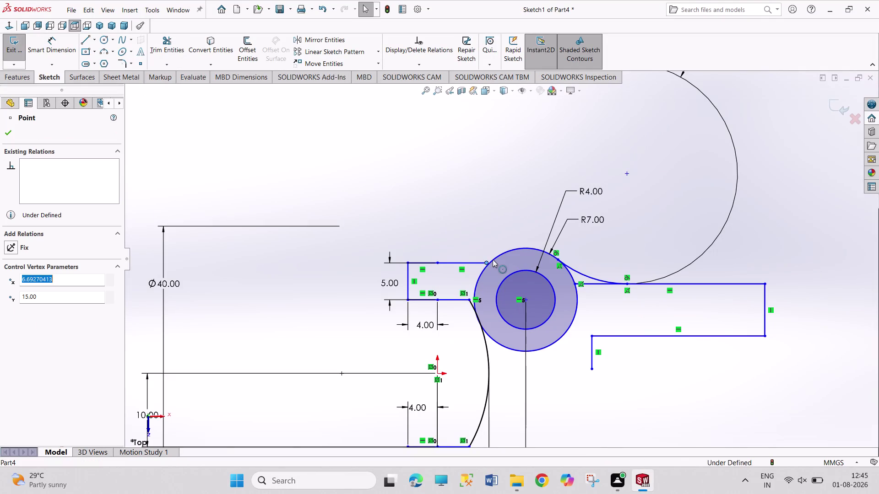
click(493, 260)
click(536, 223)
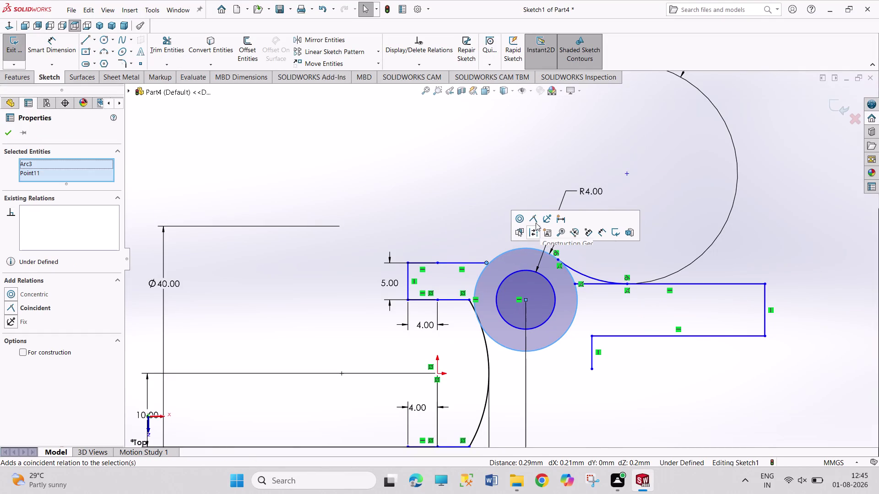
click(533, 176)
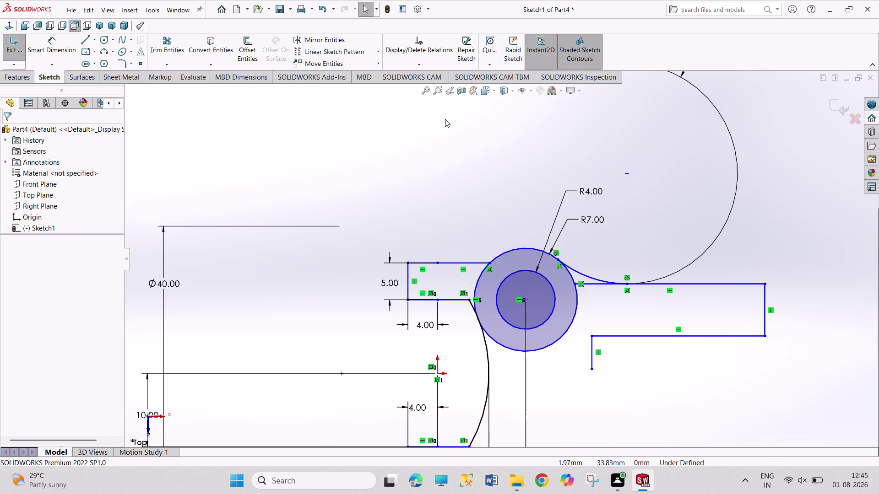
click(169, 48)
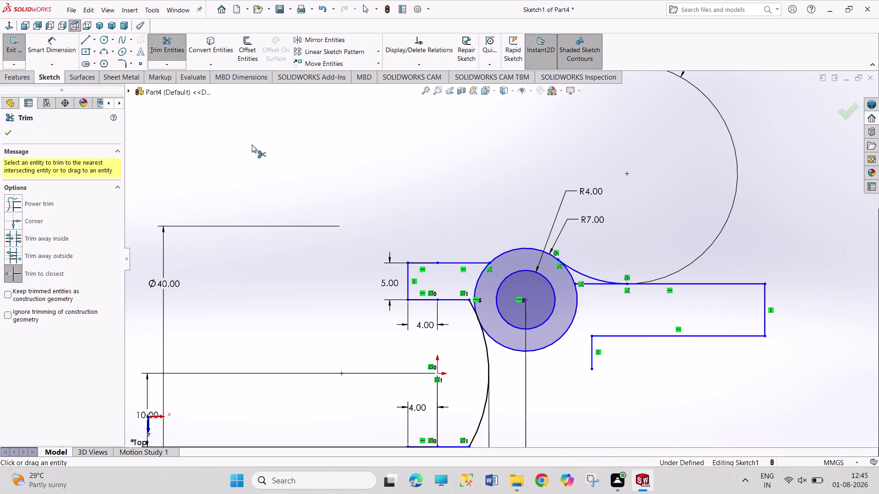
Trim the lower R7 circle and the extra line piece beside it.
click(593, 283)
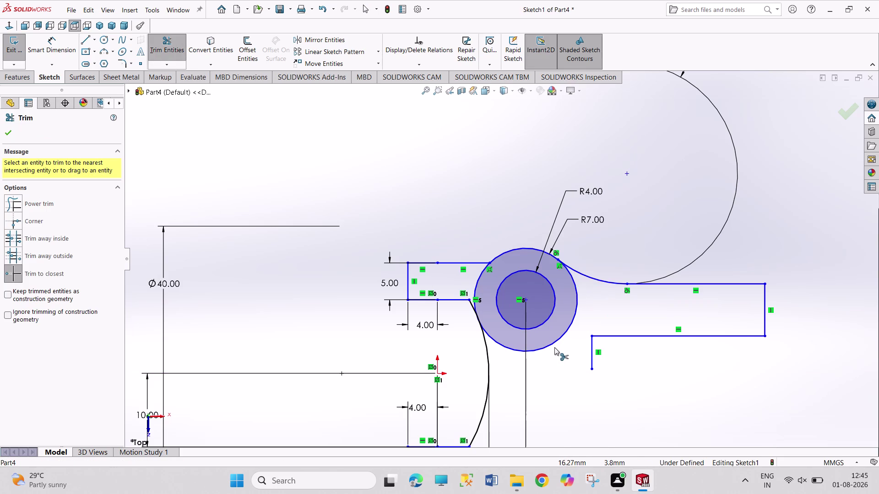
click(553, 345)
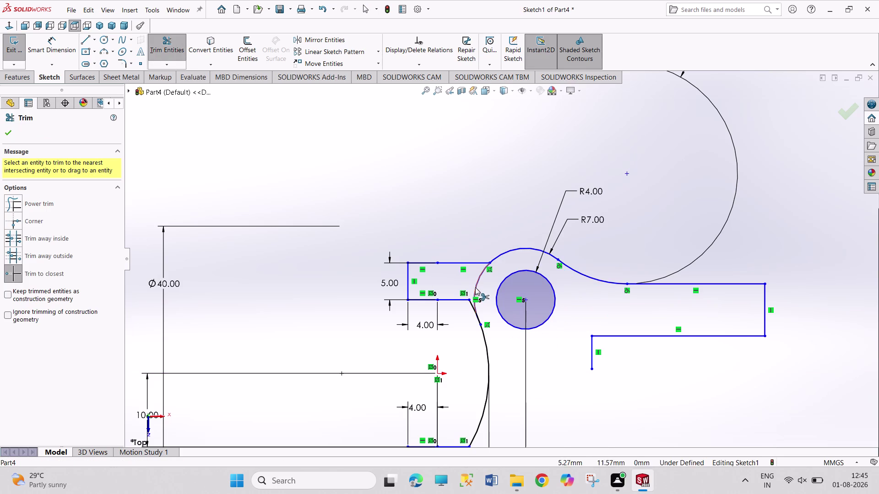
click(475, 286)
right_click(467, 196)
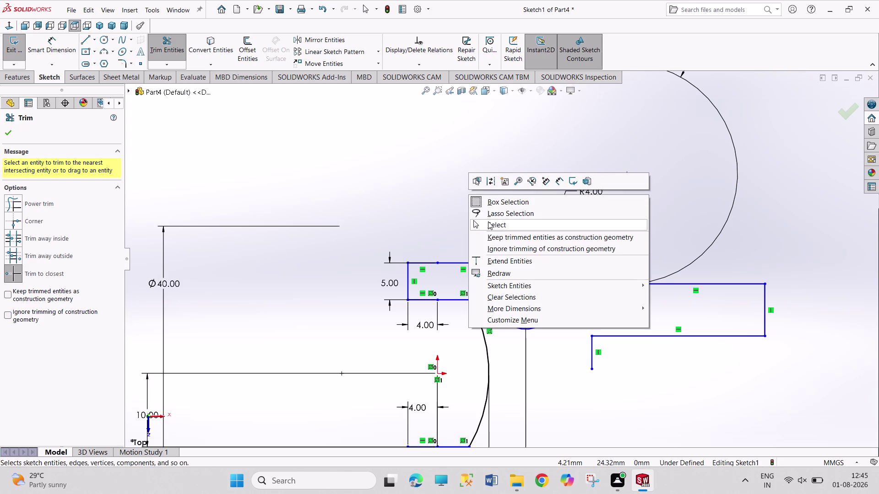
drag(487, 223, 480, 219)
Draw a circle above the web and dimension it to a 16 mm diameter.
click(100, 40)
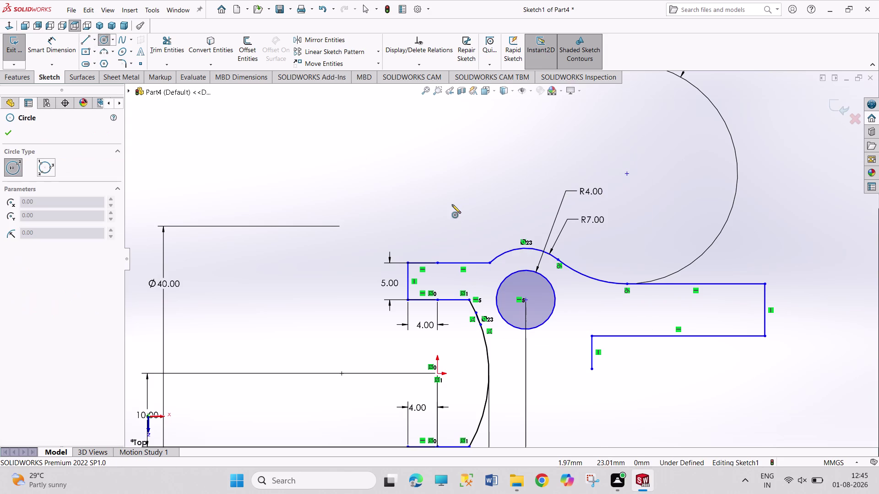
click(466, 214)
click(474, 226)
right_drag(500, 187, 488, 135)
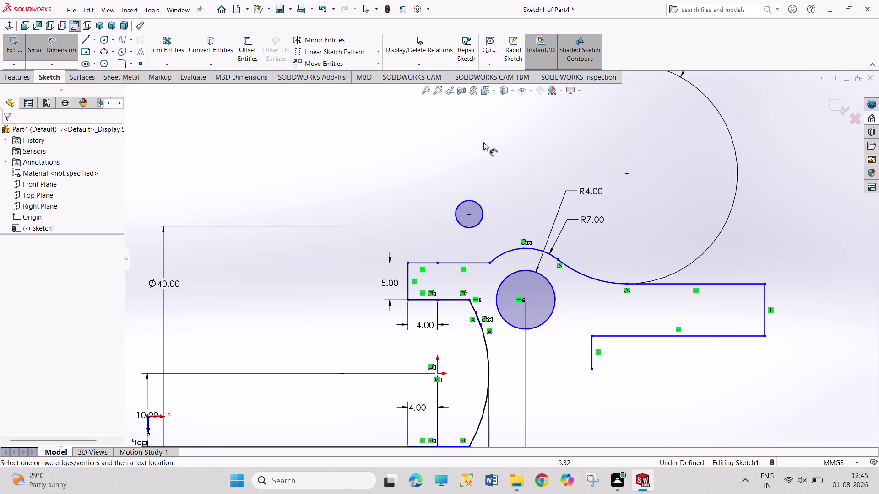
click(478, 206)
click(481, 174)
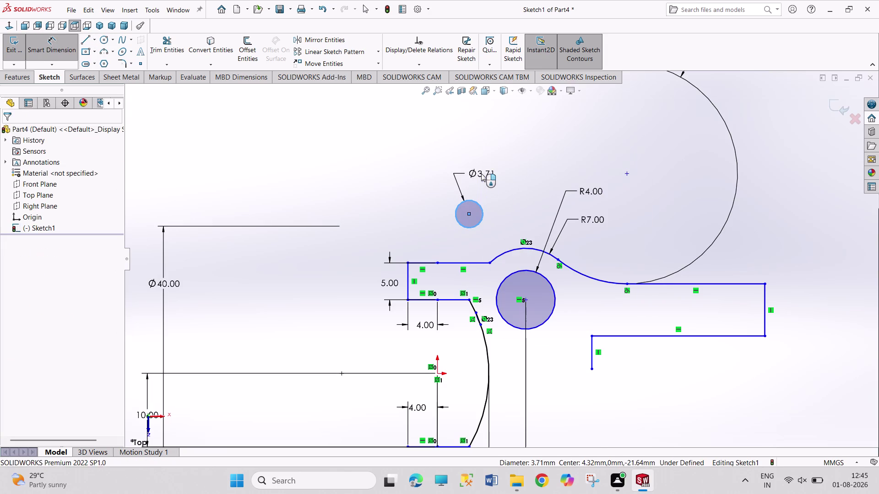
text(16)
key(Return)
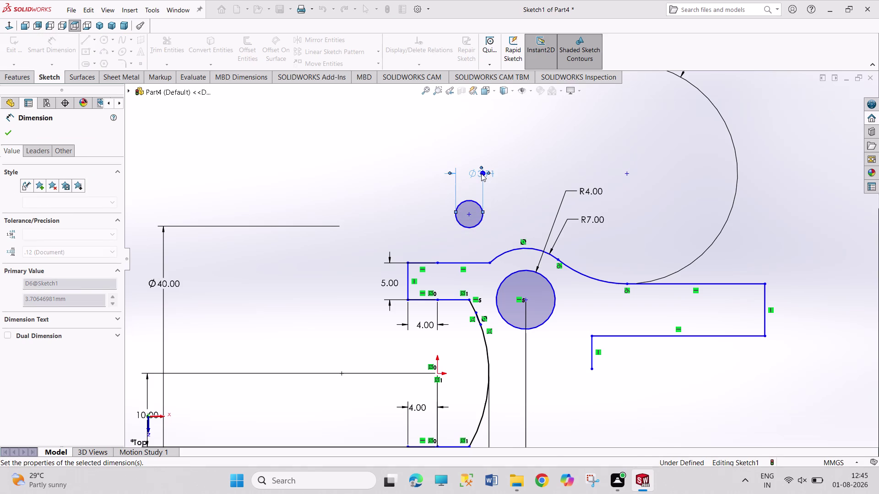
right_click(563, 143)
click(574, 172)
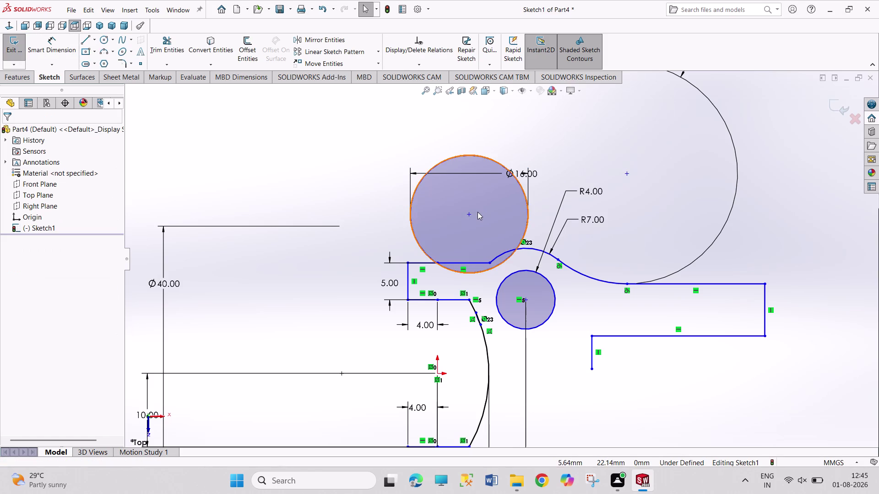
drag(467, 216, 482, 176)
click(596, 135)
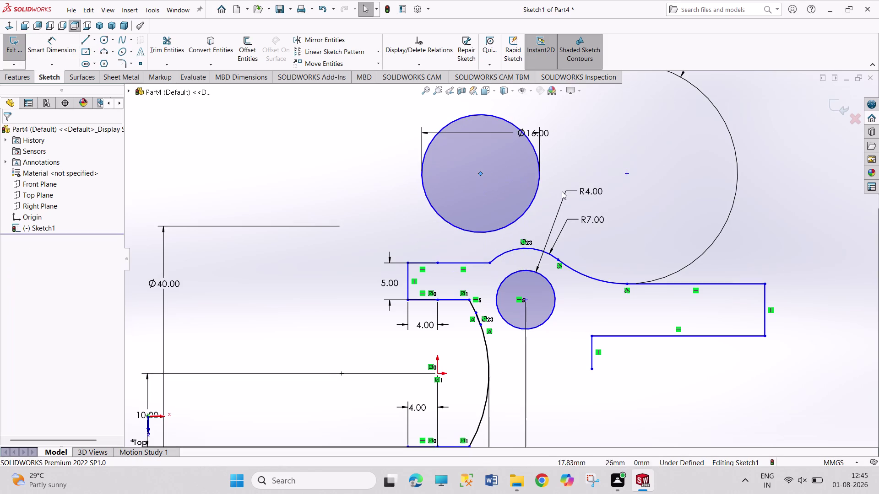
Make the 16 mm circle tangent to the upper line and the R7 arc.
click(482, 232)
click(474, 263)
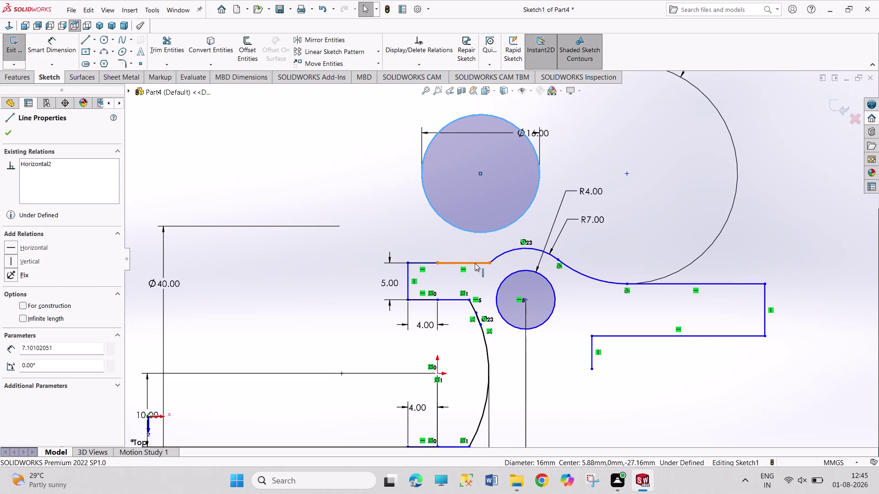
click(502, 223)
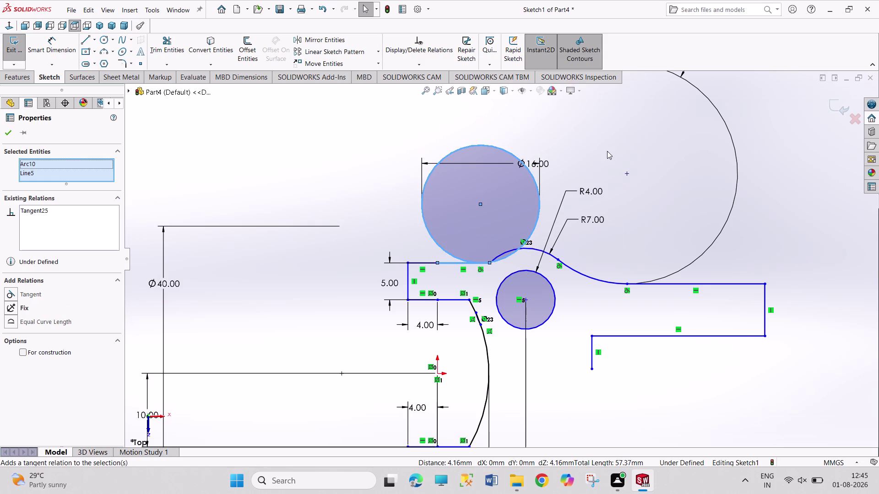
click(614, 143)
click(534, 231)
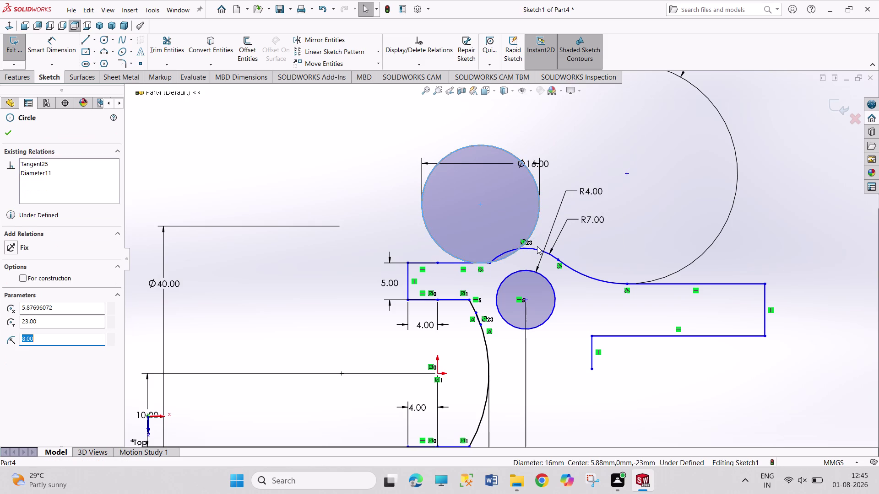
click(537, 249)
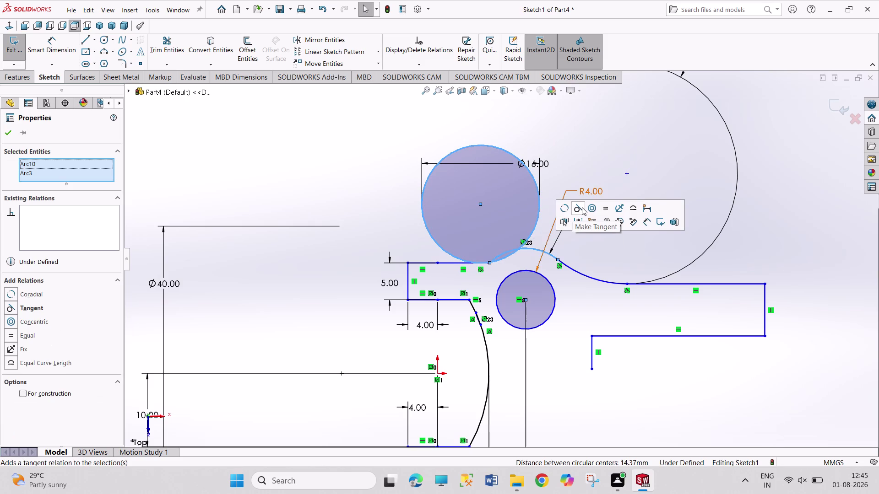
click(581, 207)
click(353, 171)
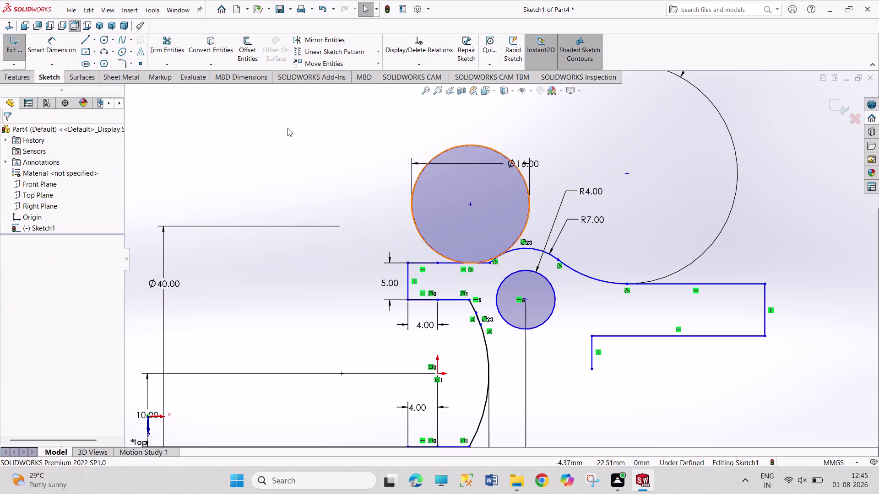
click(168, 43)
Trim the 16 mm circle to a short blend arc between the upper slot line and R7 arc.
scroll(down, 3)
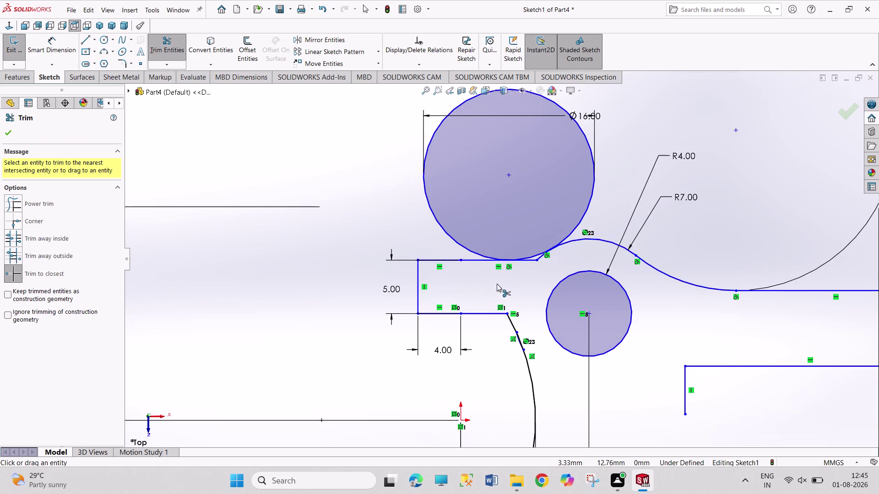
scroll(down, 3)
click(538, 246)
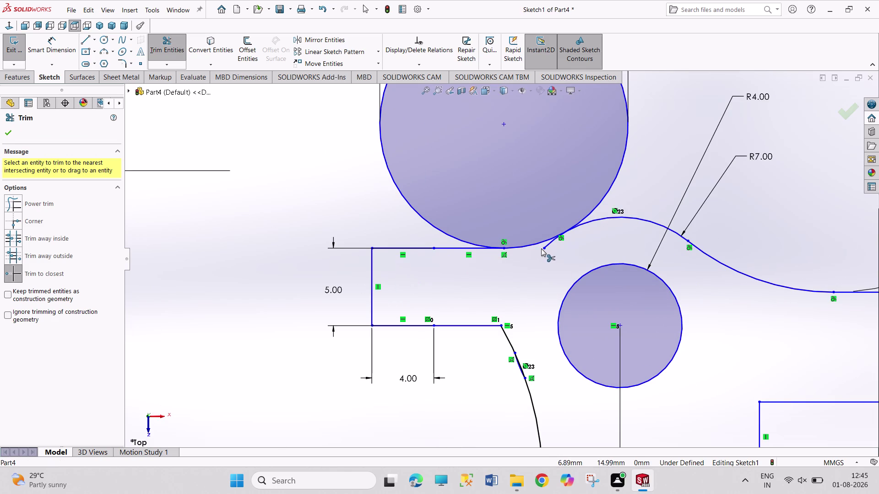
click(546, 247)
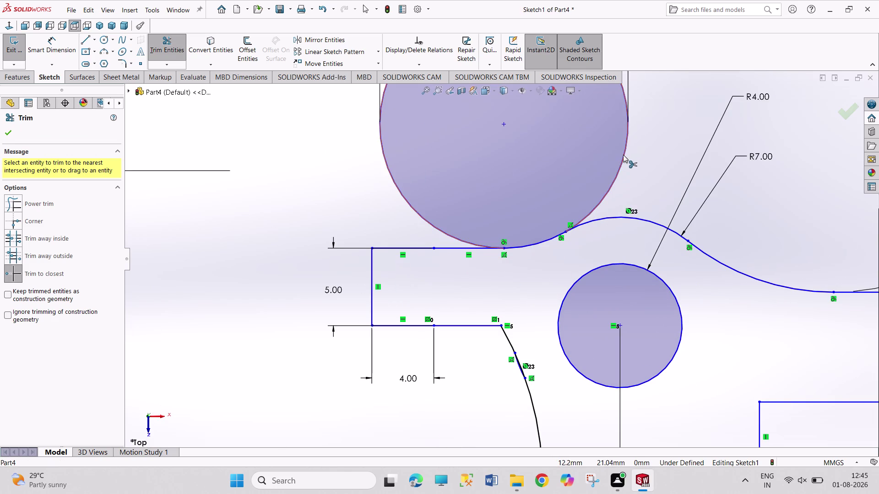
click(623, 155)
scroll(up, 3)
scroll(up, 3)
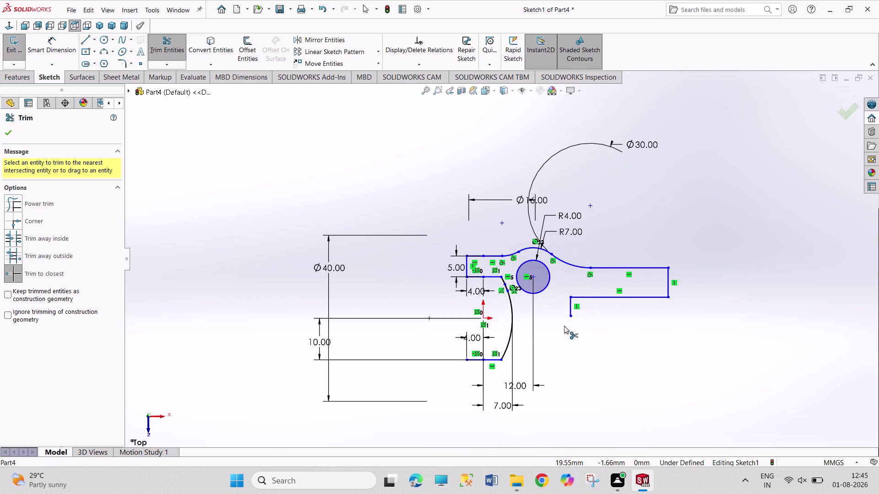
scroll(down, 3)
scroll(down, 3)
right_click(708, 179)
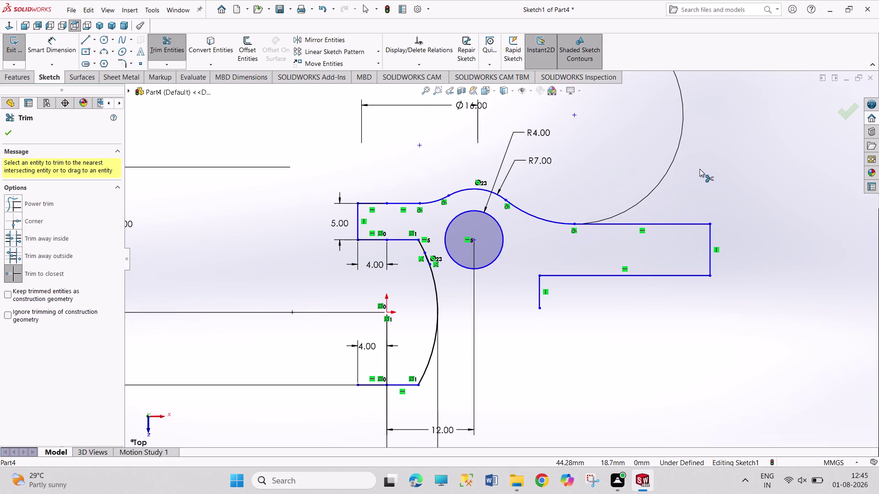
click(718, 205)
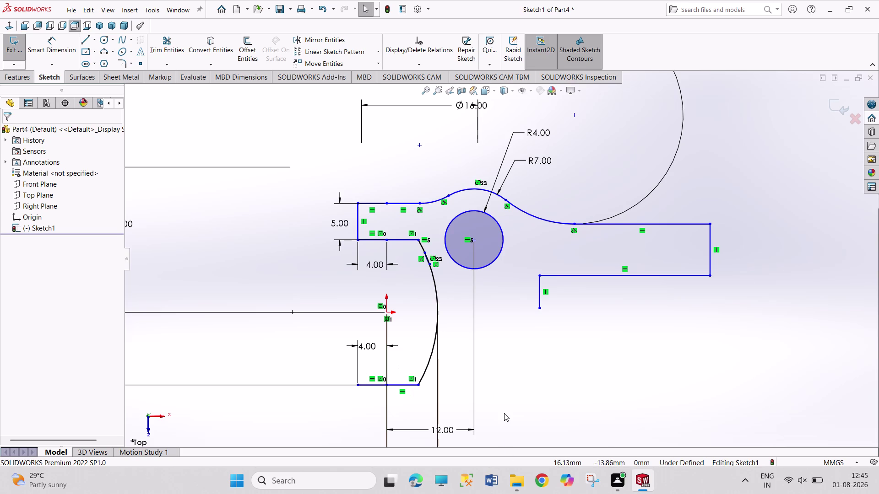
scroll(up, 3)
scroll(down, 3)
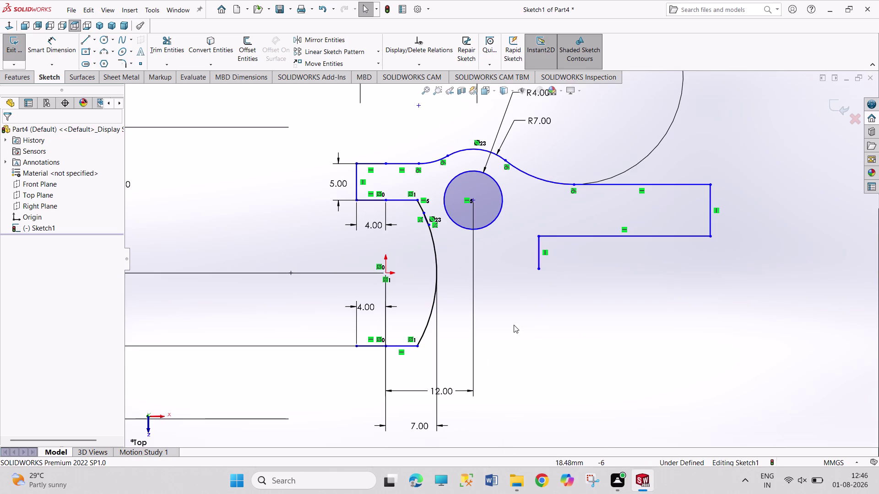
Select the upper outline's lines and arcs, from the top-left line to the lower slot line.
click(401, 163)
click(432, 161)
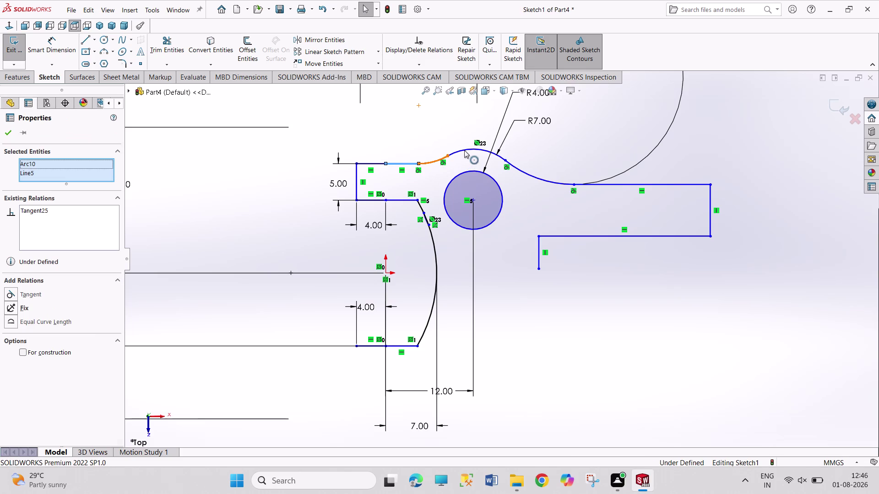
click(465, 149)
click(551, 182)
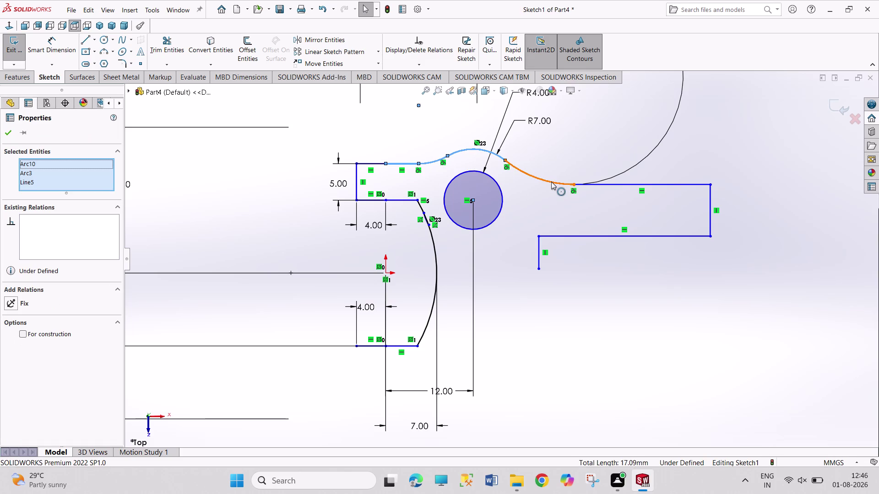
click(619, 184)
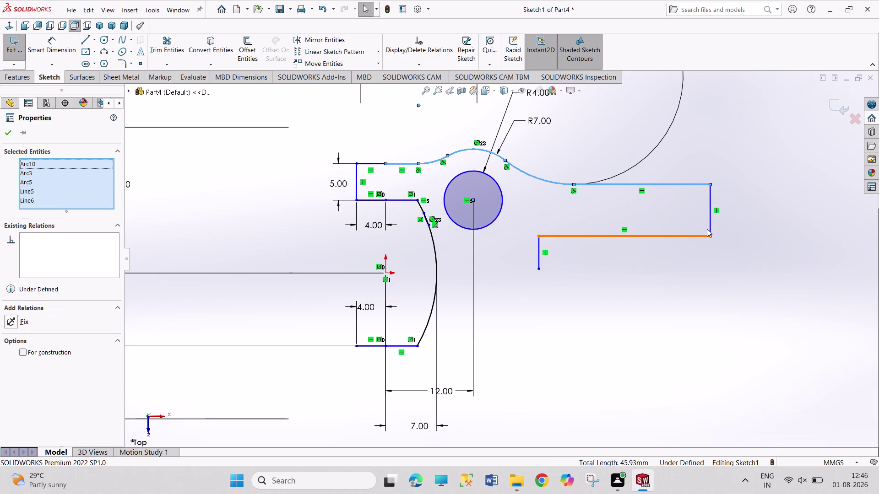
click(708, 227)
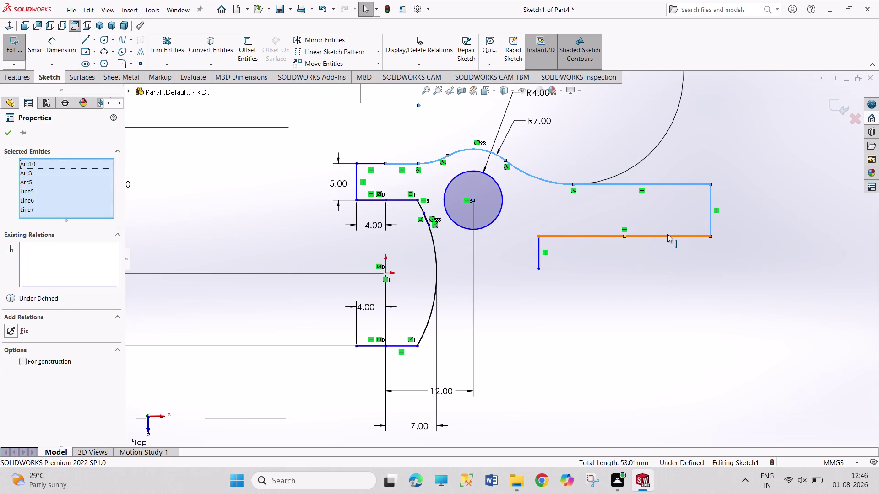
Add the remaining end lines and mirror the selected outline about the Front Plane.
click(667, 234)
click(536, 257)
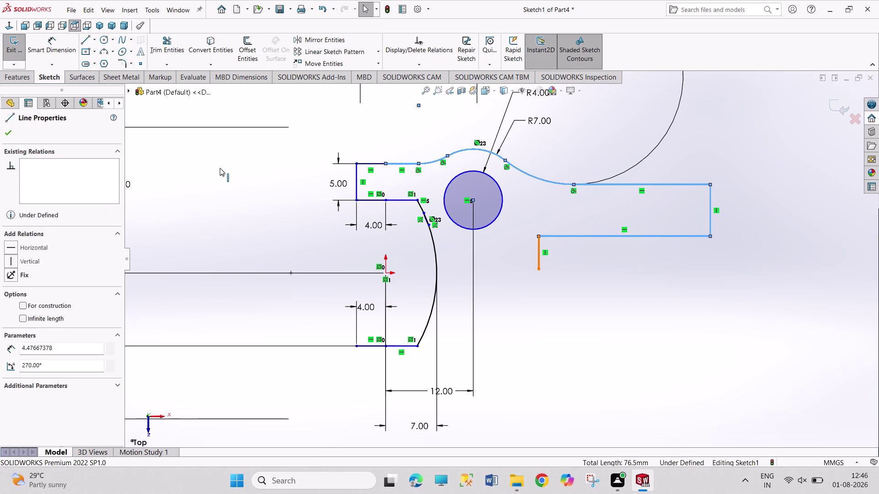
click(329, 43)
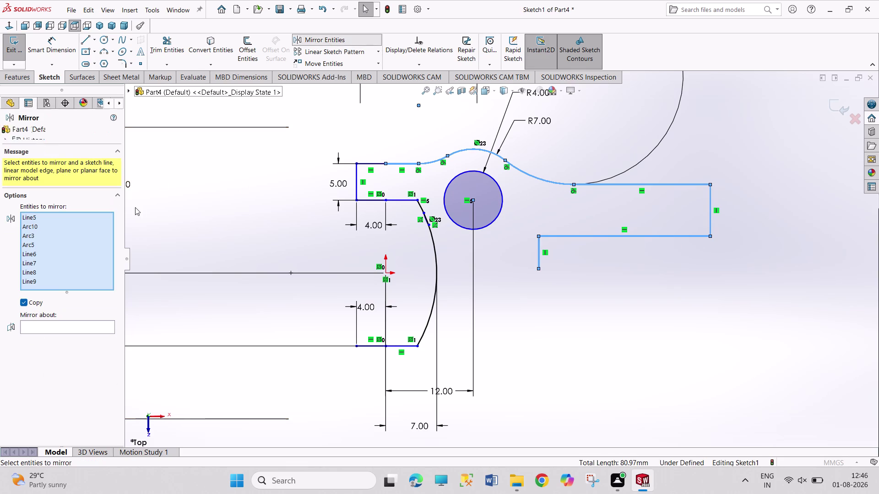
click(55, 321)
click(55, 325)
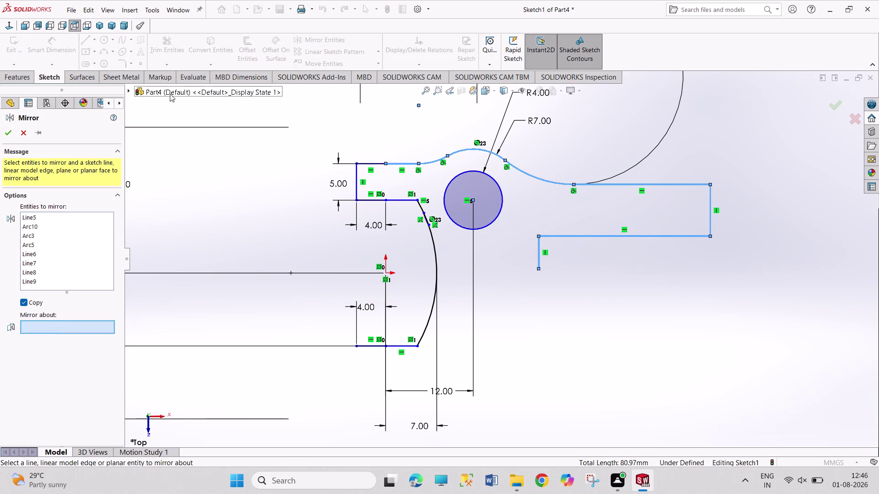
click(129, 90)
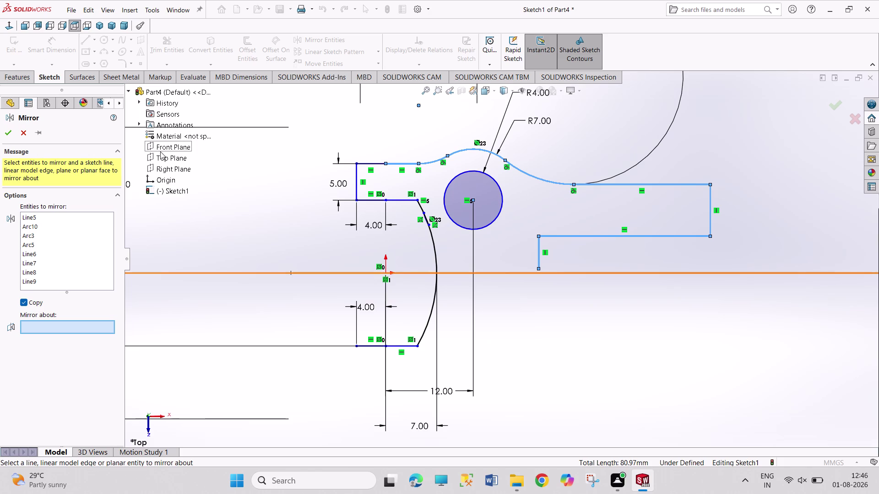
click(163, 150)
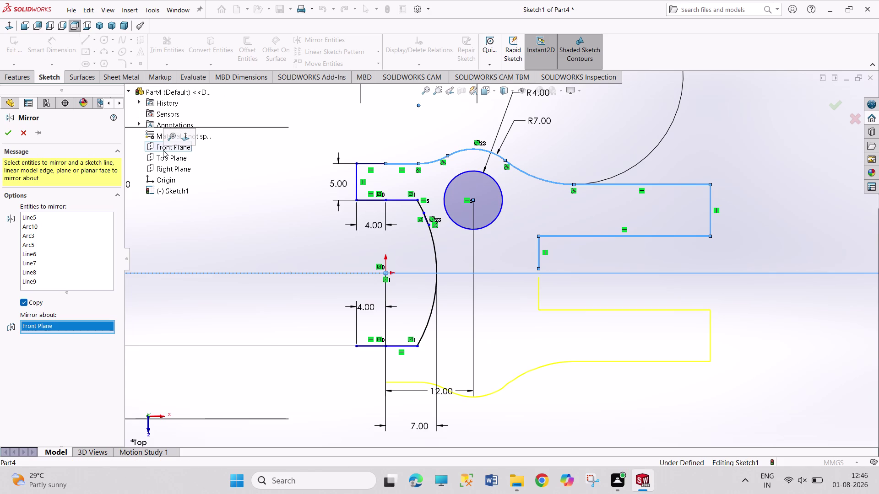
click(12, 133)
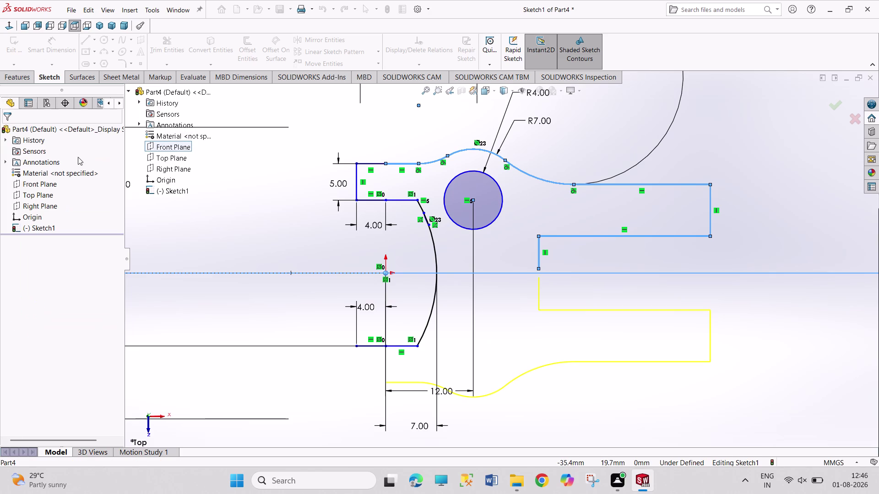
scroll(down, 3)
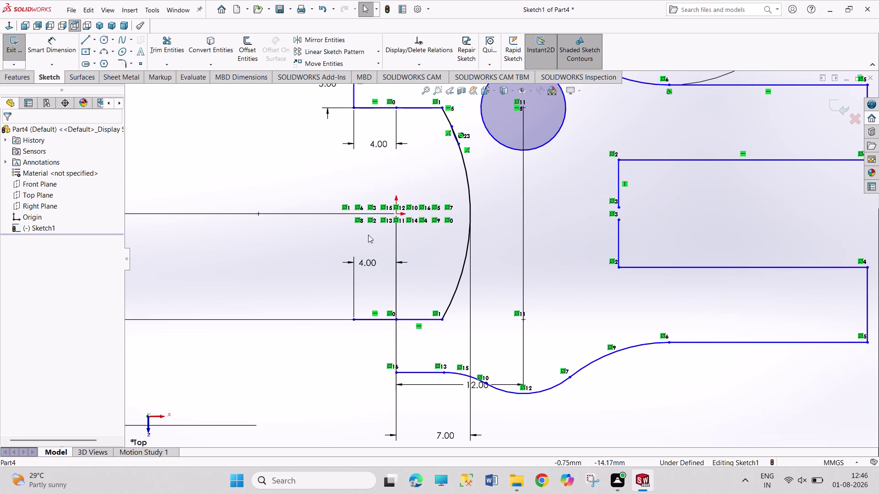
Draw a vertical line at the lower-left corner joining the mirrored bottom edge.
click(82, 44)
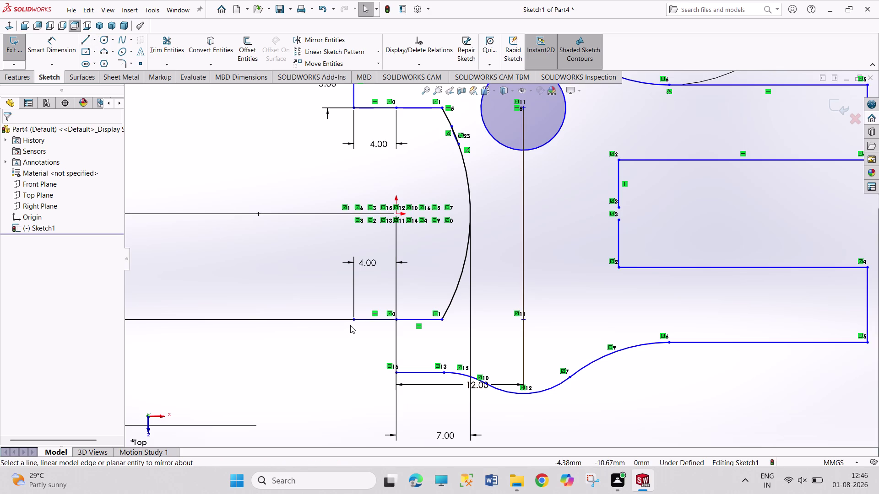
click(83, 41)
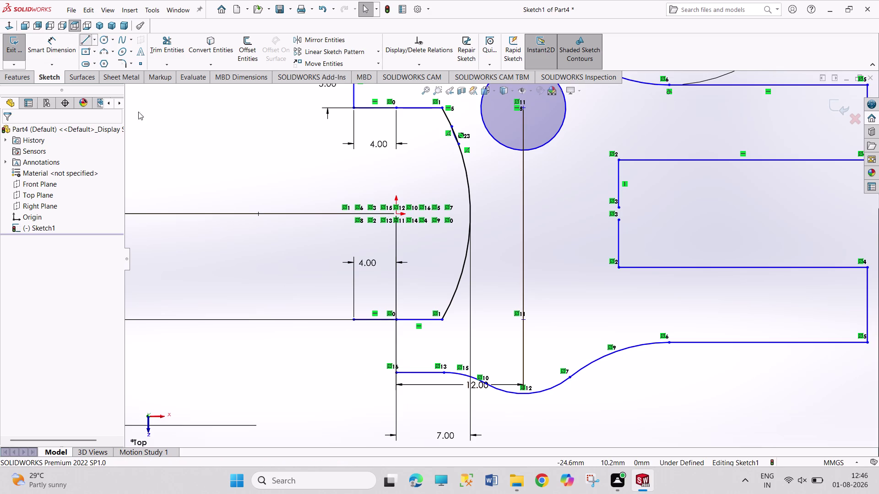
click(352, 319)
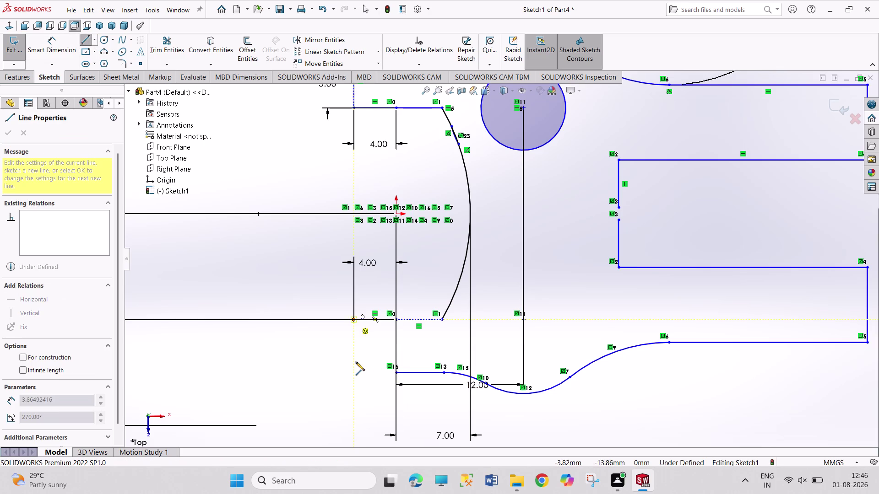
click(354, 373)
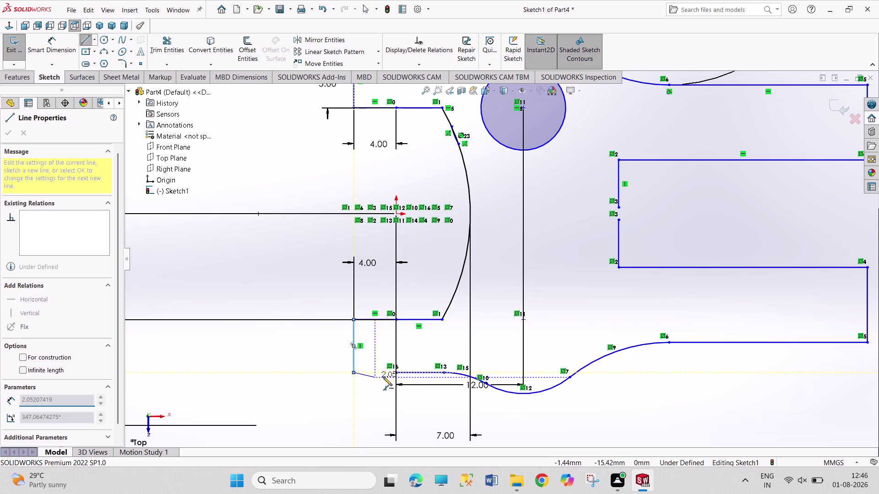
click(395, 372)
right_click(296, 261)
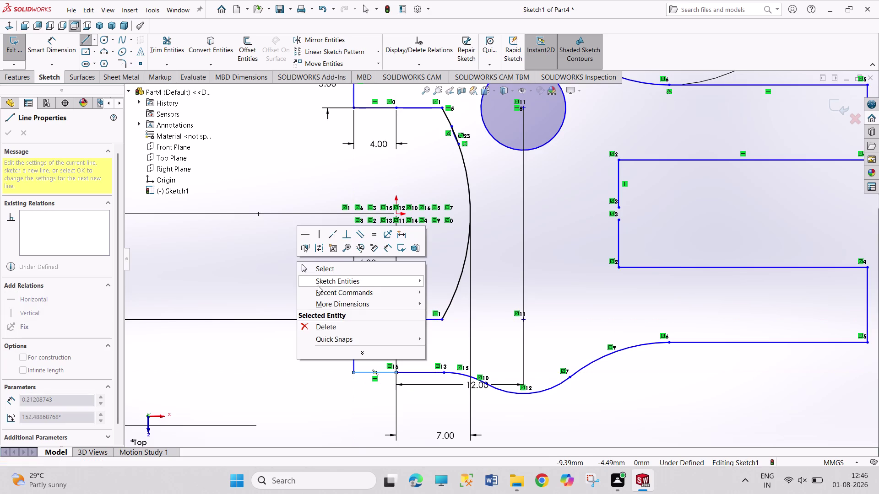
click(320, 270)
Delete the two short inner vertical lines at the slot end.
scroll(up, 3)
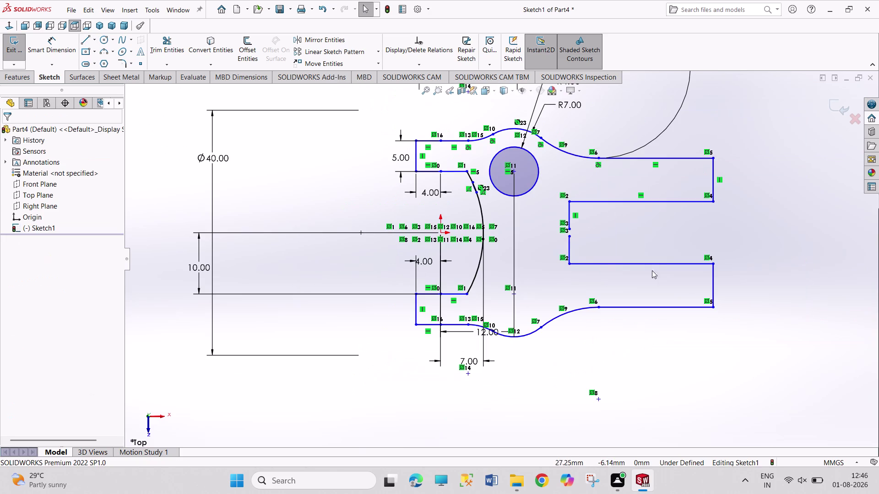
scroll(down, 3)
scroll(down, 3)
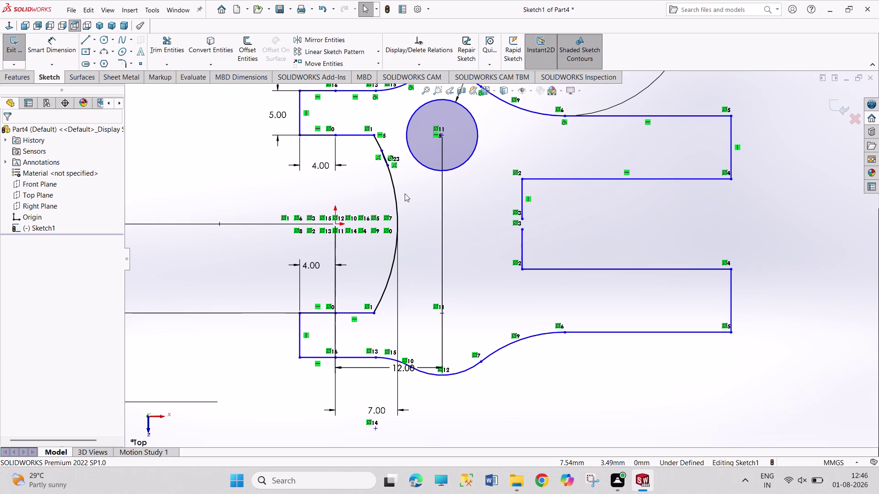
right_click(523, 248)
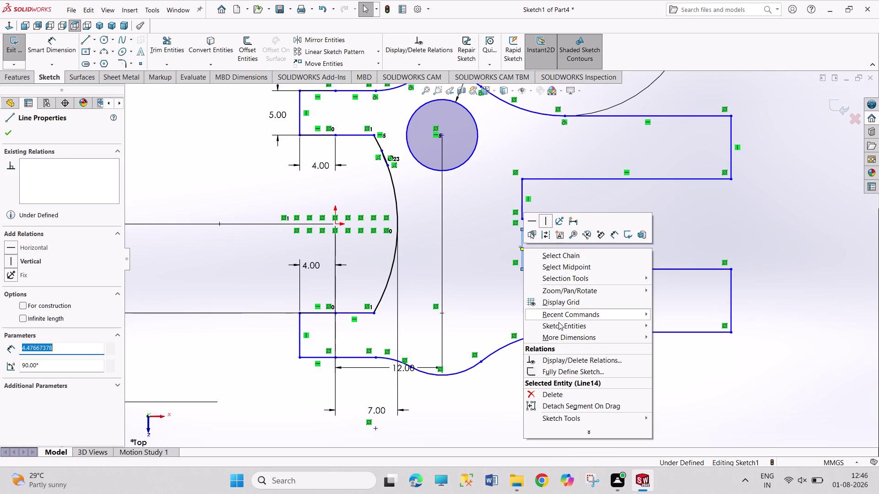
click(567, 394)
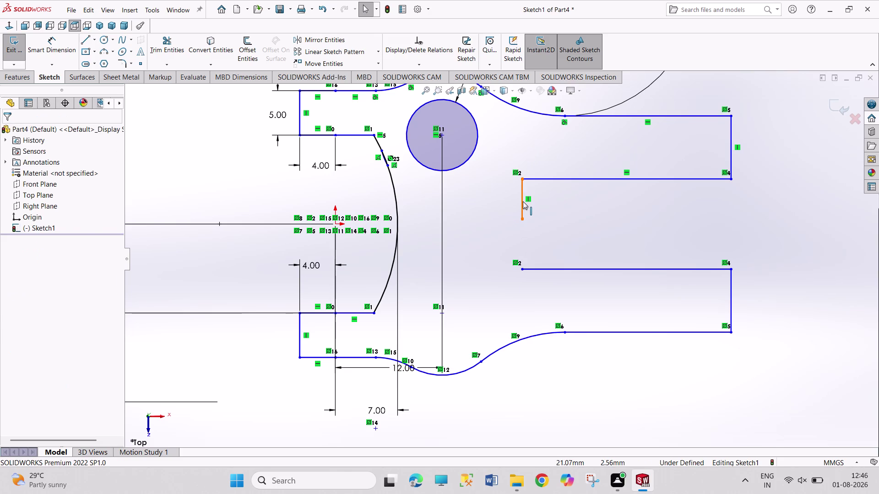
right_click(522, 201)
click(560, 349)
Draw a single vertical line between the upper and lower slot corners.
click(84, 40)
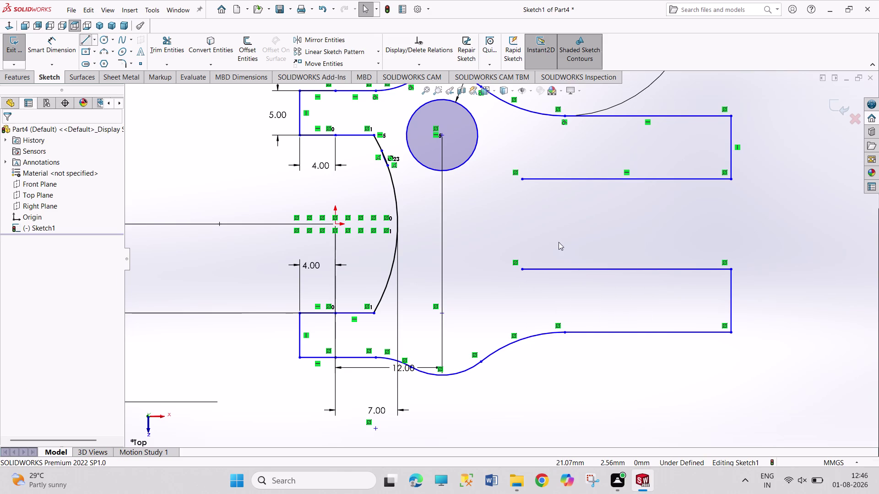
click(524, 269)
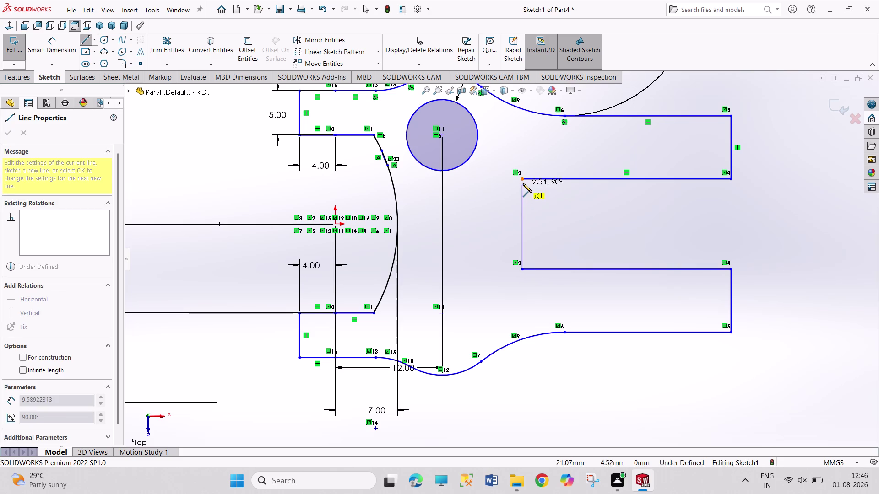
click(522, 179)
right_click(629, 220)
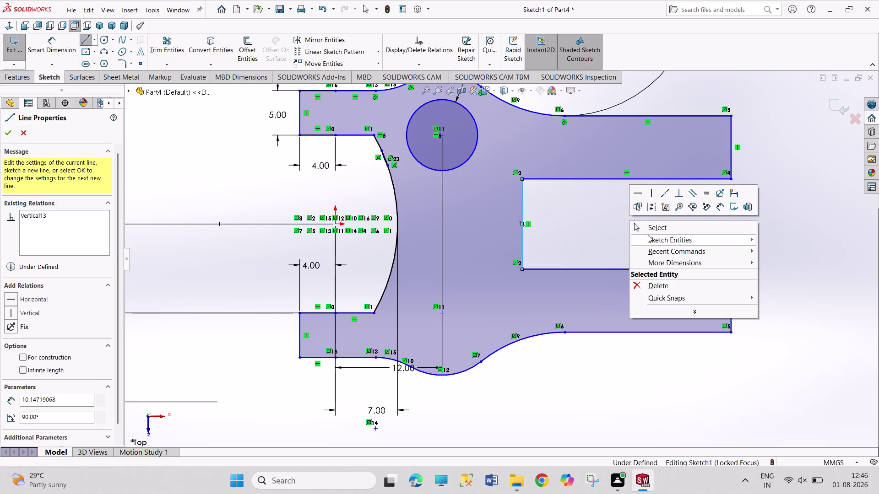
click(648, 229)
click(458, 165)
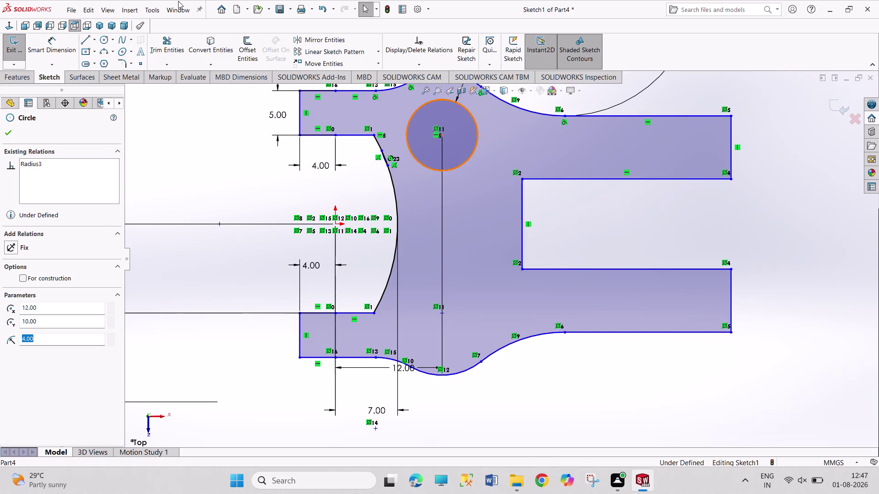
Mirror the upper 8 mm hole about the Front Plane to create the lower hole.
click(321, 41)
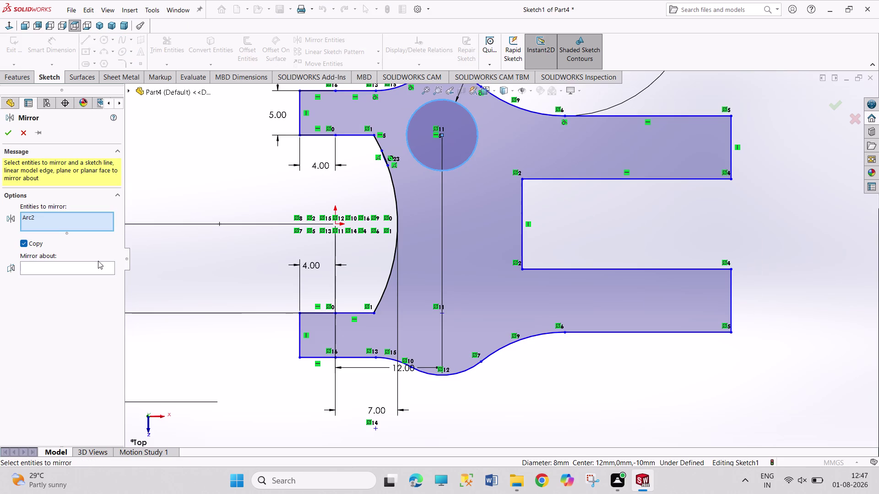
click(95, 265)
click(129, 91)
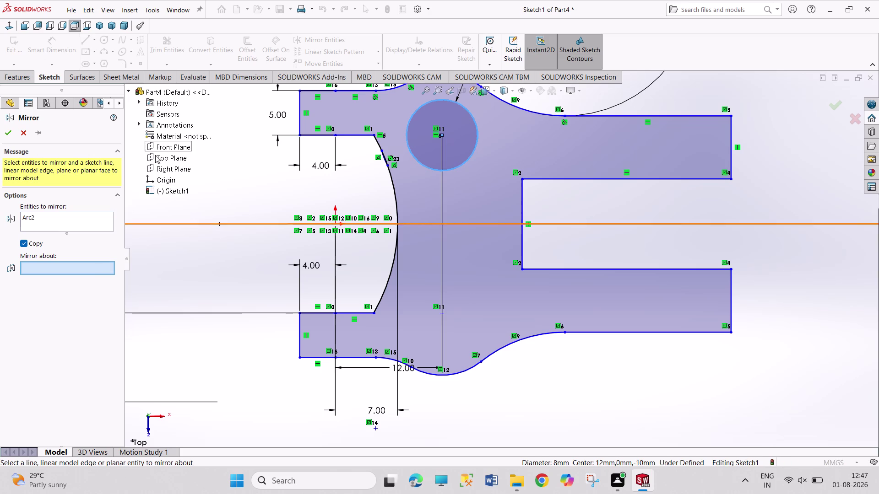
click(161, 147)
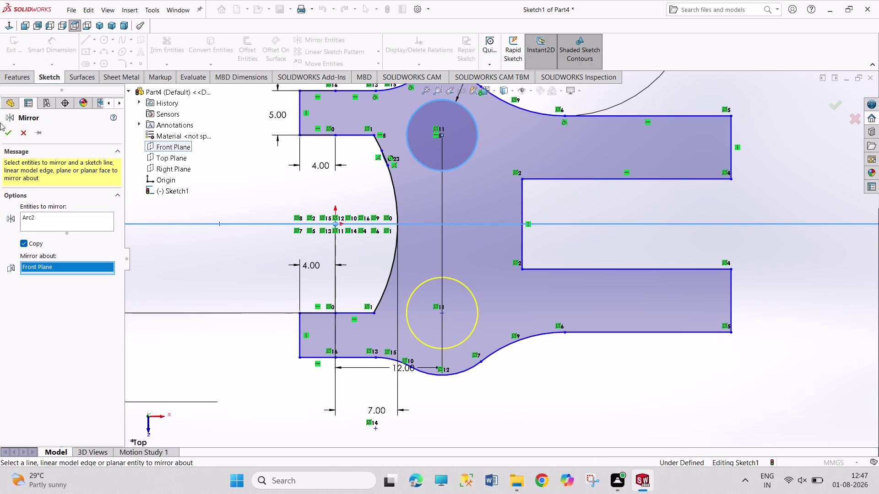
click(13, 131)
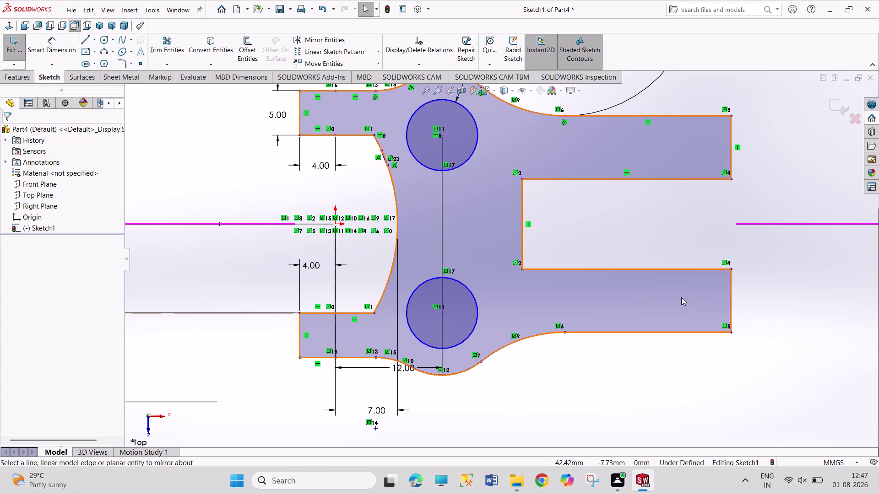
scroll(up, 3)
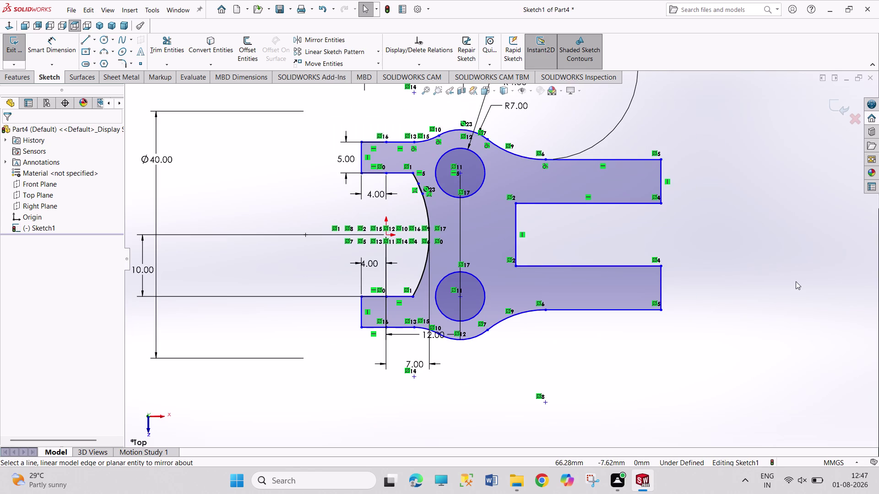
Display the large arc's Ø40 dimension as an R20 radius.
right_drag(796, 282, 797, 136)
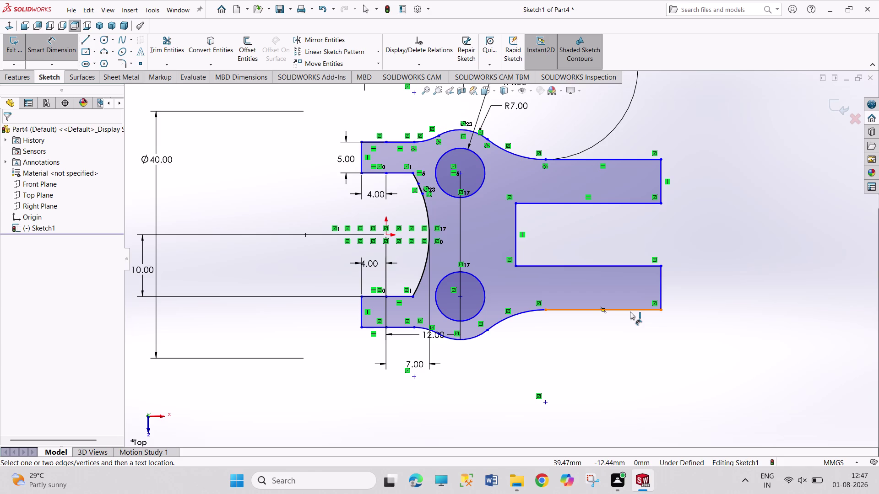
right_click(531, 361)
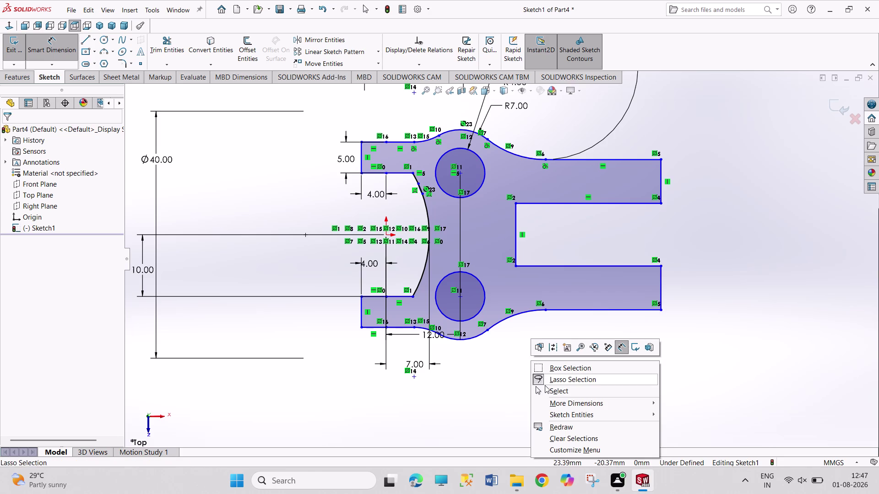
click(545, 388)
right_click(158, 161)
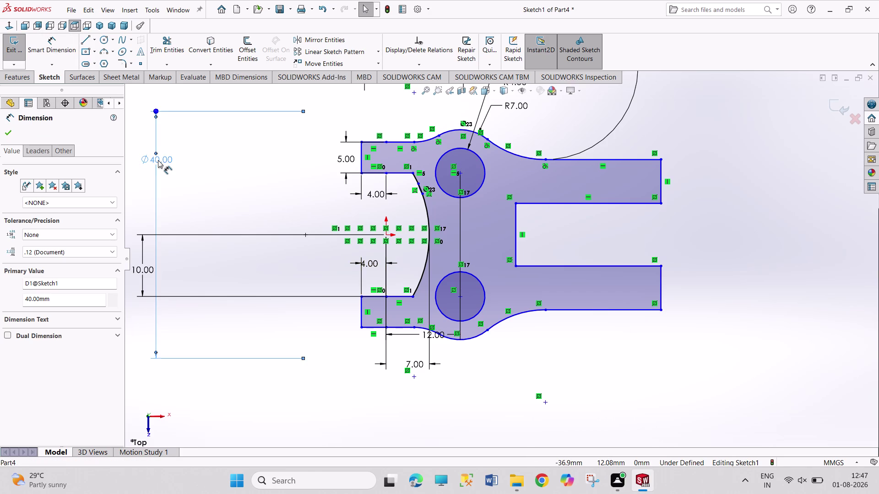
click(167, 137)
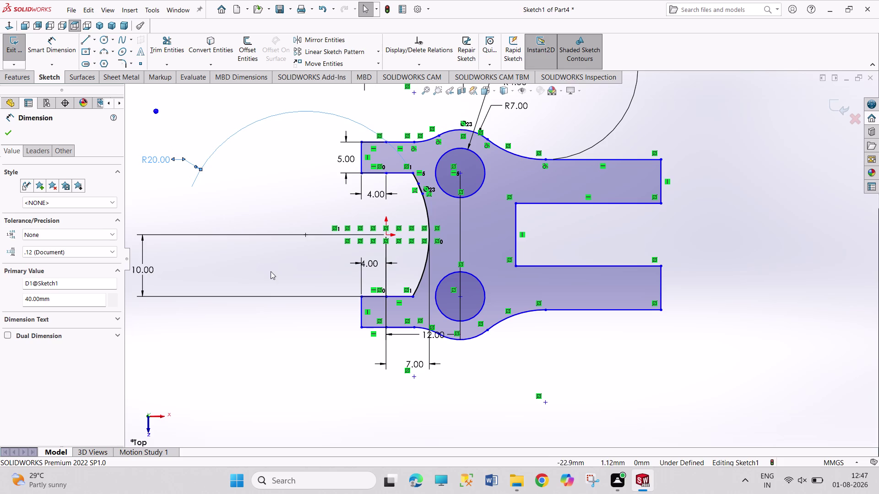
click(287, 385)
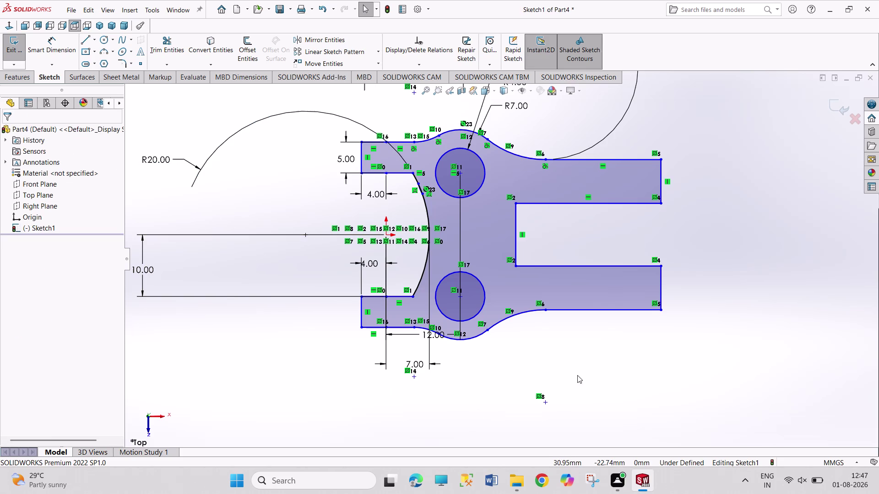
right_drag(577, 376, 577, 375)
right_drag(577, 375, 584, 305)
click(462, 297)
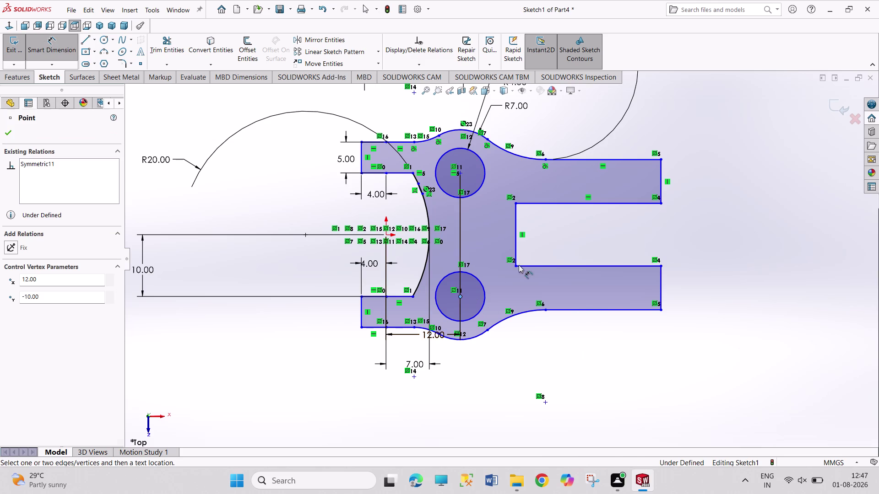
Dimension the slot's inner edge 6 mm from the hole centre.
click(515, 249)
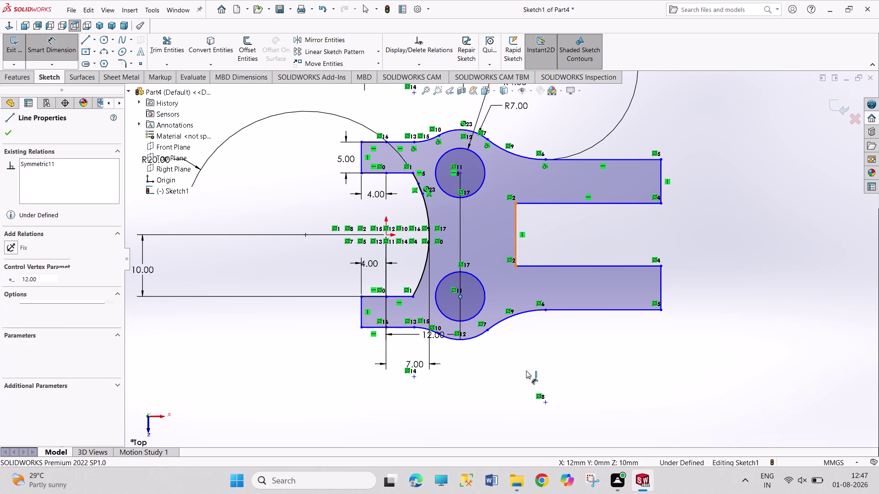
click(495, 381)
key(6)
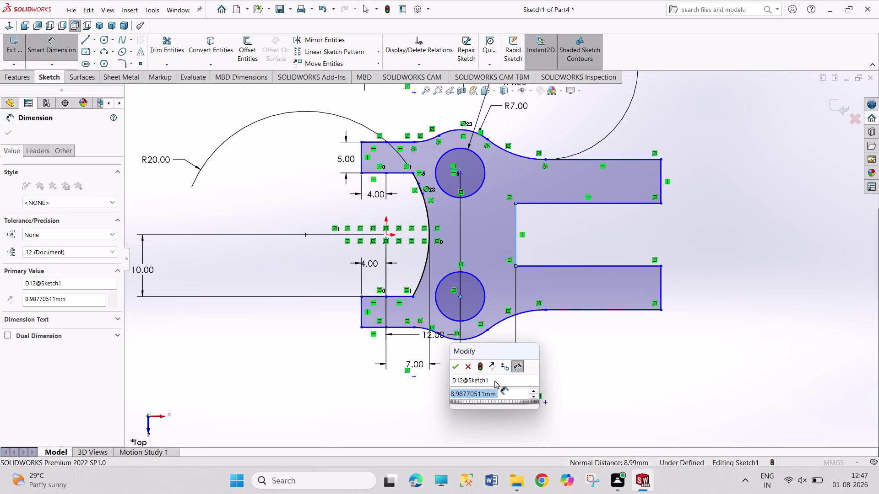
key(Return)
right_click(531, 364)
click(560, 393)
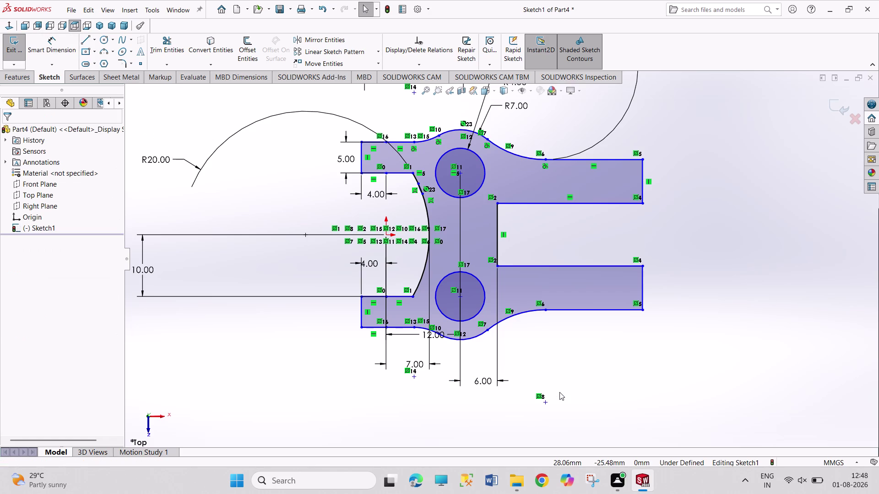
click(461, 295)
click(406, 296)
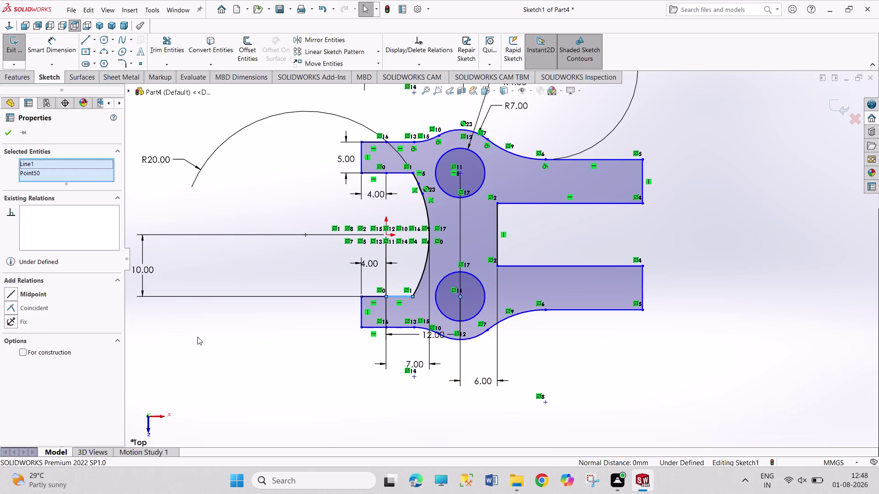
click(179, 342)
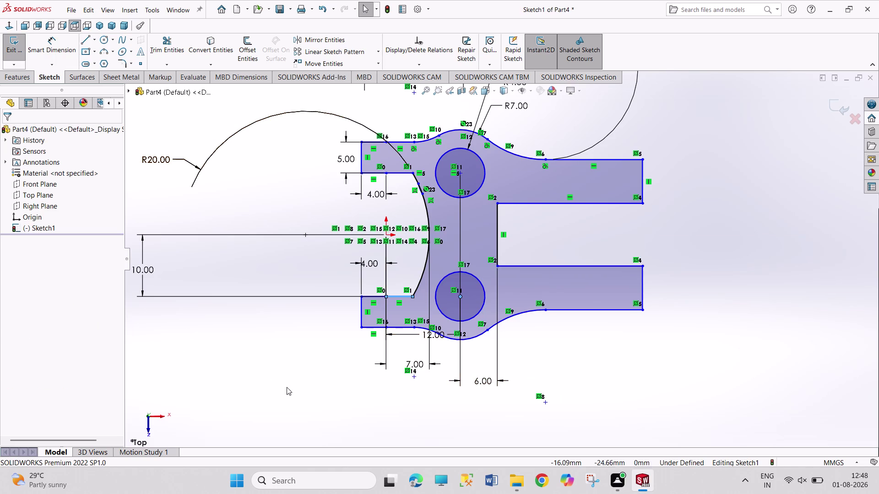
right_drag(286, 387, 280, 277)
drag(461, 297, 461, 292)
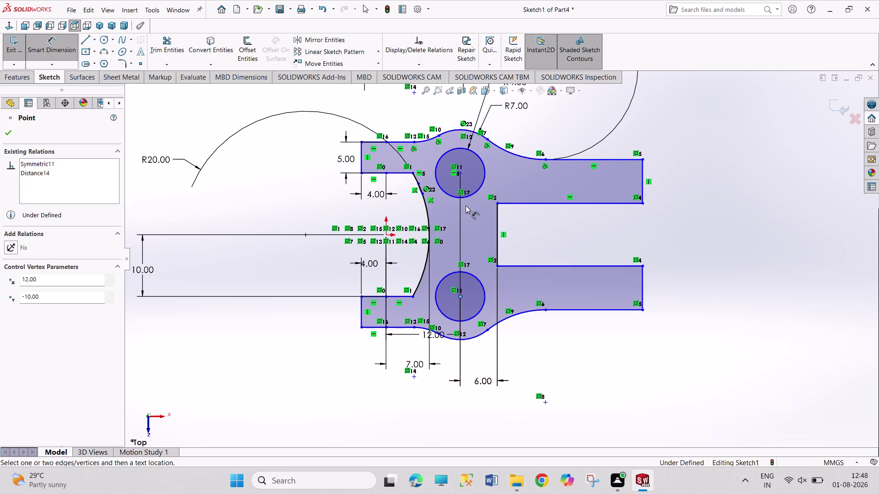
Dimension the two hole centres 20 mm apart.
click(462, 172)
click(295, 209)
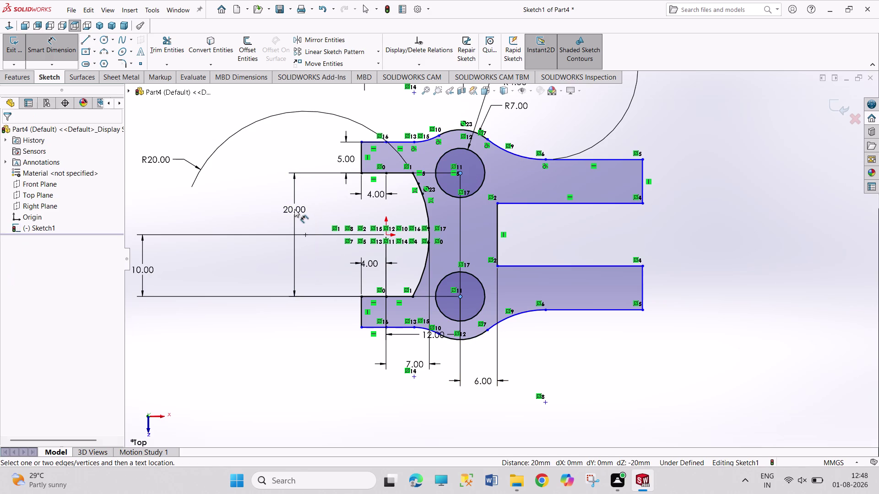
click(256, 196)
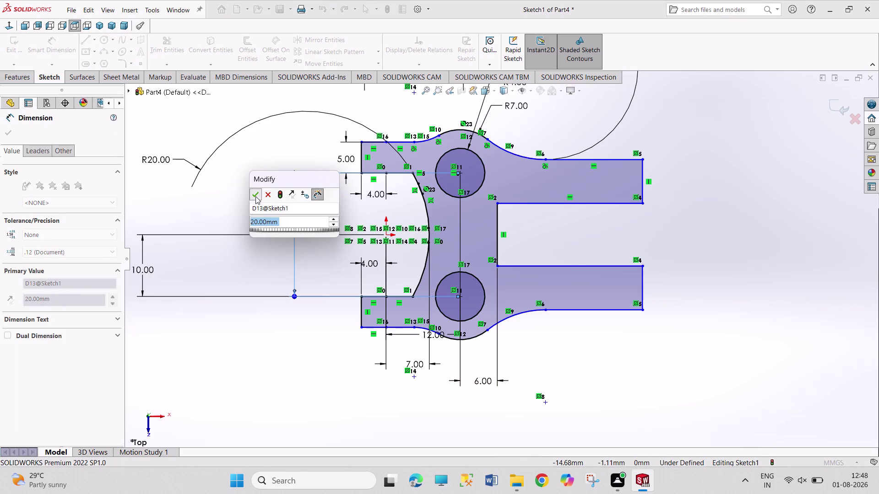
right_click(344, 365)
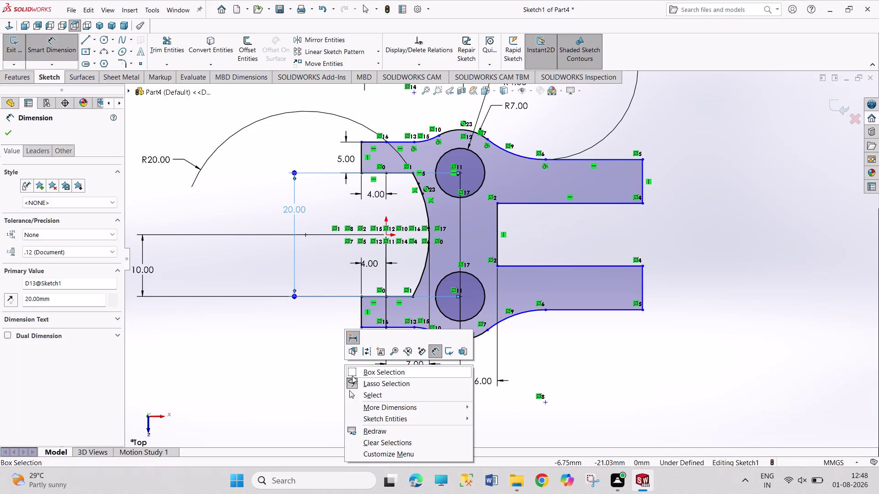
click(361, 395)
click(326, 372)
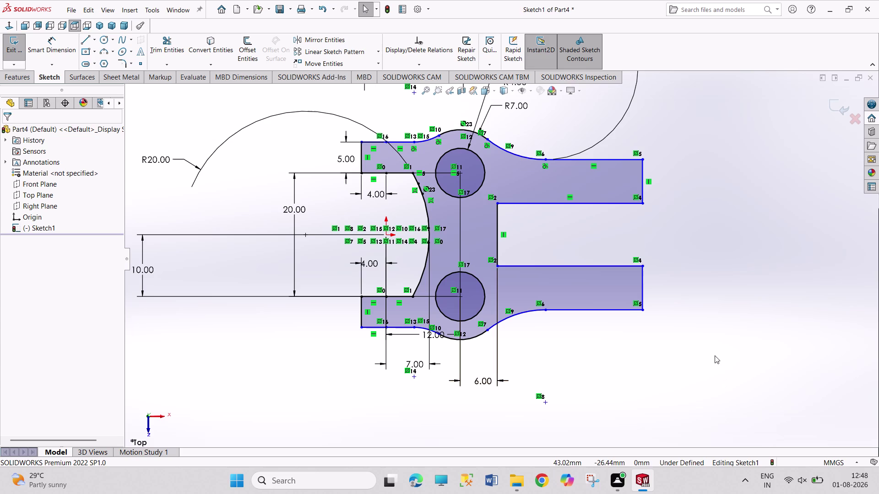
click(121, 64)
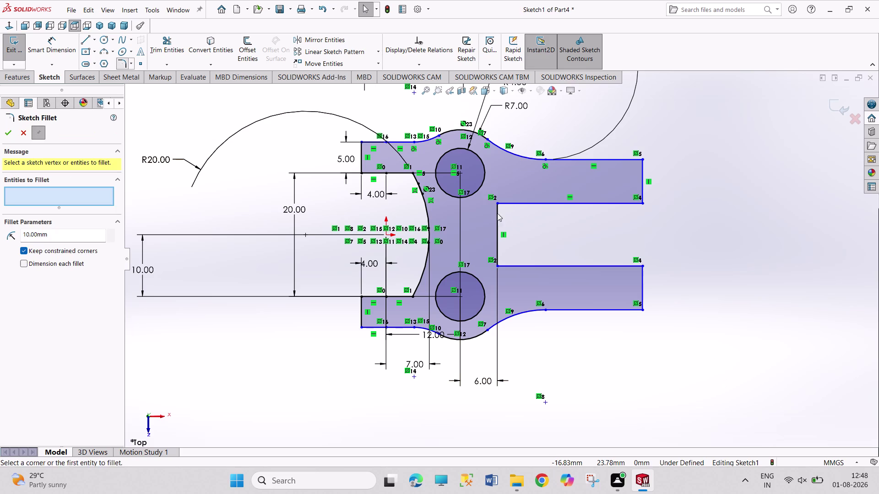
Add R5 sketch fillets to the upper and lower inner corners of the fork slot.
click(510, 203)
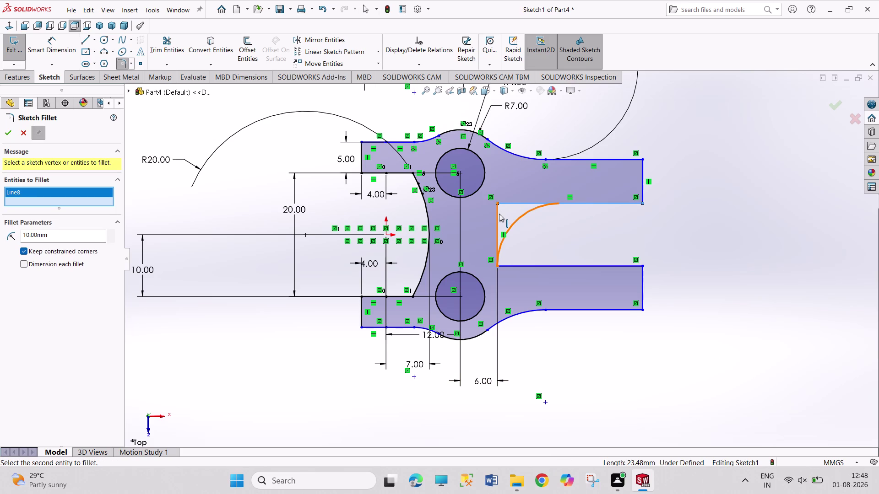
click(499, 213)
drag(29, 235, 18, 231)
key(5)
key(Return)
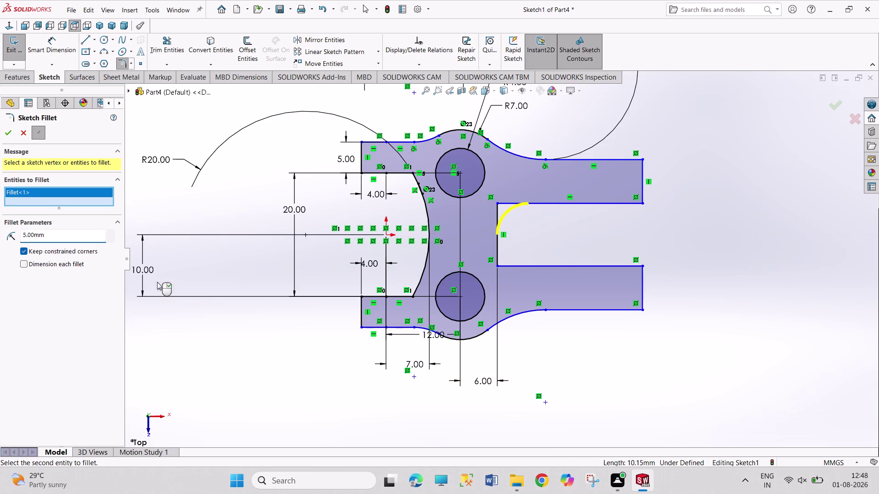
click(495, 255)
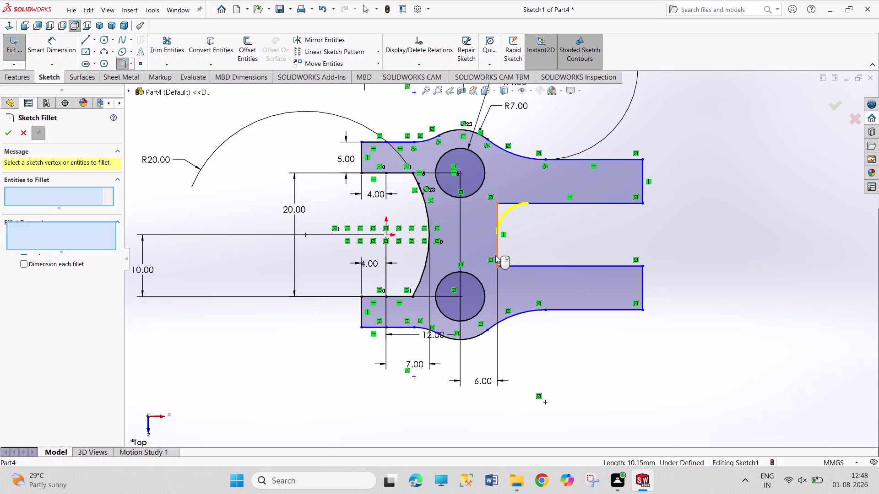
click(511, 264)
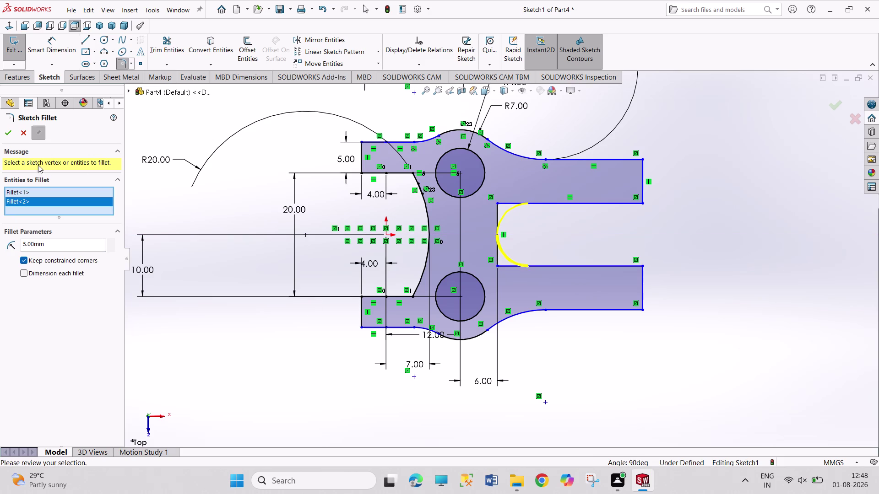
click(6, 139)
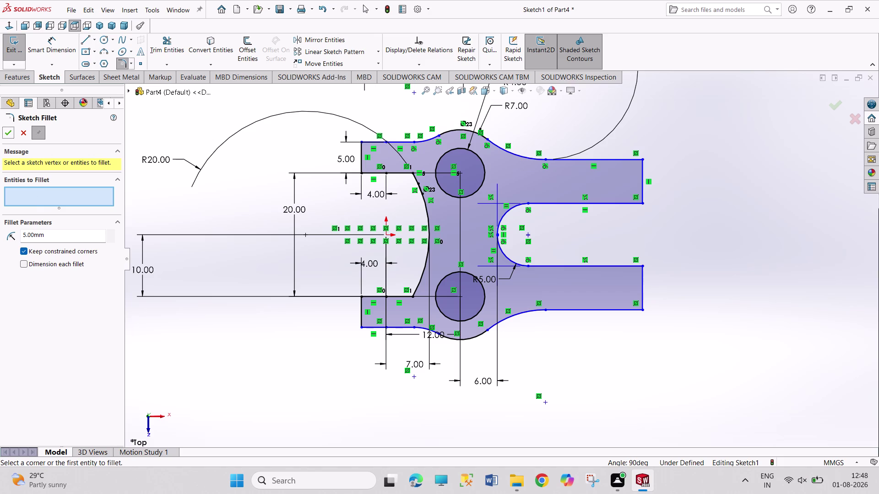
click(7, 131)
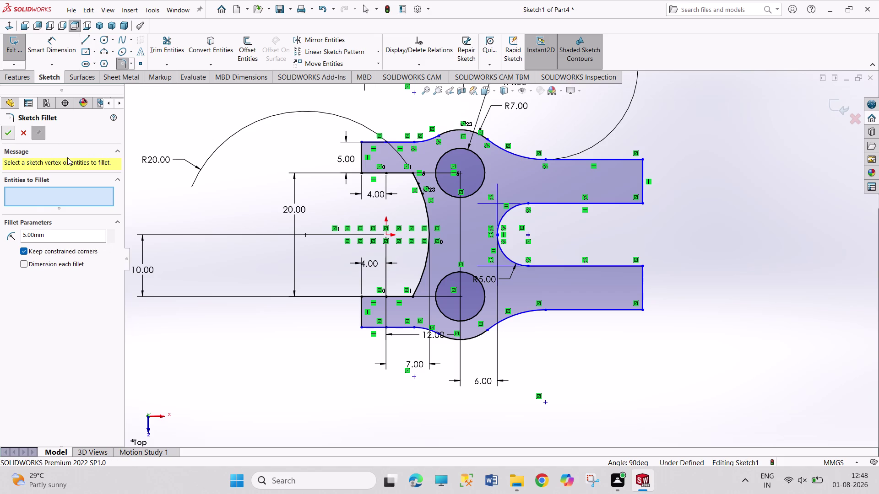
Dimension the fork slot width between its upper and lower edges as 16 mm.
right_drag(733, 338, 718, 185)
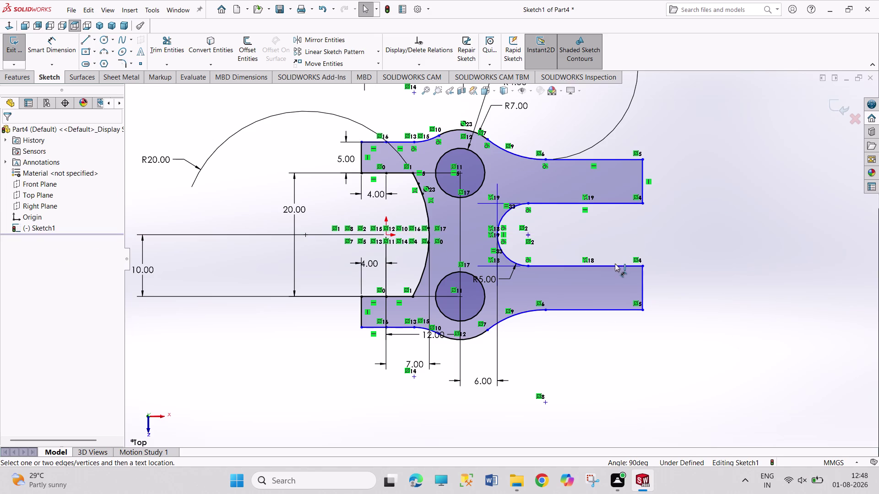
click(615, 265)
click(613, 204)
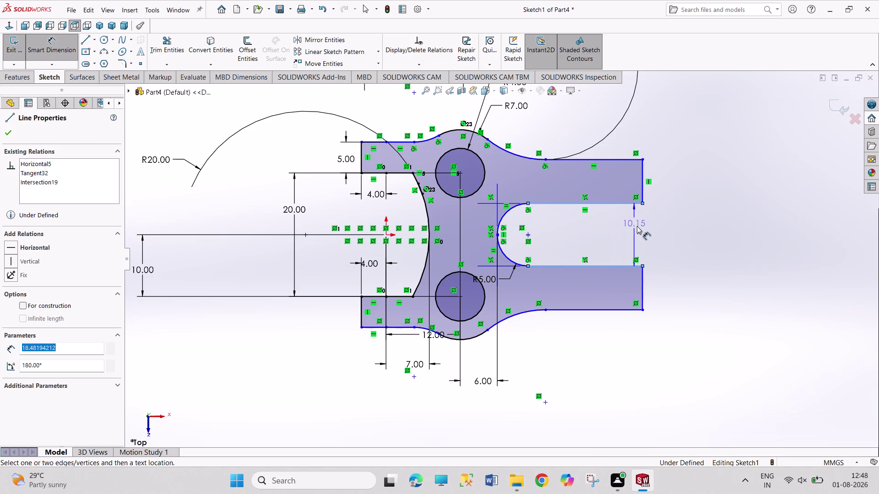
click(636, 226)
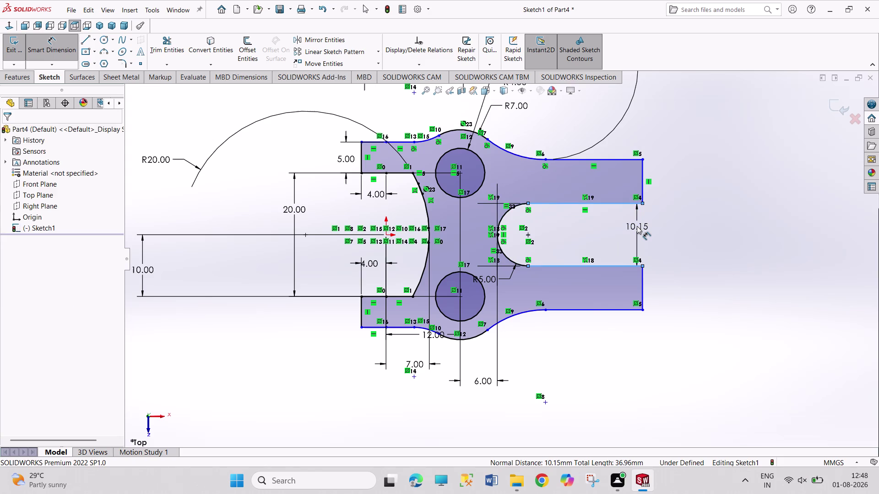
text(16)
key(Return)
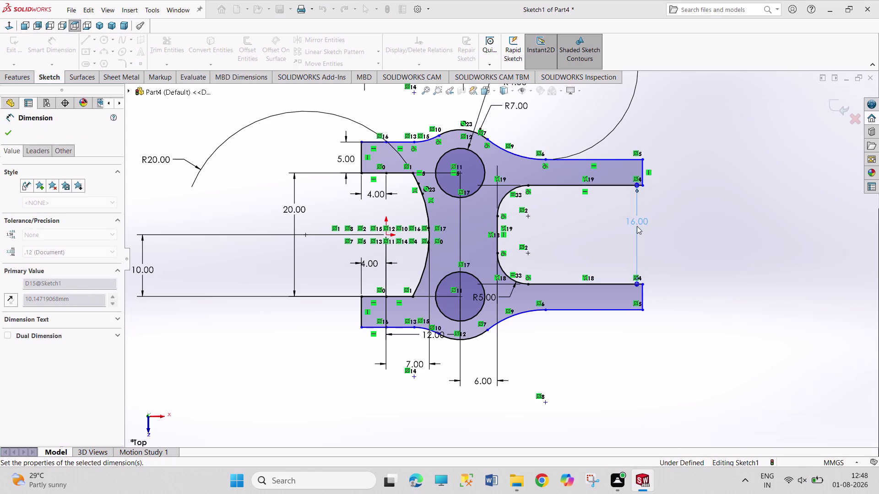
right_click(699, 249)
click(714, 280)
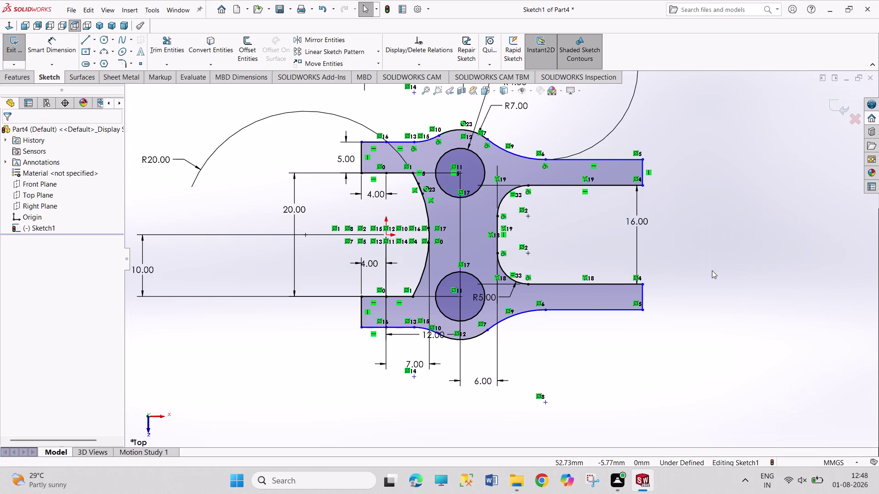
Dimension the upper prong's end edge to a 4.5 mm thickness.
right_drag(753, 232, 732, 130)
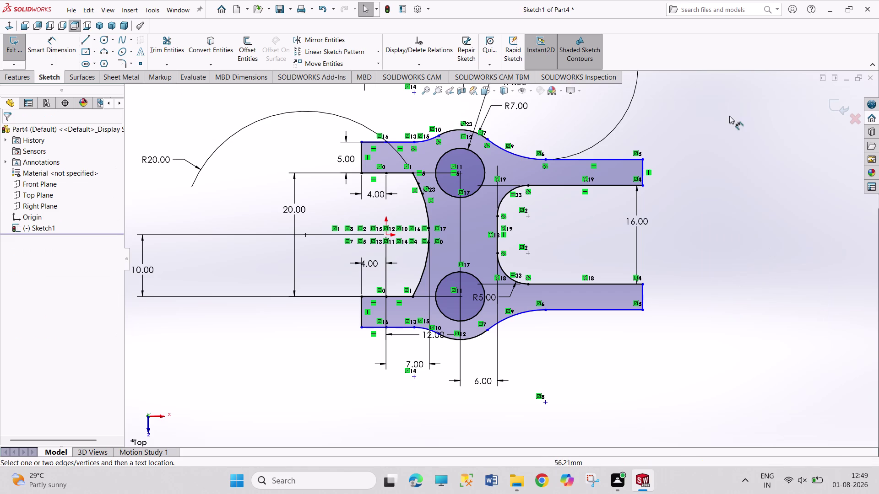
right_drag(732, 131, 727, 108)
click(643, 167)
click(671, 131)
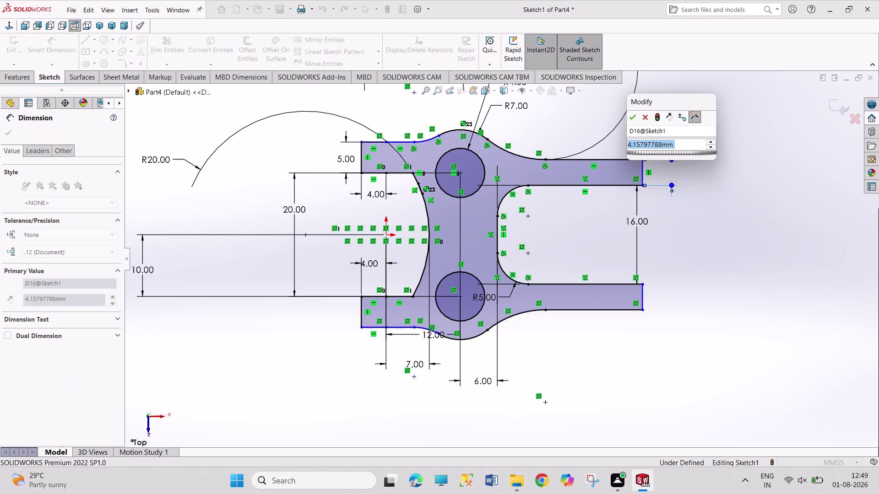
text(4.5)
key(Return)
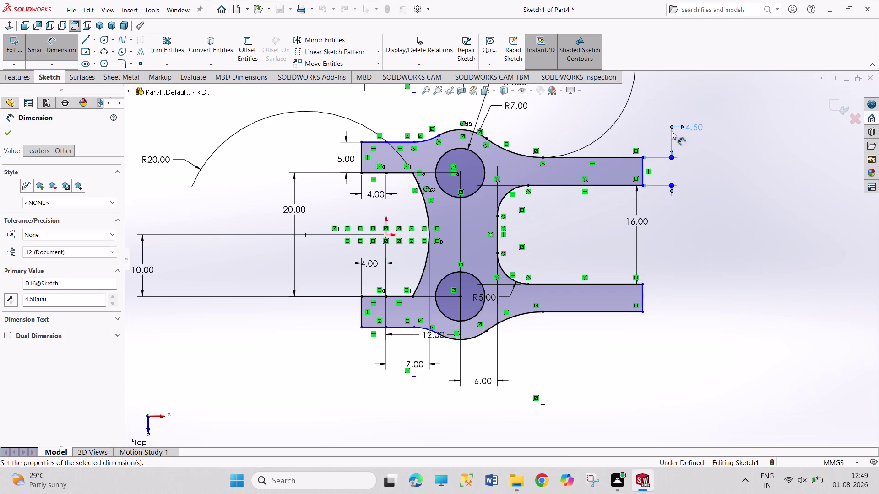
right_click(723, 235)
click(750, 266)
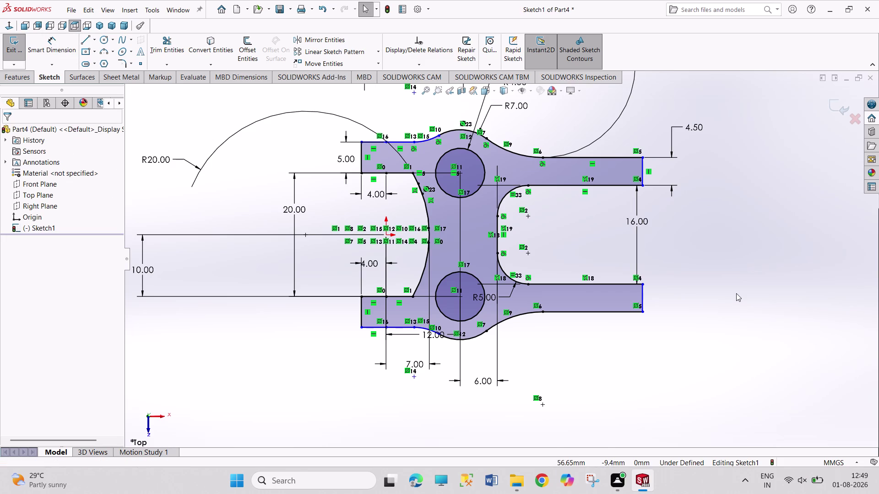
right_drag(736, 294, 729, 205)
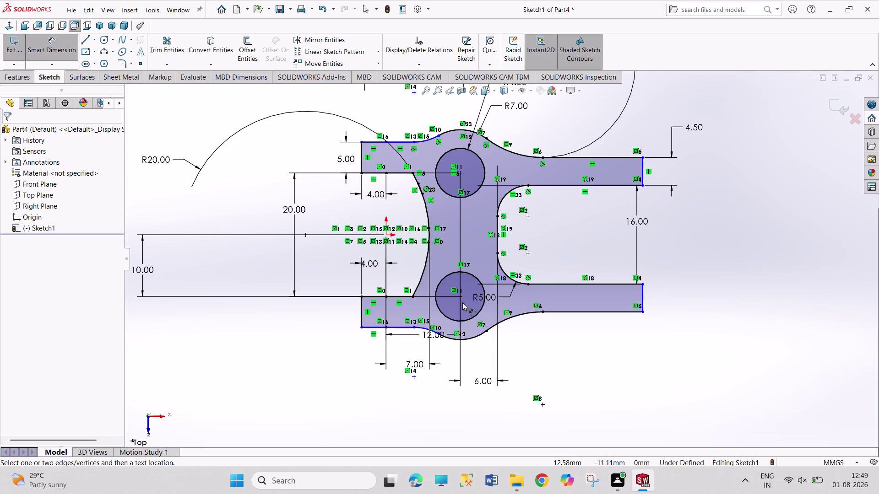
Dimension the prong end 41.64 mm (38.64+3) from the lower hole centre.
click(459, 297)
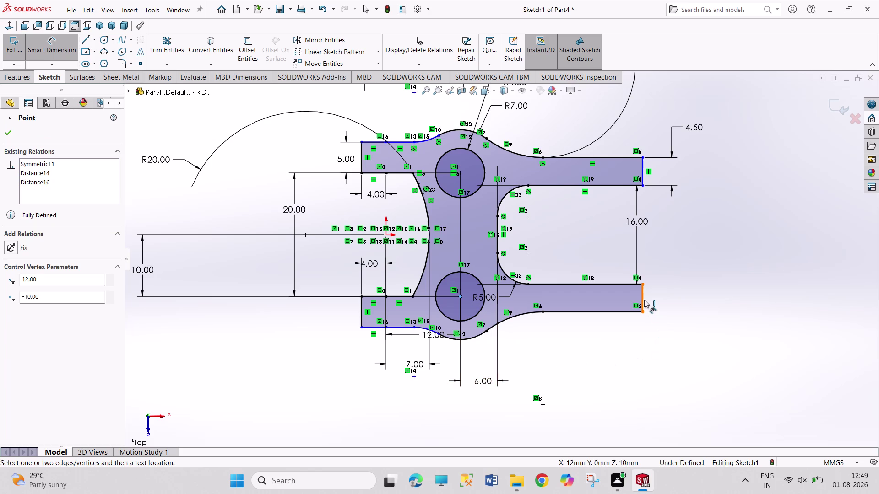
click(644, 299)
click(694, 366)
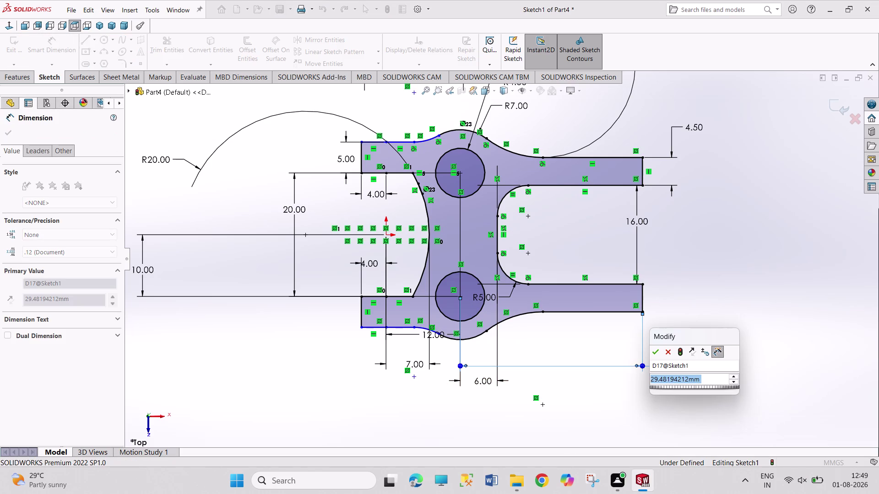
text(38.64)
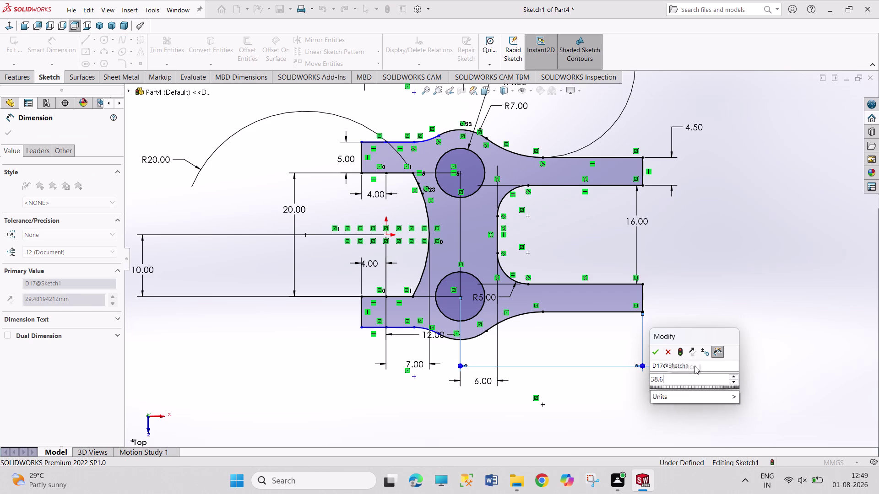
key(plus)
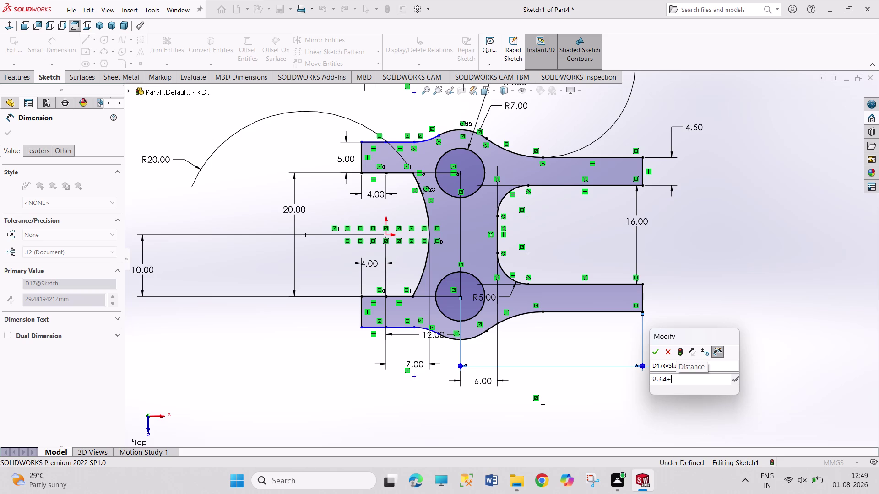
key(3)
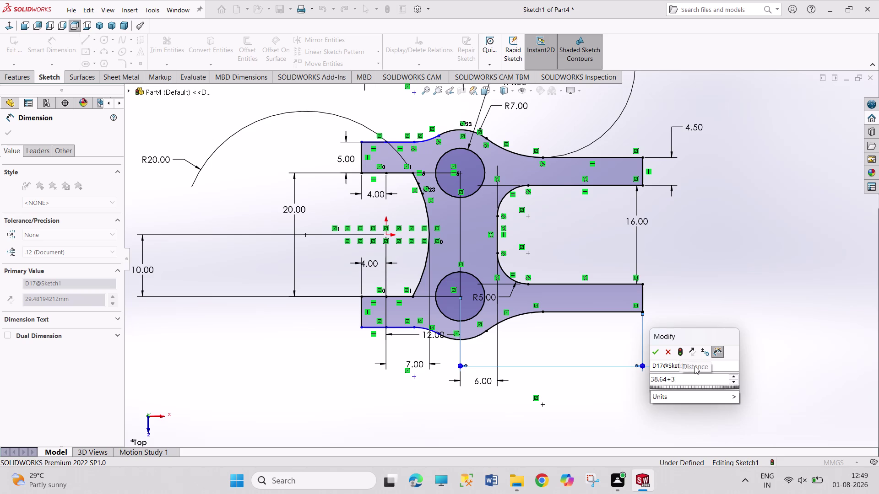
key(Return)
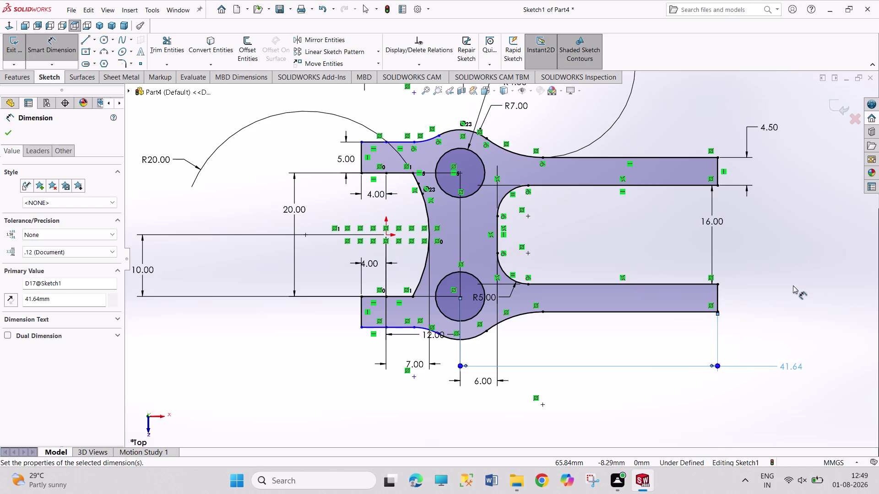
right_click(793, 286)
click(806, 317)
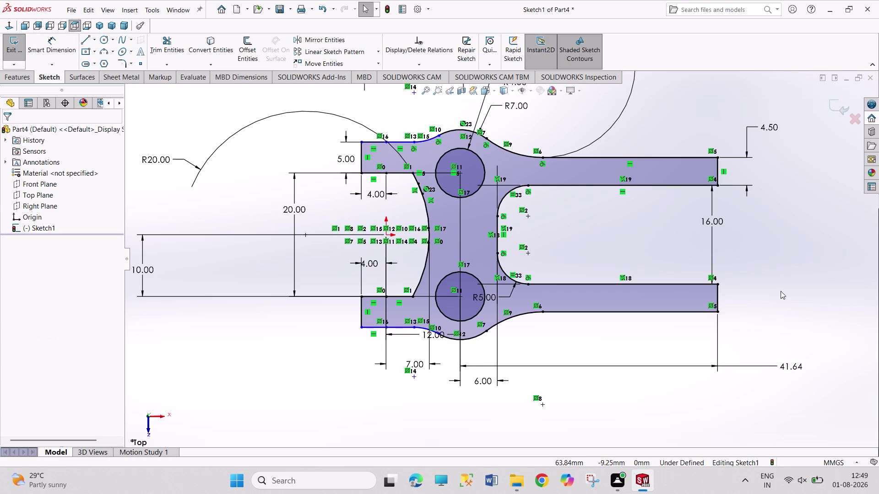
Inspect the relations of the small upper arcs and the short top edge.
scroll(down, 3)
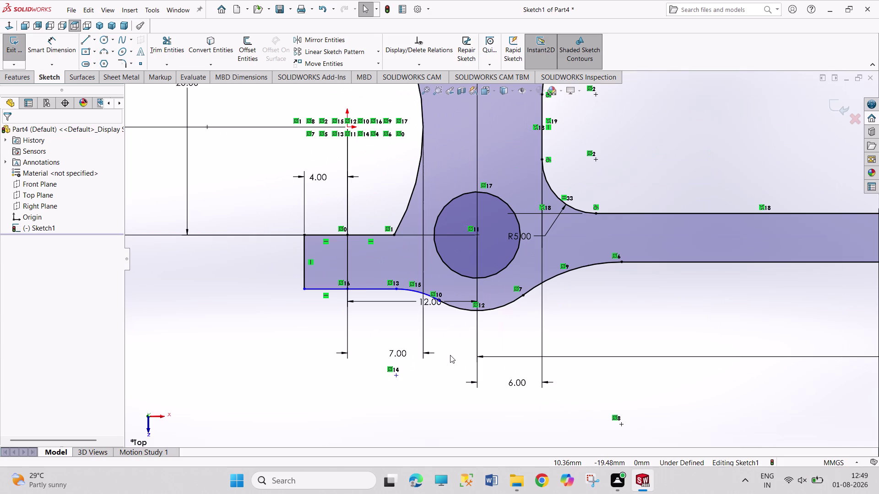
scroll(up, 3)
scroll(up, 3)
scroll(down, 3)
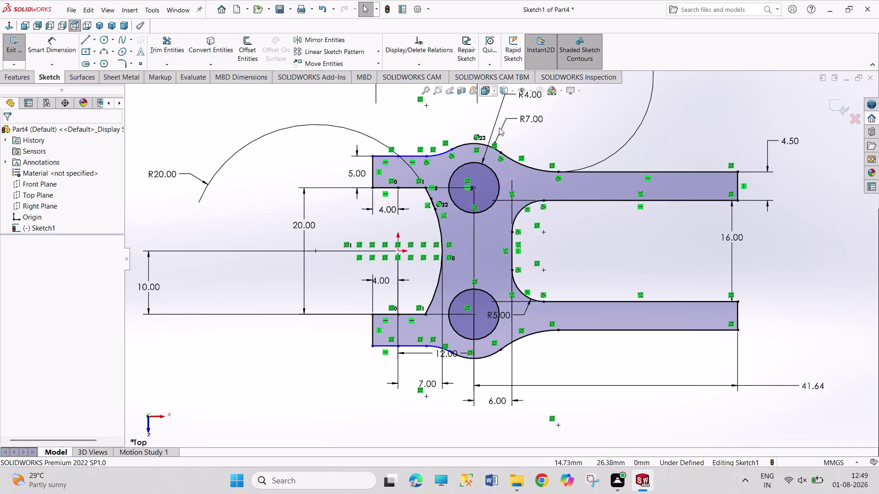
scroll(down, 3)
click(436, 150)
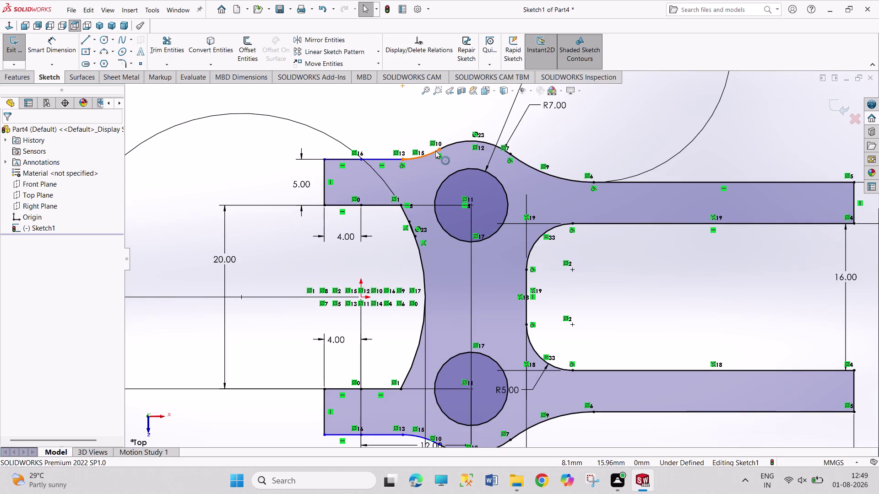
click(445, 144)
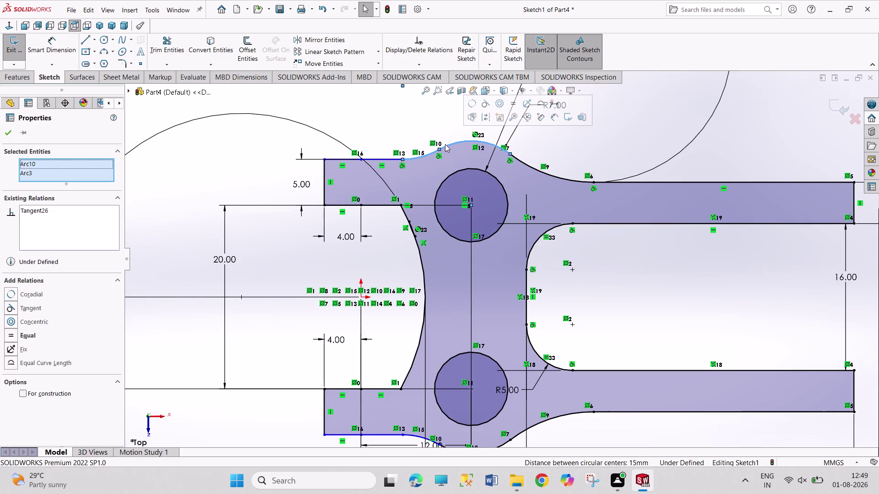
click(380, 108)
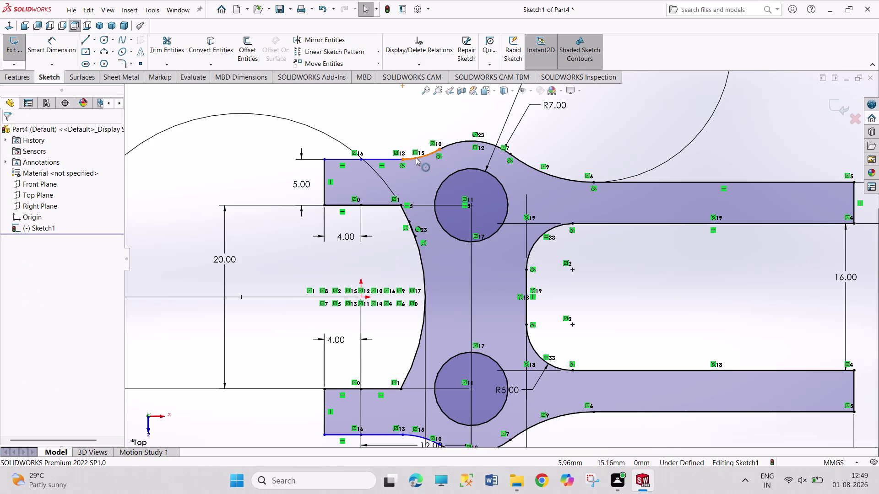
click(416, 158)
click(390, 159)
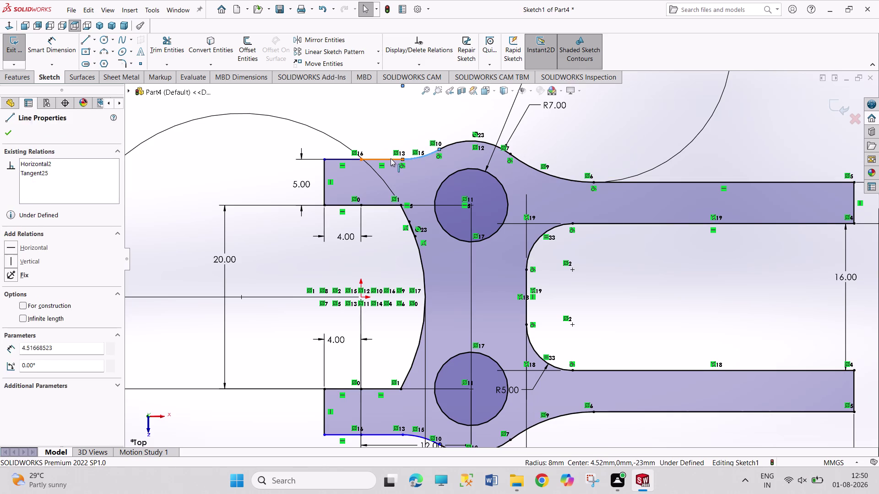
click(375, 119)
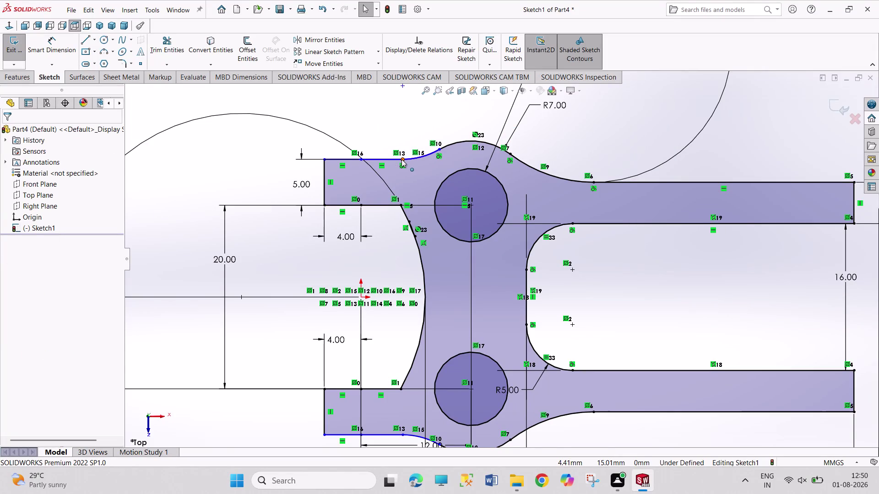
click(401, 160)
click(409, 158)
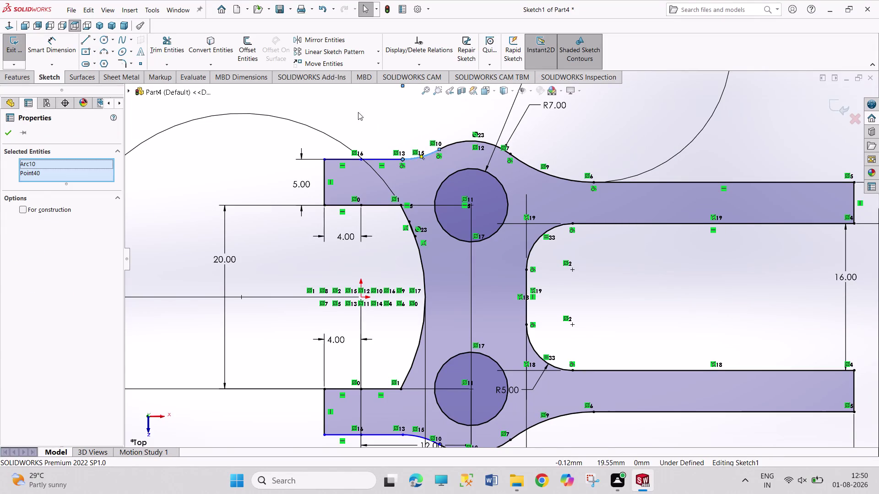
click(355, 100)
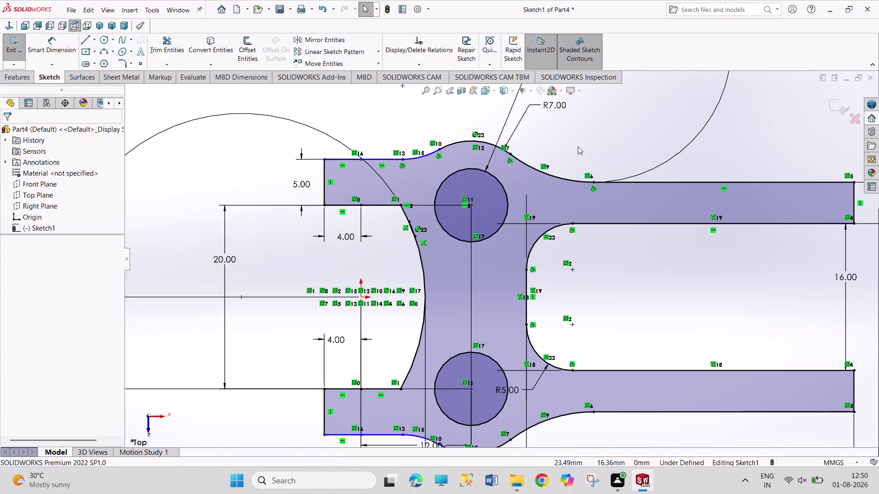
Display the upper arc's Ø16.00 dimension as radius R8.00.
scroll(up, 3)
scroll(up, 3)
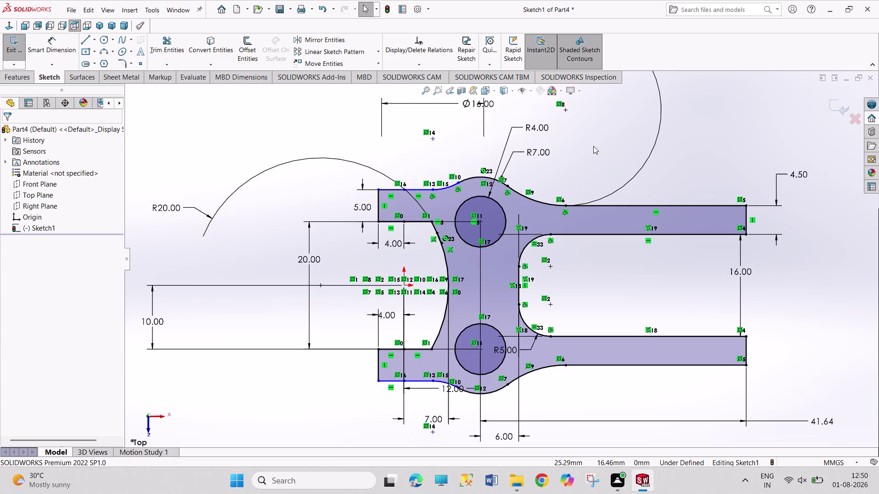
scroll(up, 3)
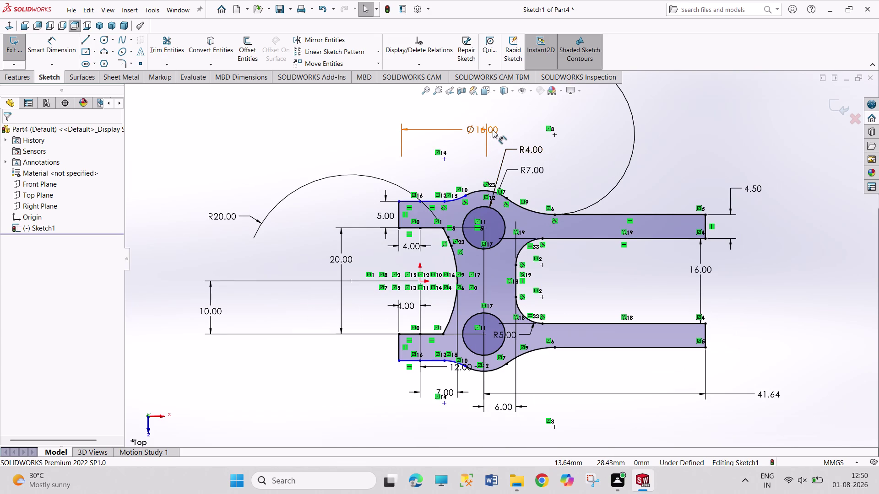
right_click(492, 130)
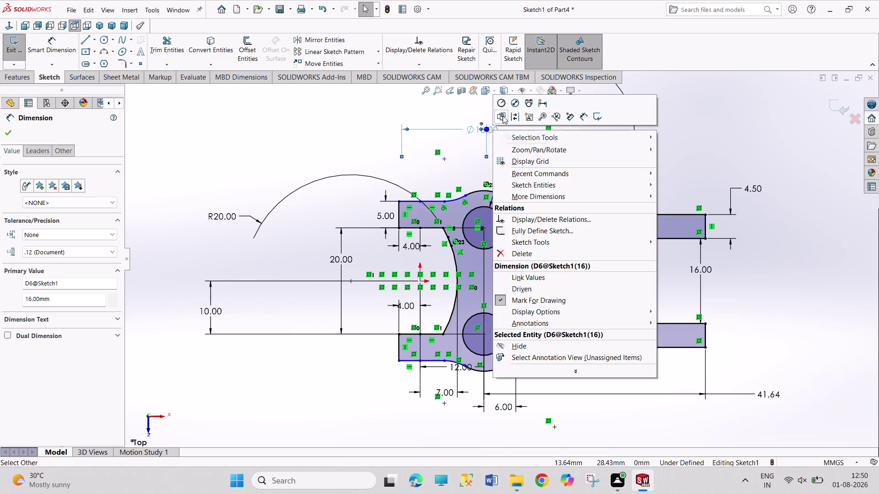
click(502, 108)
click(567, 133)
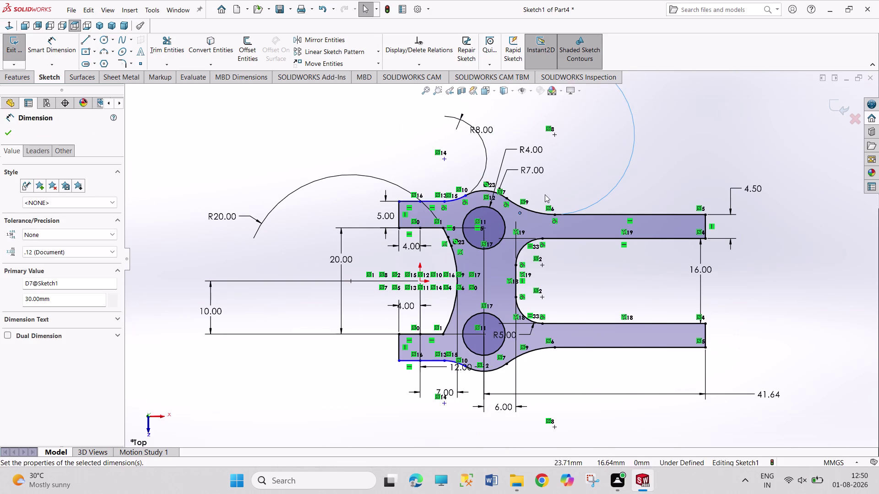
scroll(down, 3)
scroll(down, 3)
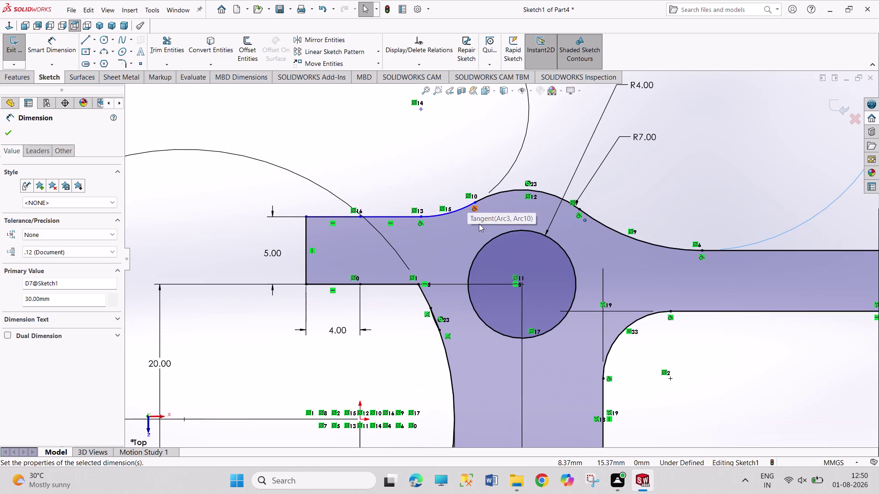
right_drag(702, 204, 701, 109)
scroll(up, 3)
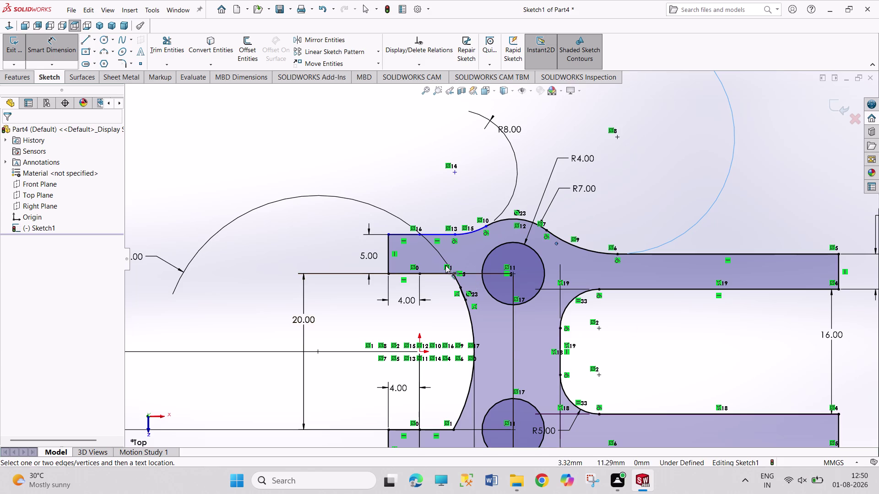
scroll(up, 3)
scroll(down, 3)
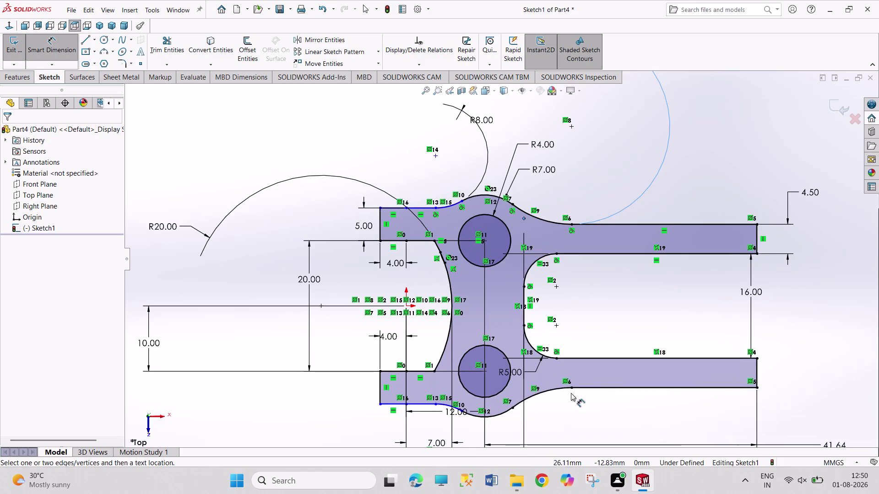
Dimension the top and bottom left-end edges 30 mm apart and reposition the label.
click(389, 405)
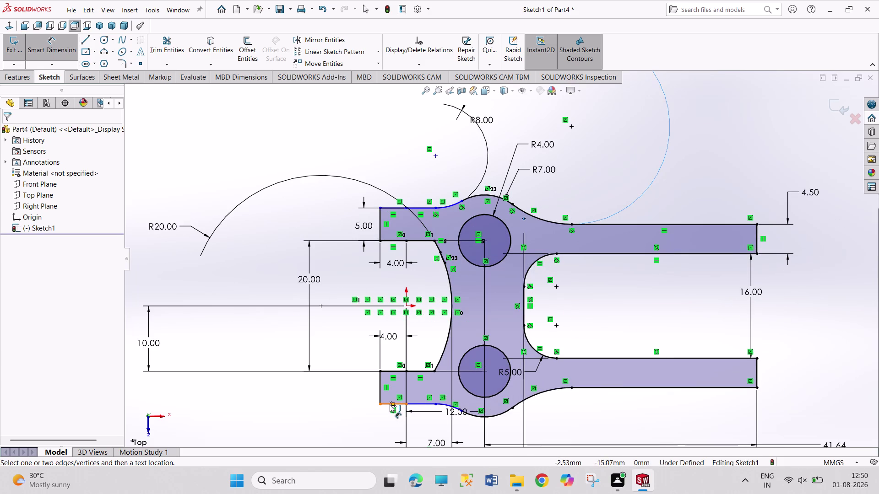
click(395, 207)
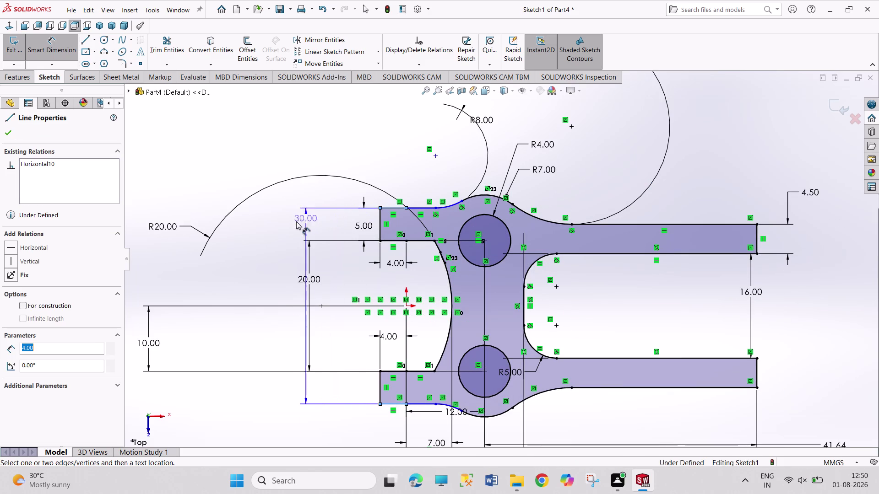
click(283, 224)
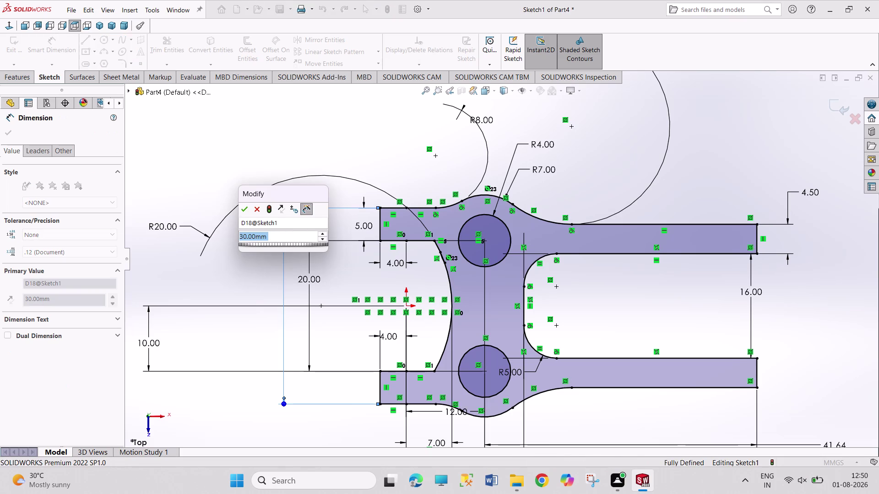
click(244, 212)
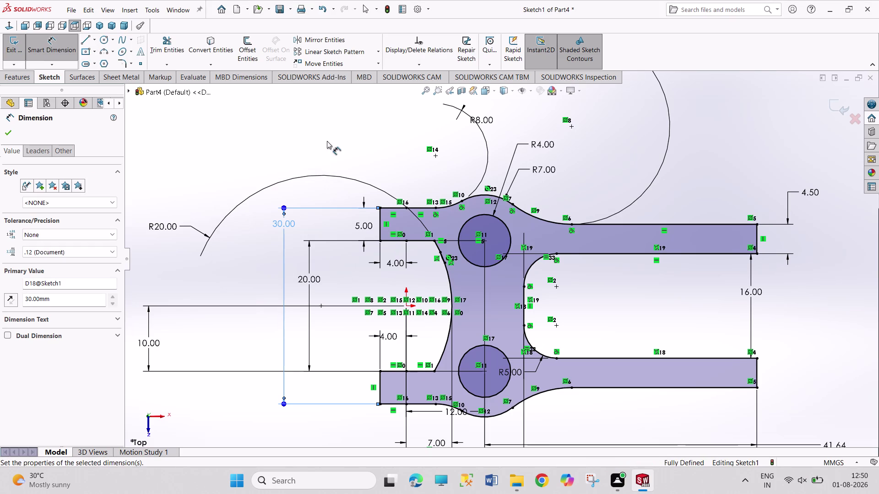
right_click(327, 141)
click(348, 169)
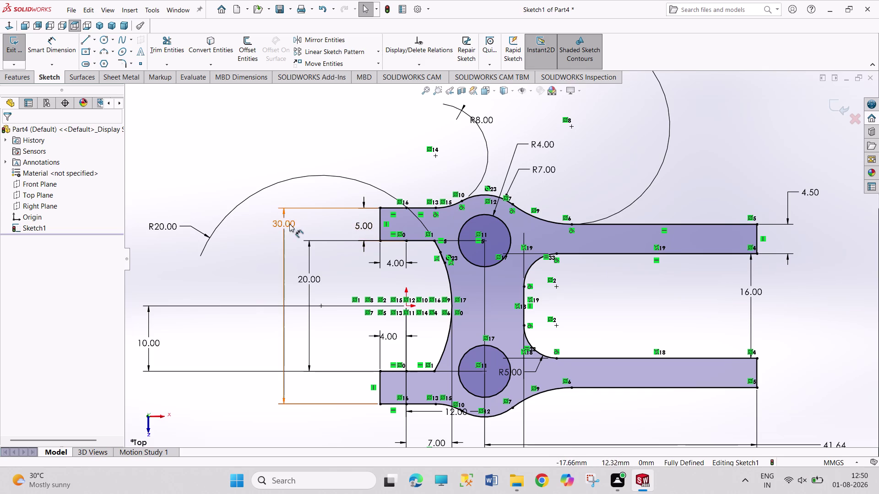
drag(288, 221, 287, 273)
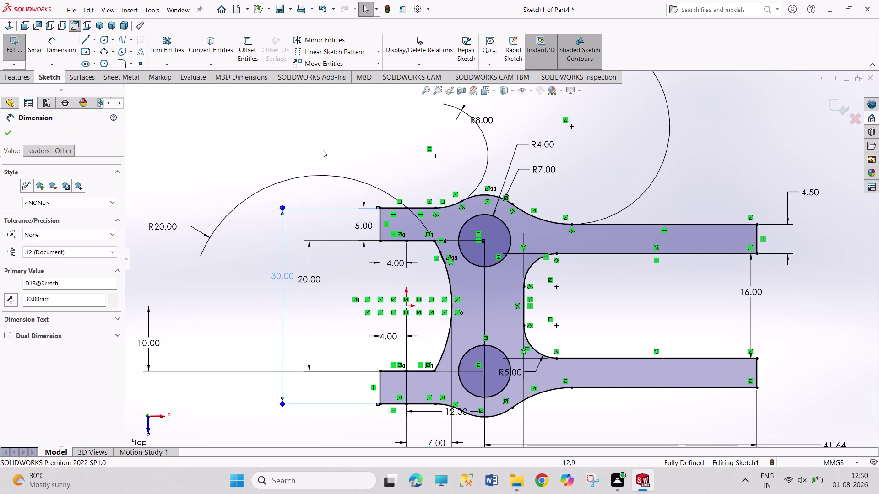
click(322, 148)
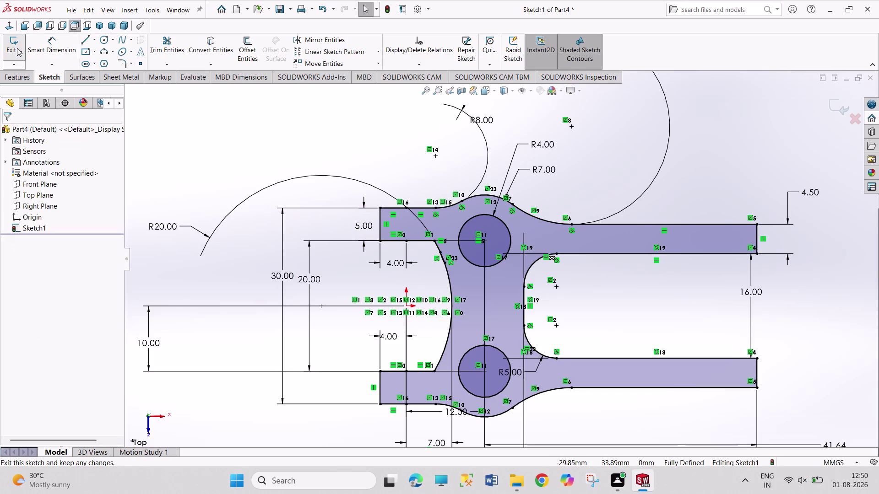
scroll(up, 3)
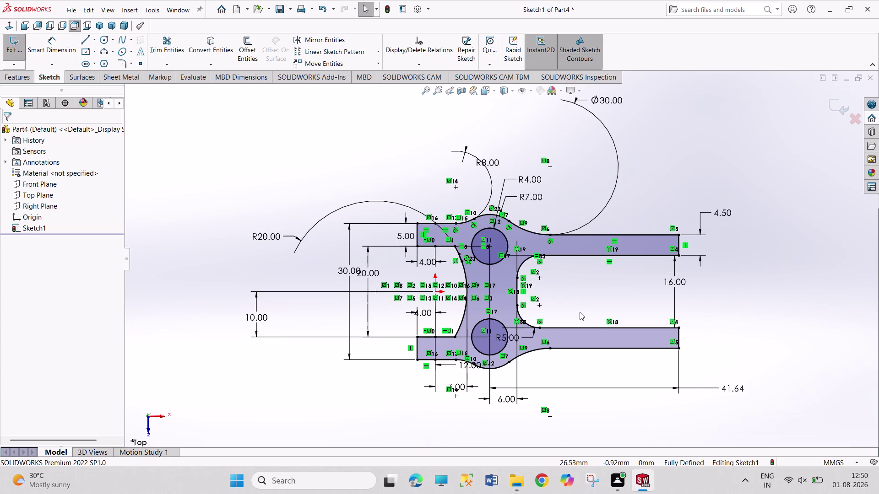
Delete the old 41.64 mm prong length dimension.
right_click(736, 387)
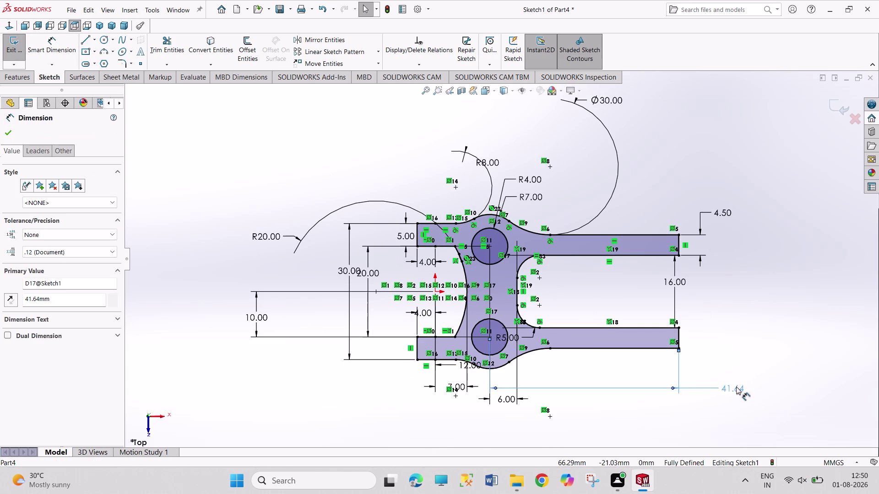
click(737, 358)
right_drag(745, 341, 745, 240)
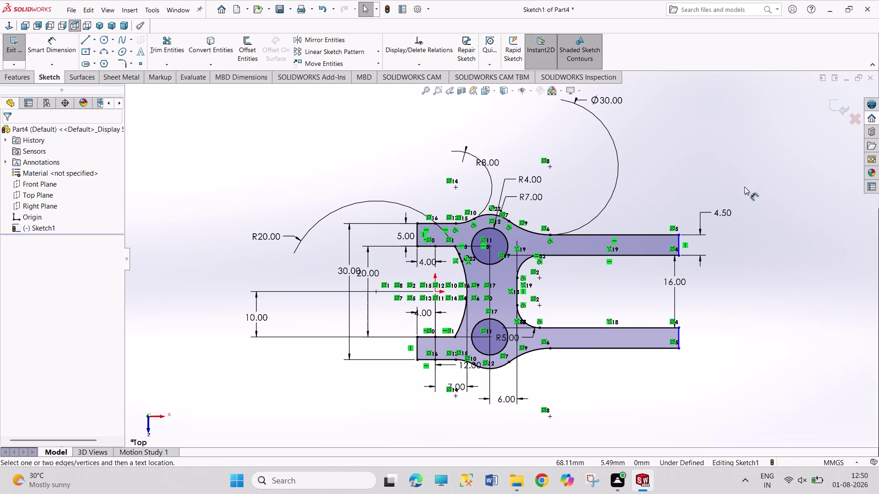
right_drag(745, 240, 742, 167)
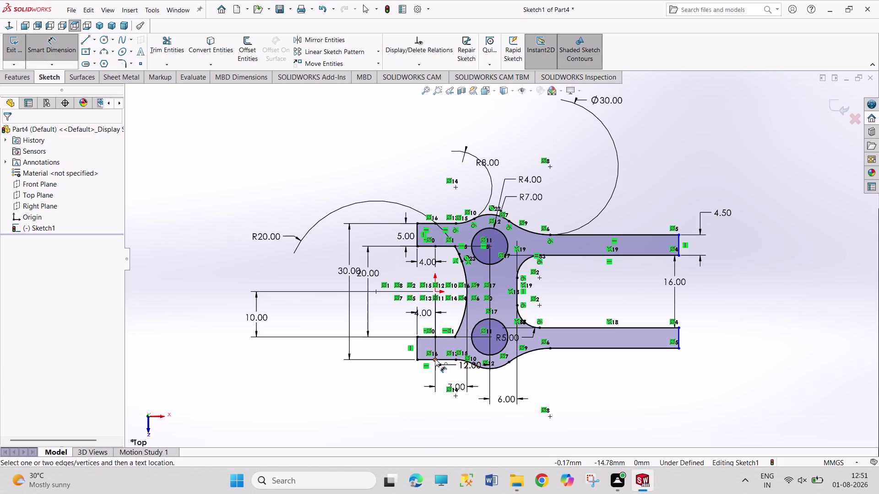
Dimension the lower arm end 41.64 mm (38.64+3) from the link's left end.
click(435, 359)
click(678, 343)
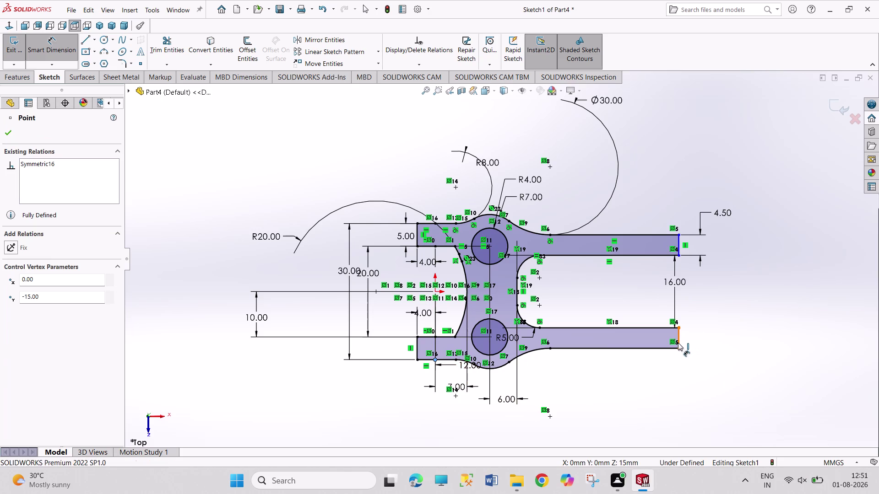
click(606, 423)
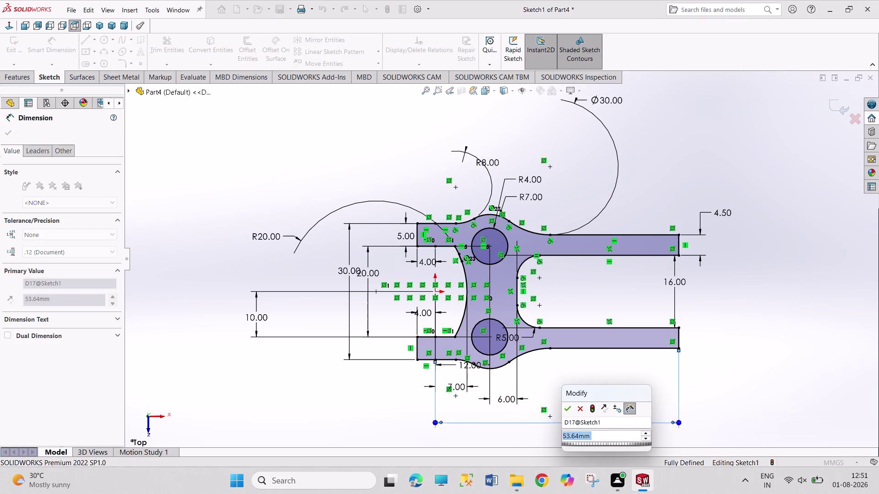
text(38.)
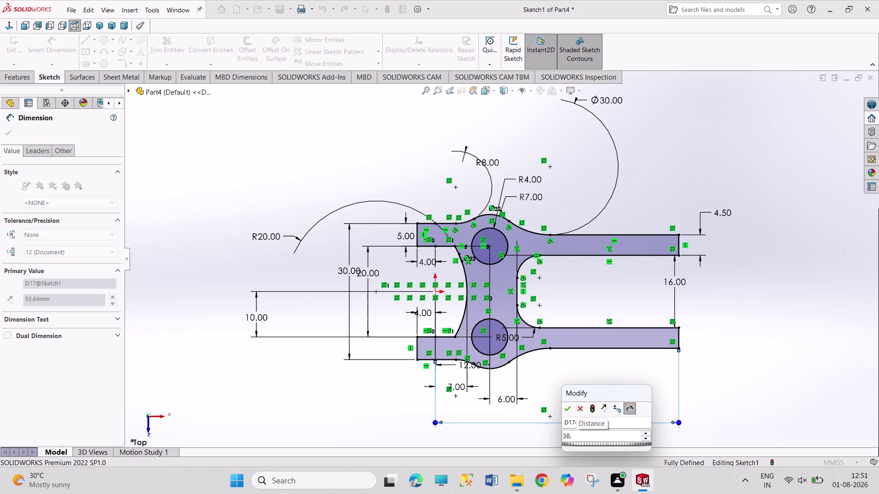
text(64)
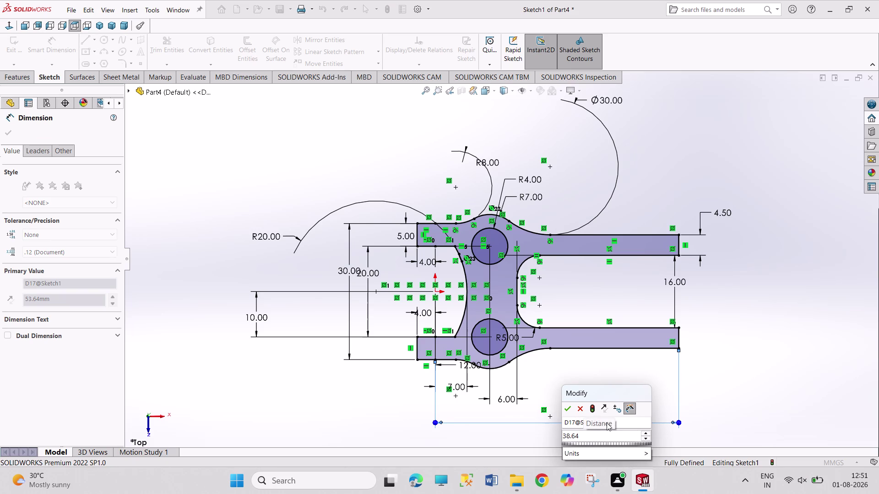
key(plus)
key(3)
key(Return)
right_click(701, 311)
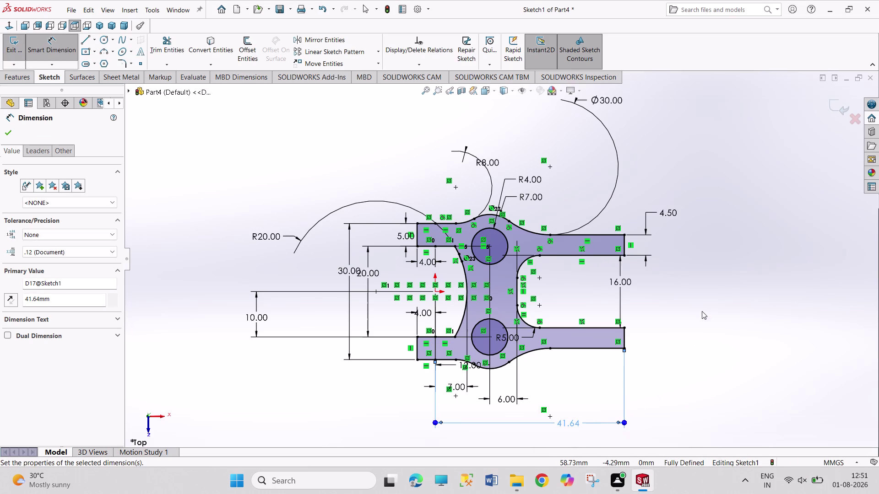
click(721, 341)
click(703, 286)
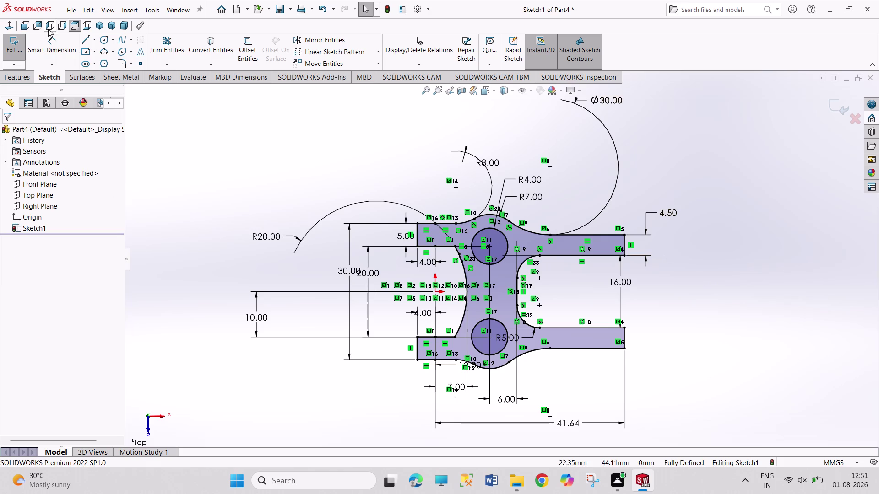
Exit the link sketch, preview a 30 mm mid-plane extrusion, then cancel it.
click(15, 44)
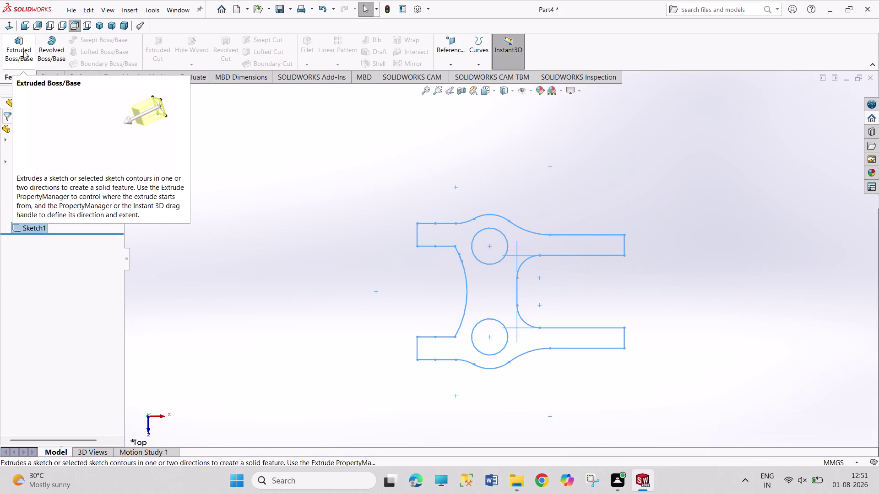
click(23, 51)
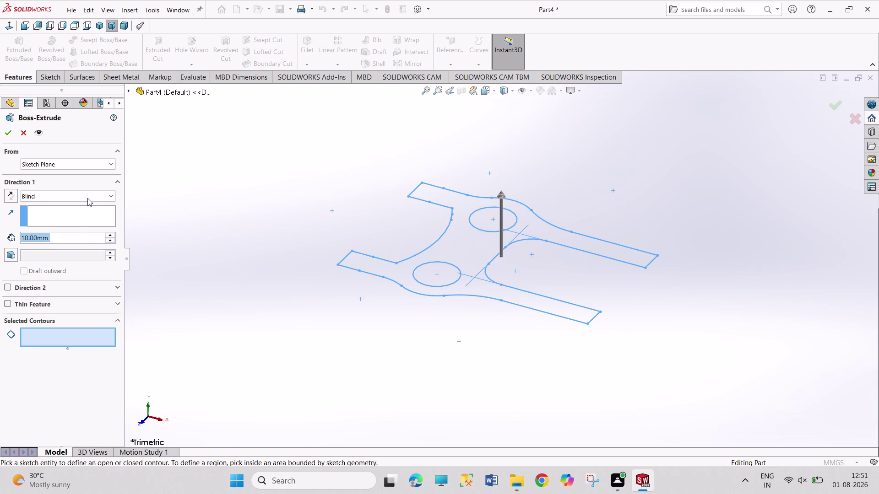
click(87, 198)
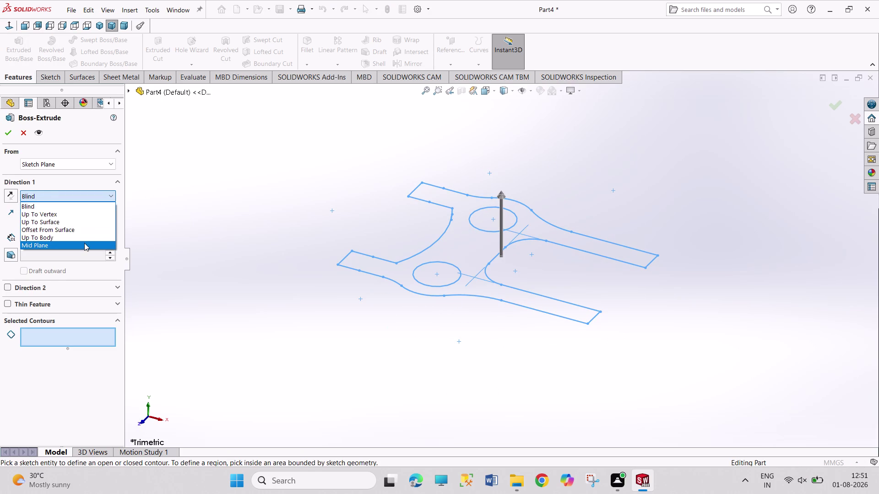
click(85, 243)
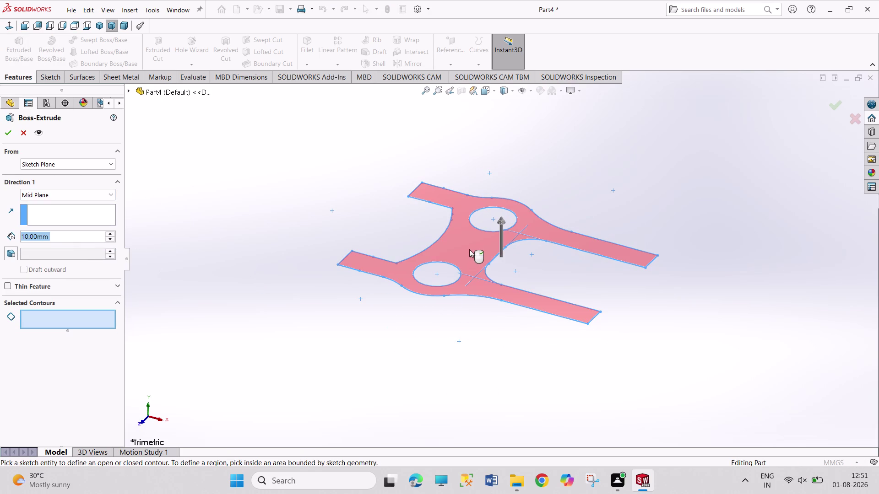
click(469, 250)
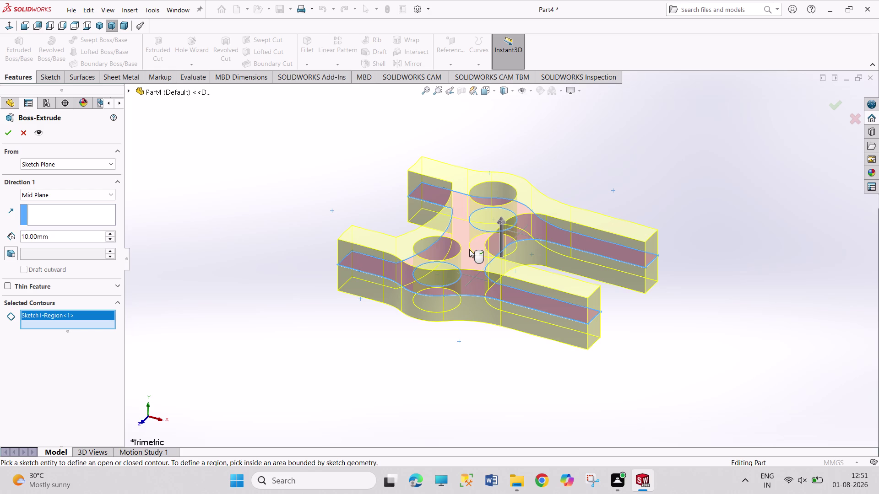
click(111, 233)
click(112, 233)
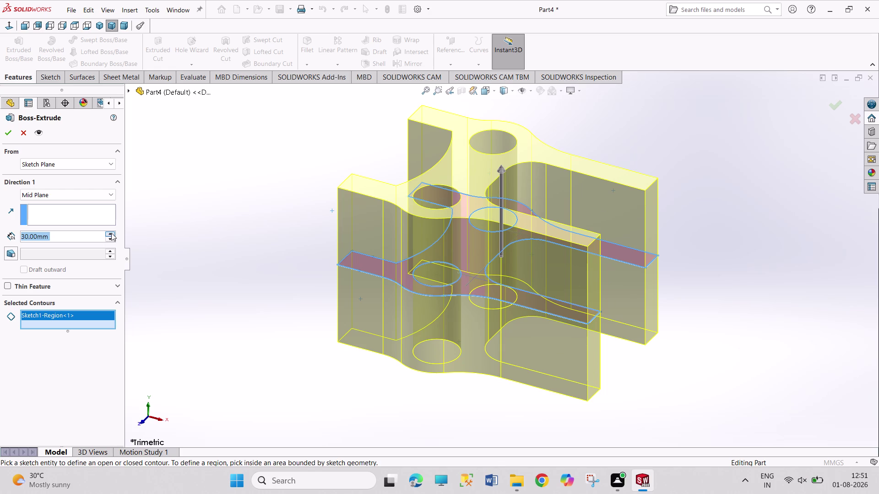
click(22, 137)
click(194, 243)
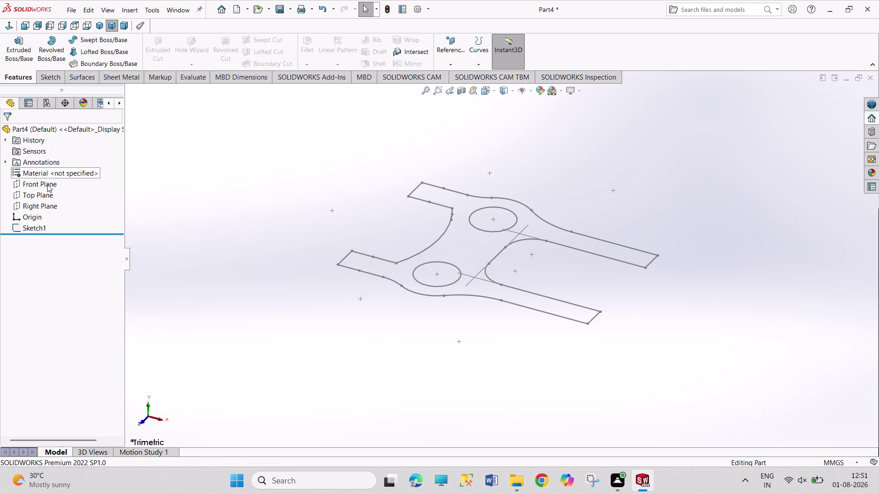
click(43, 186)
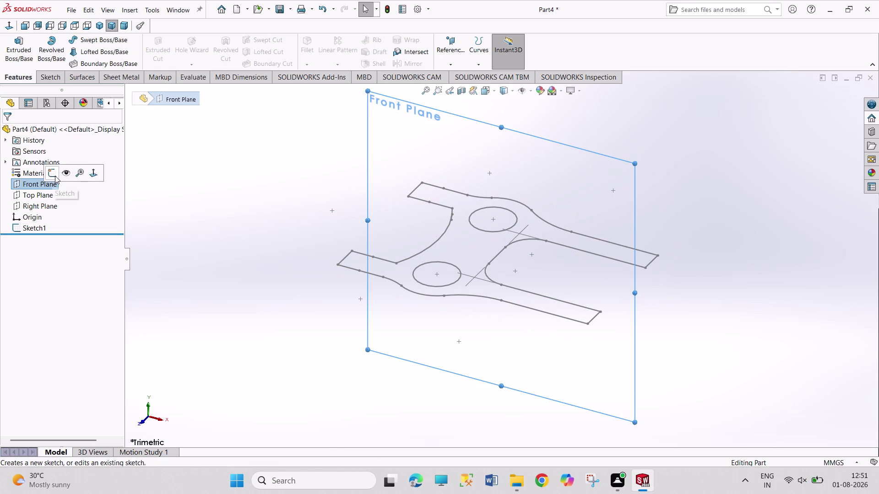
Open a Front Plane sketch and draw a small and a larger circle centred on the origin.
click(54, 176)
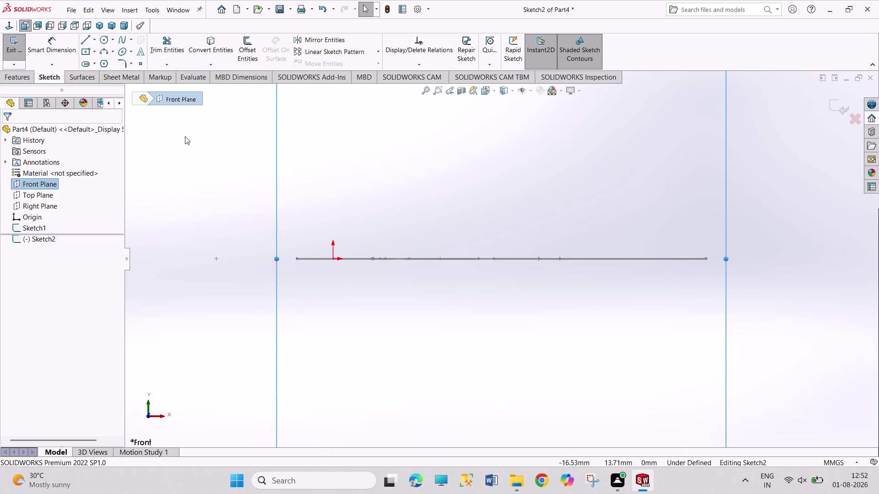
click(100, 40)
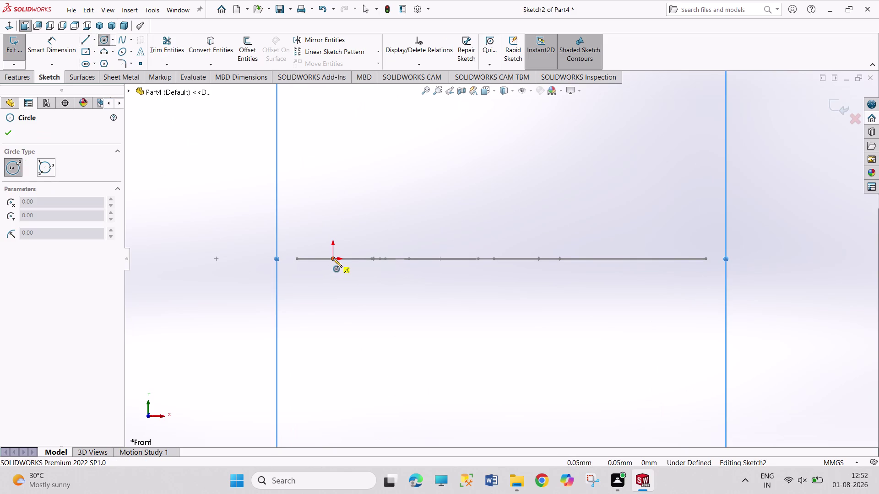
click(333, 259)
click(340, 274)
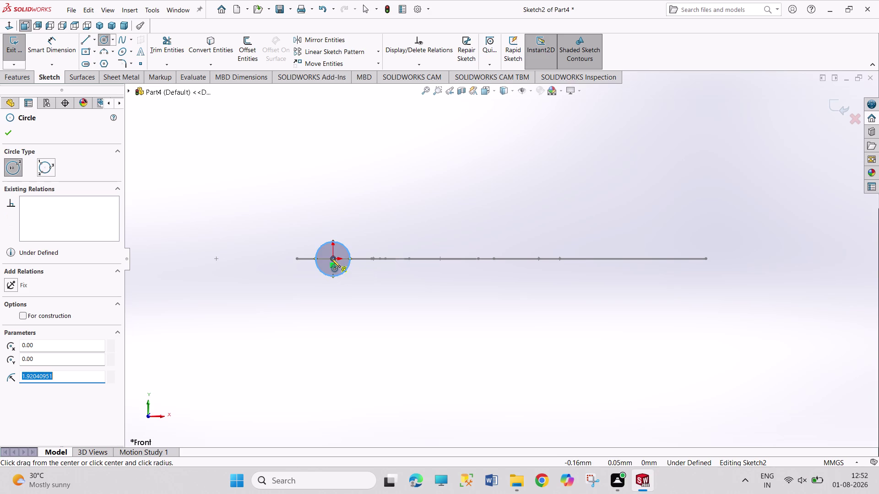
click(332, 259)
click(355, 289)
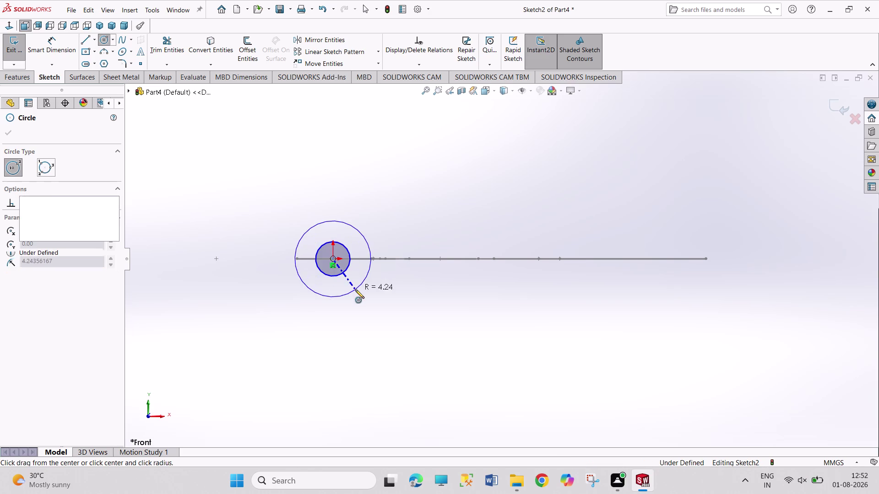
right_drag(401, 205, 305, 132)
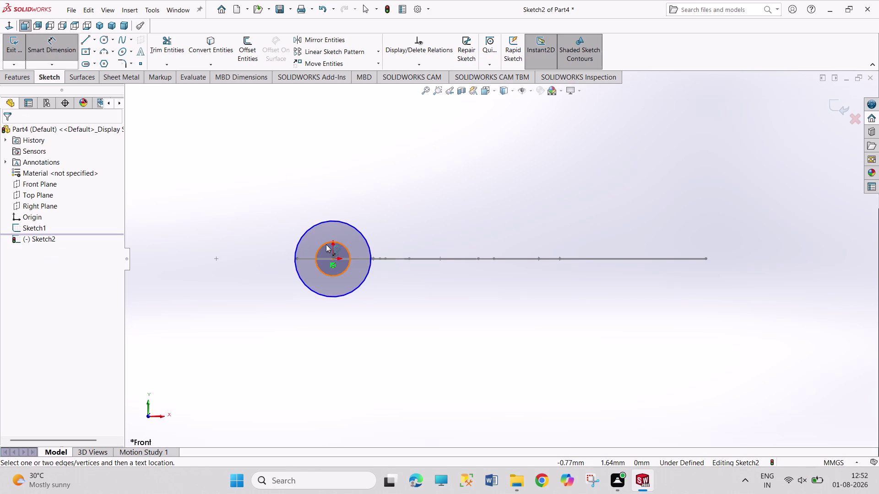
Dimension the concentric circles with 4 mm and 8 mm diameters.
click(326, 245)
click(275, 160)
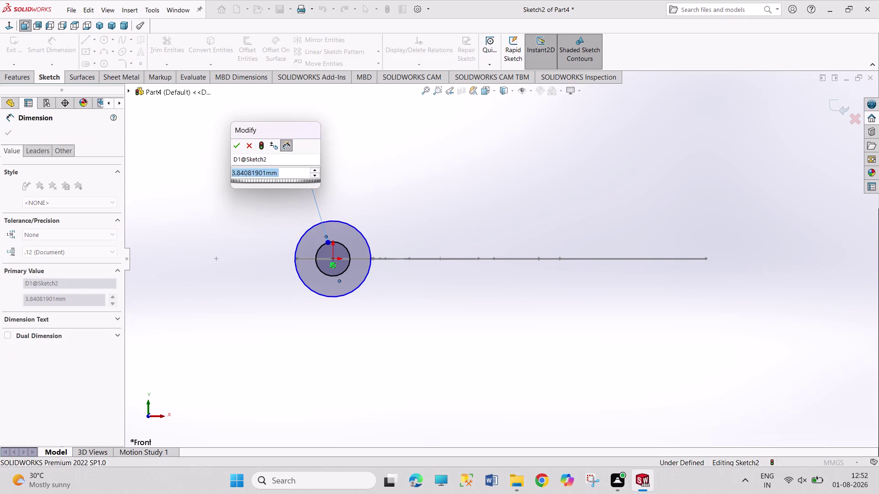
key(4)
key(Return)
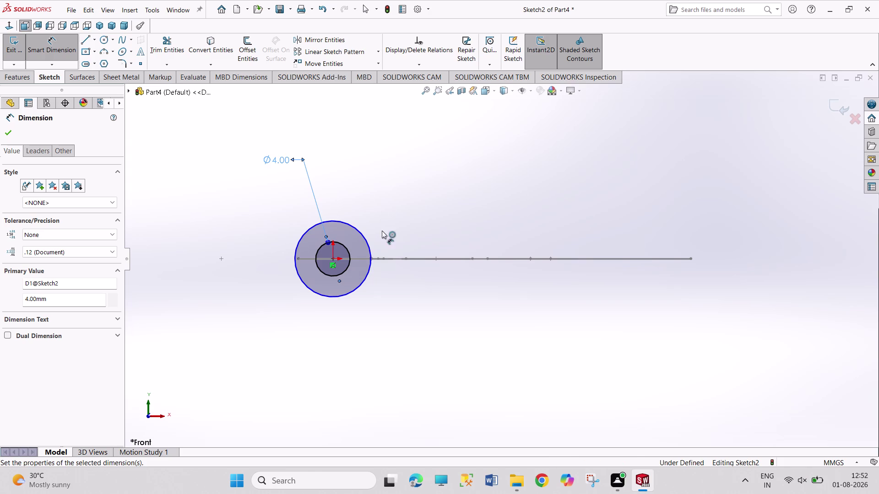
right_click(398, 211)
click(422, 243)
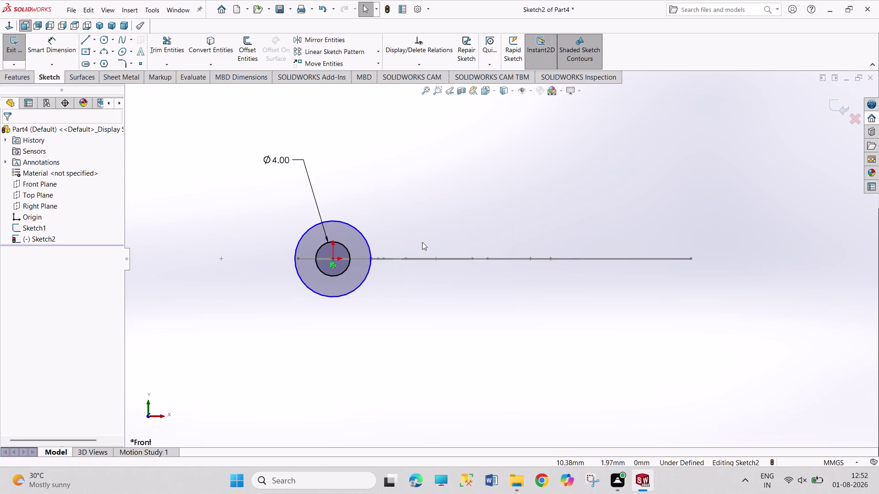
right_drag(412, 228, 406, 166)
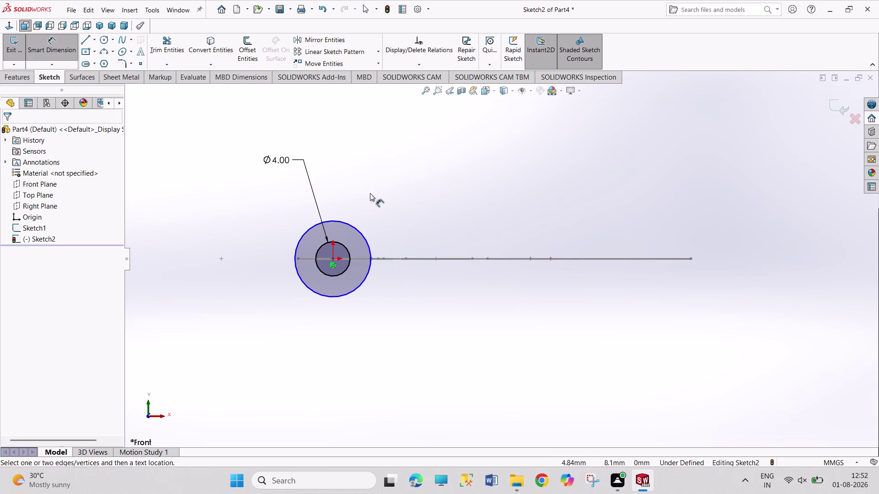
click(352, 223)
click(350, 199)
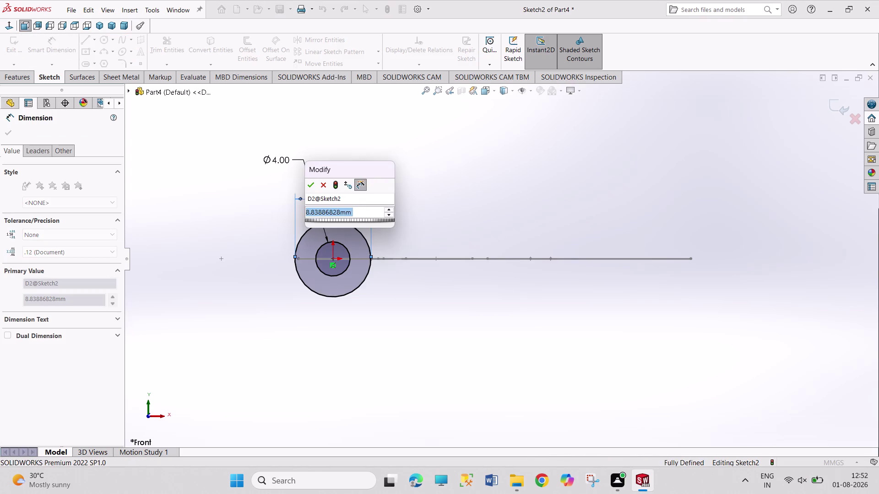
key(8)
key(Return)
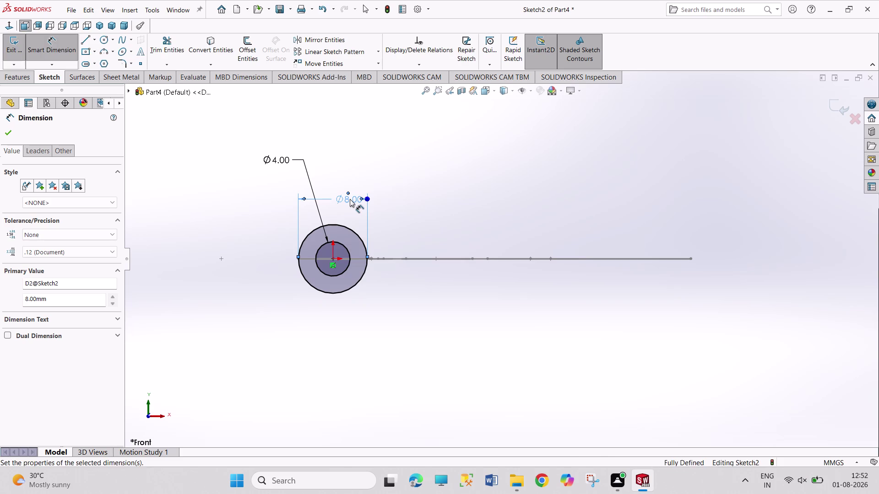
Display the Ø4.00 and Ø8.00 dimensions as radii R2.00 and R4.00.
right_click(428, 173)
click(452, 206)
right_click(275, 159)
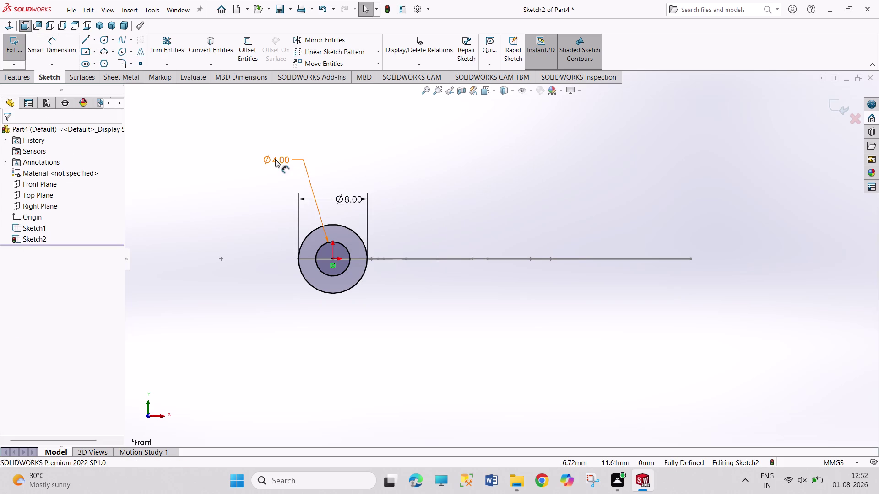
click(281, 134)
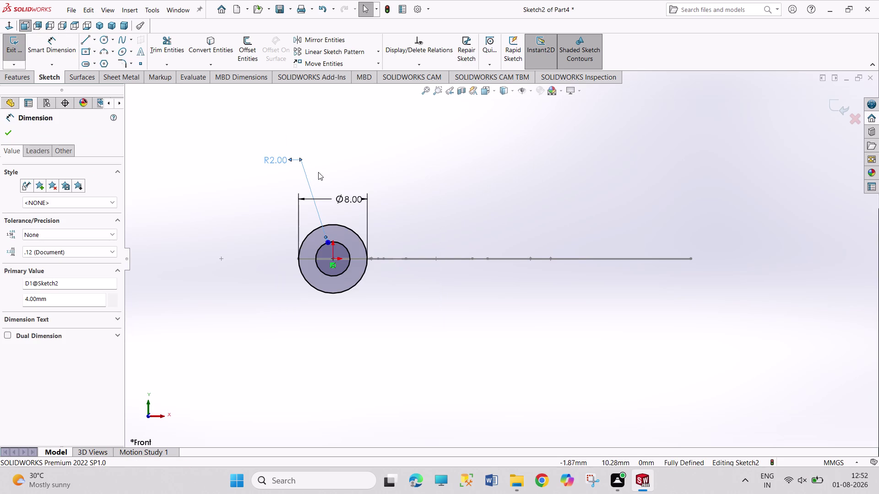
right_click(349, 201)
click(353, 173)
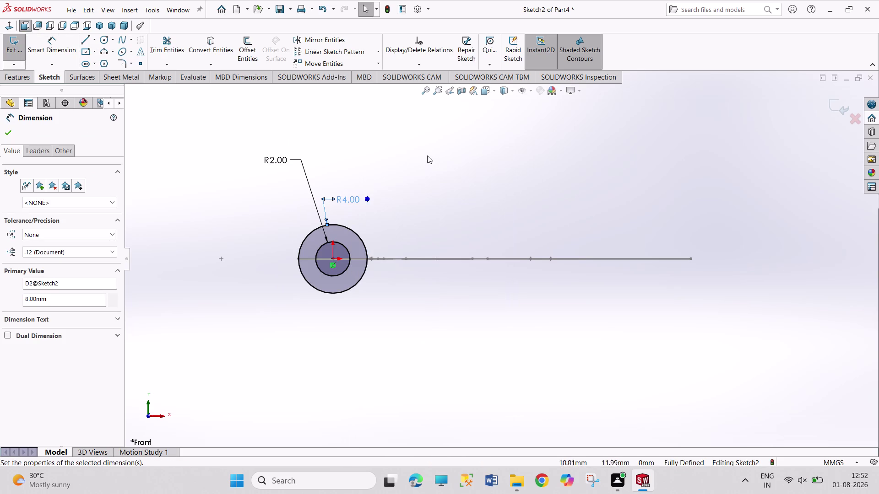
click(432, 157)
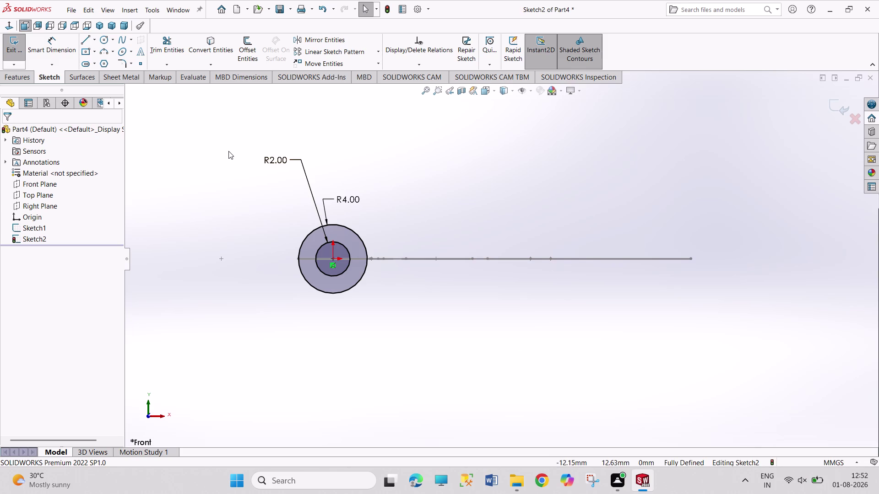
click(108, 40)
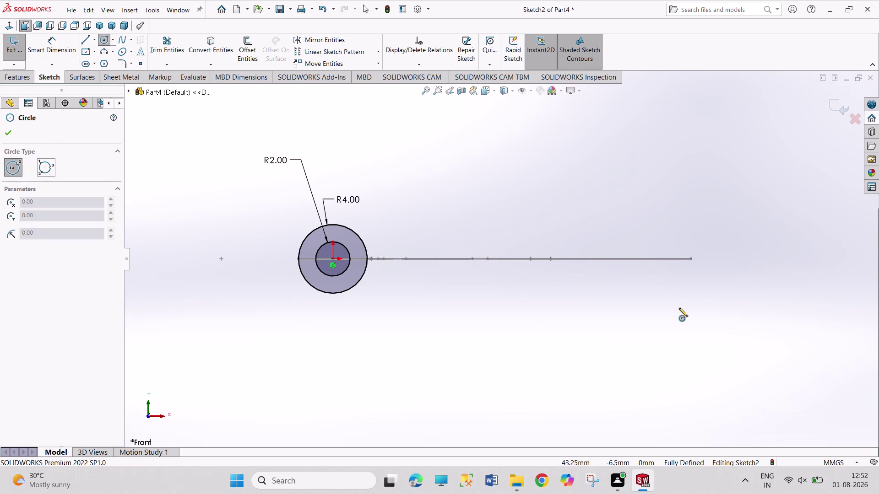
Sketch a small and a larger concentric circle on the right.
click(683, 300)
click(689, 313)
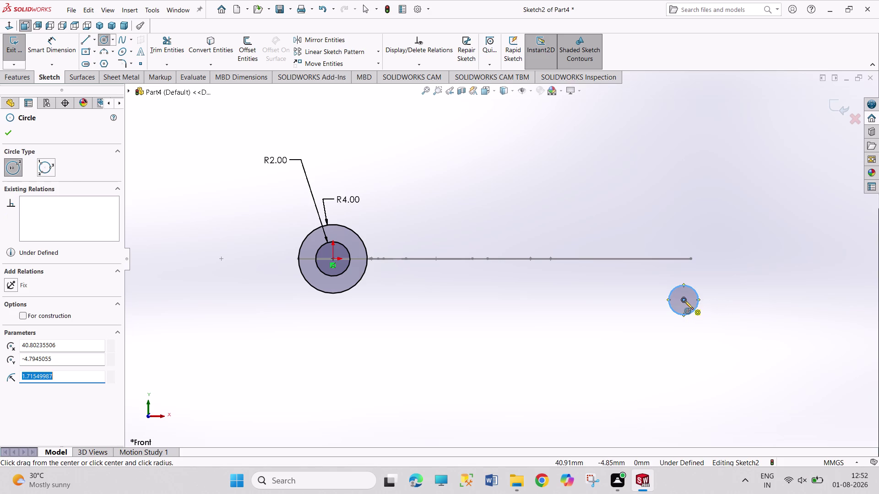
click(683, 299)
click(695, 331)
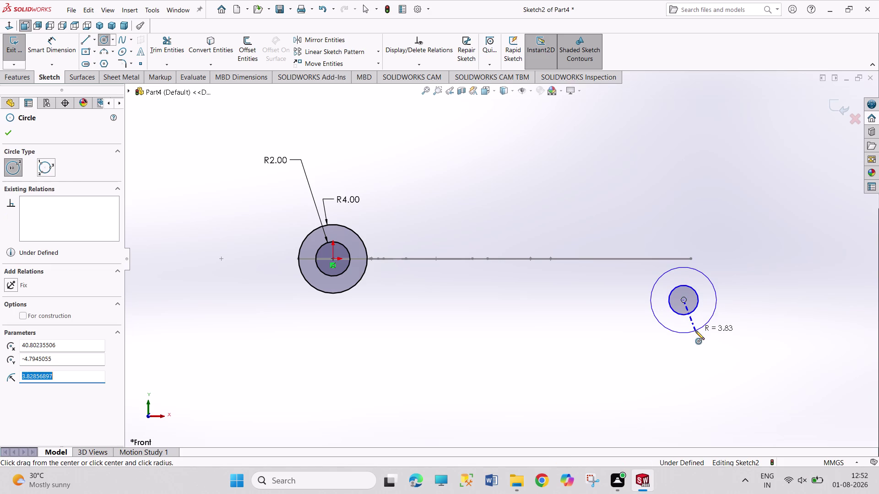
right_drag(793, 301, 776, 222)
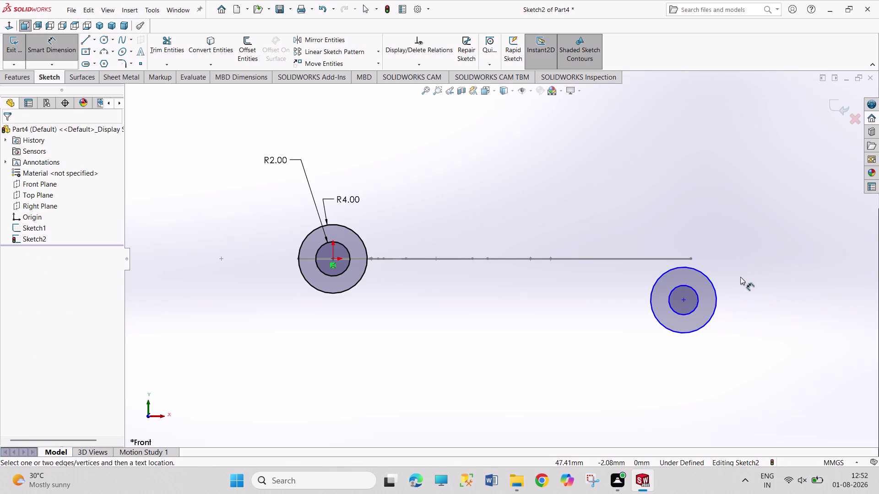
Drag the right circles' centre toward the horizontal line's end and select it.
right_click(740, 277)
click(755, 308)
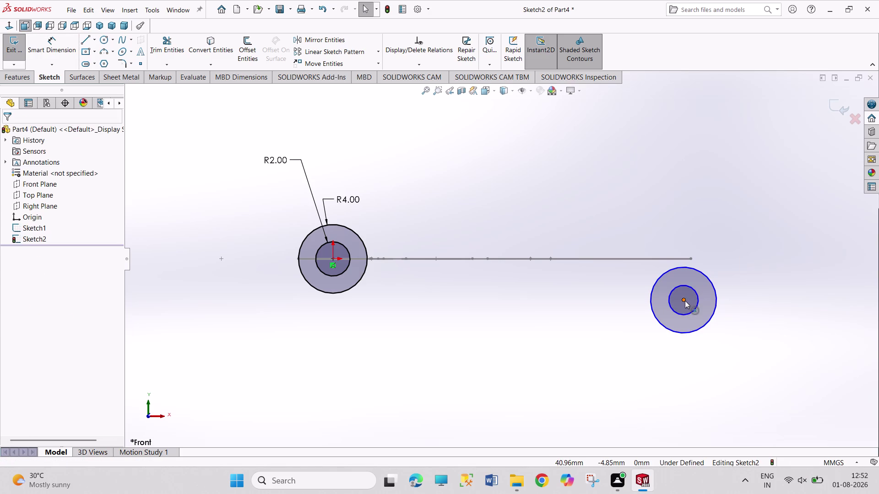
drag(686, 301, 692, 304)
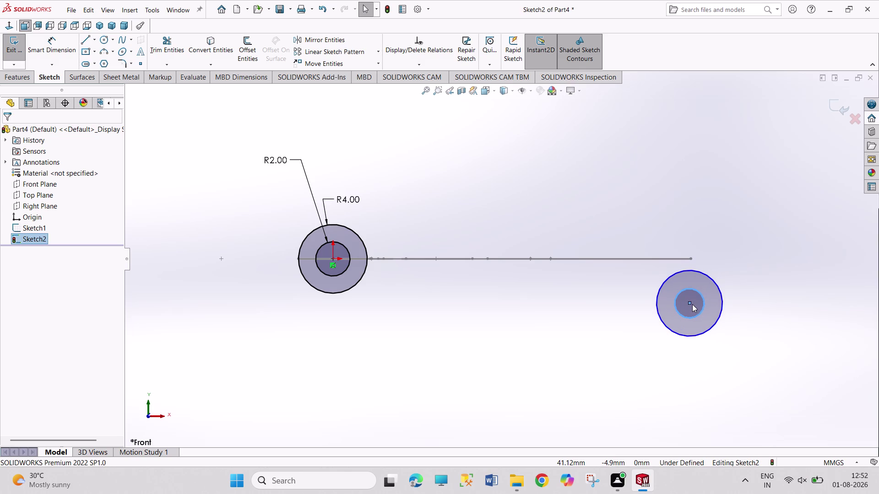
click(764, 195)
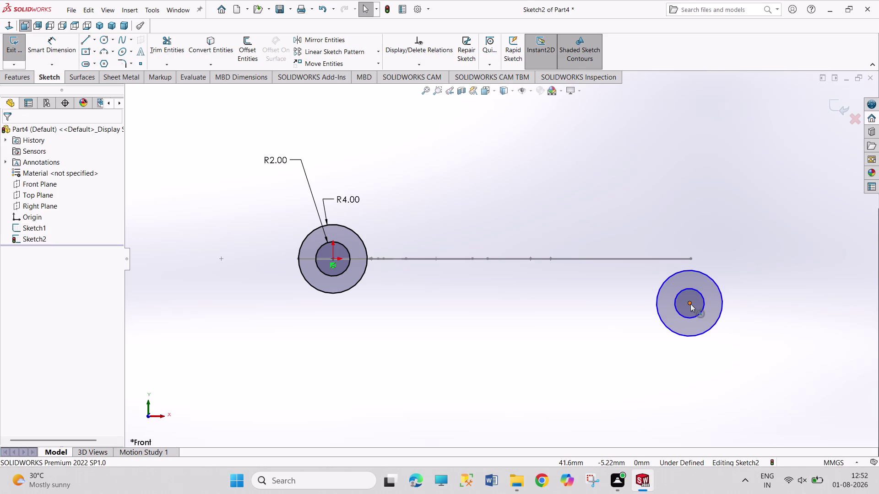
click(690, 304)
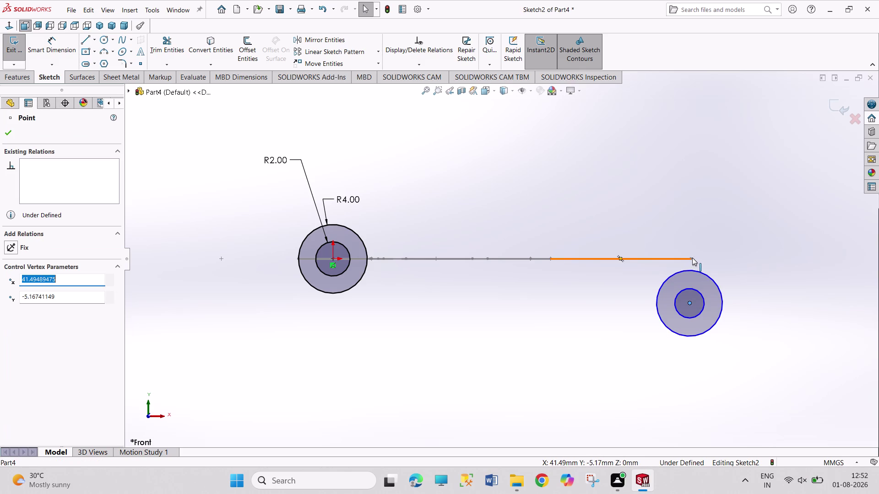
Copy the horizontal line into the sketch and make its end vertical with the circles' centre.
click(691, 257)
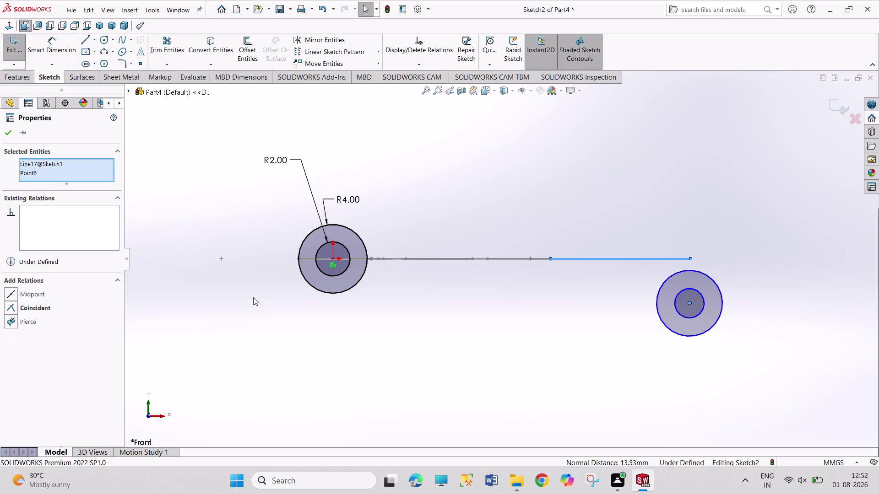
click(274, 352)
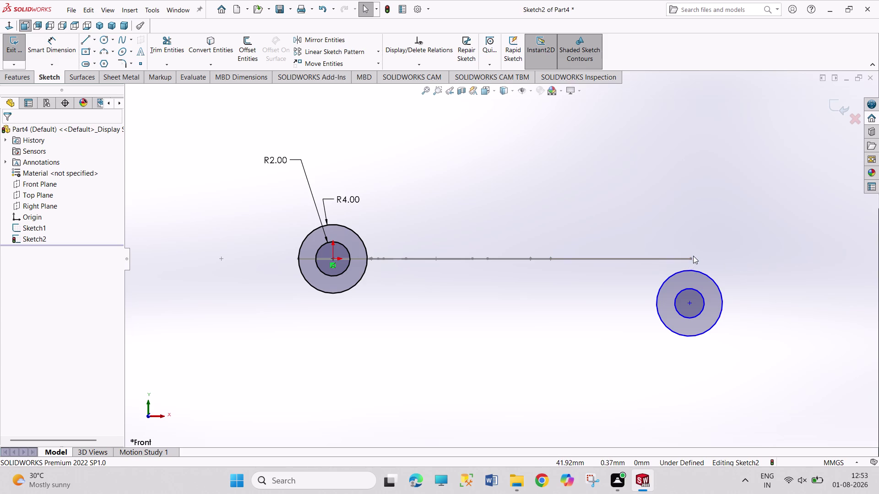
click(672, 260)
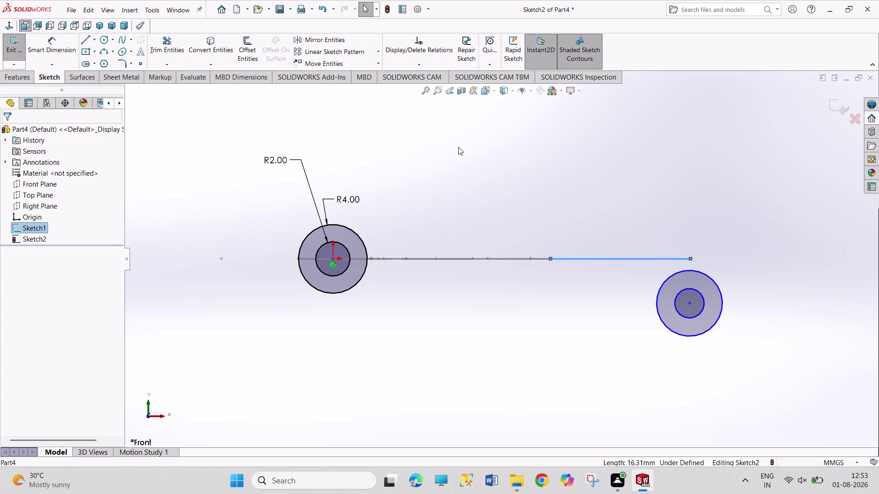
click(221, 48)
click(756, 195)
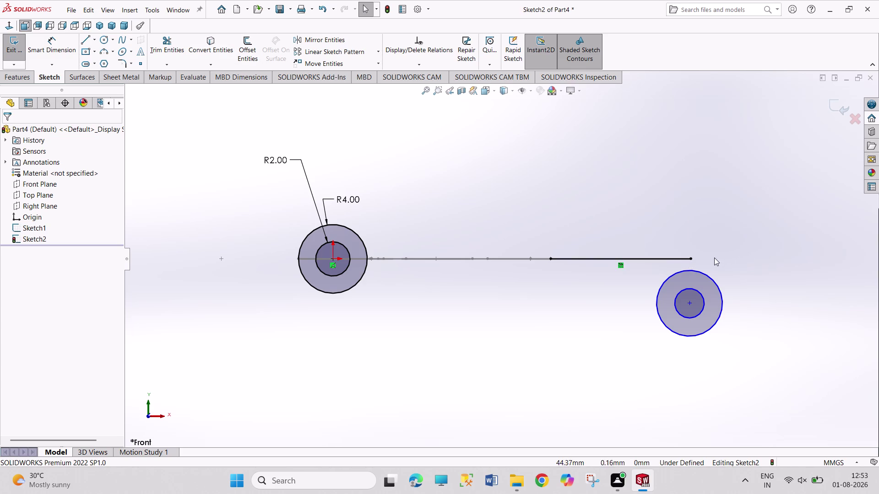
click(692, 259)
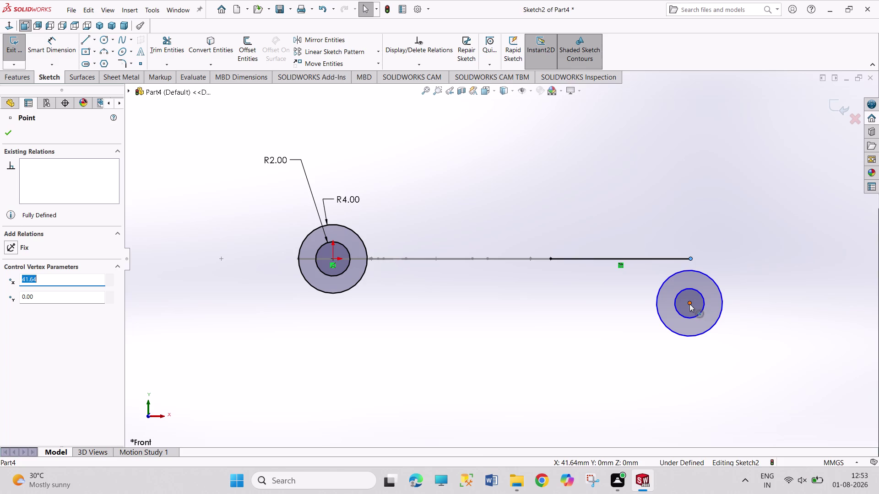
click(690, 304)
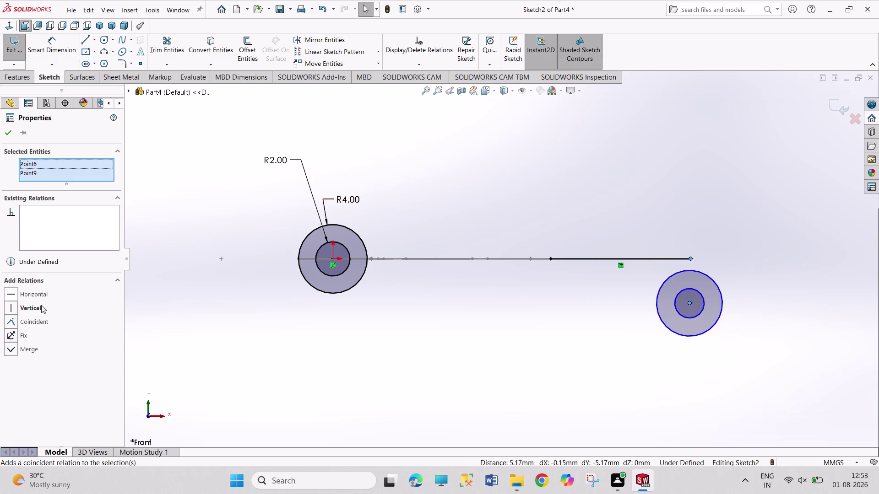
click(34, 311)
click(598, 147)
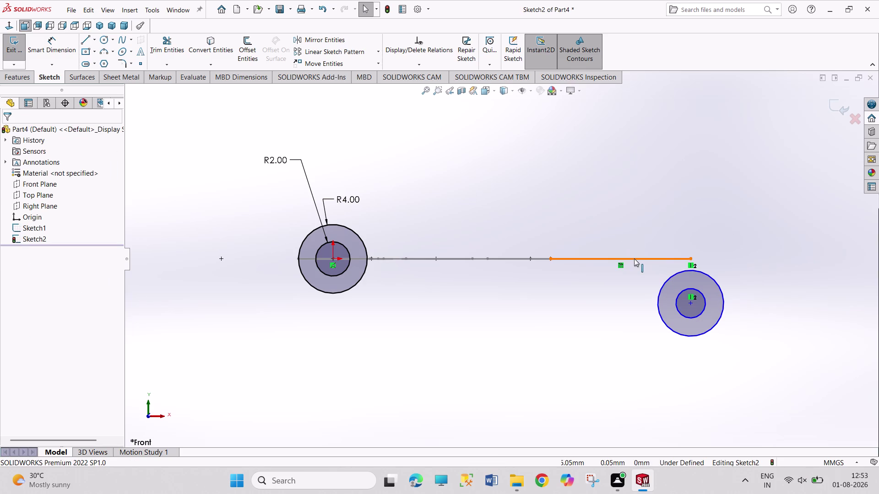
Delete the copied line segment.
click(633, 259)
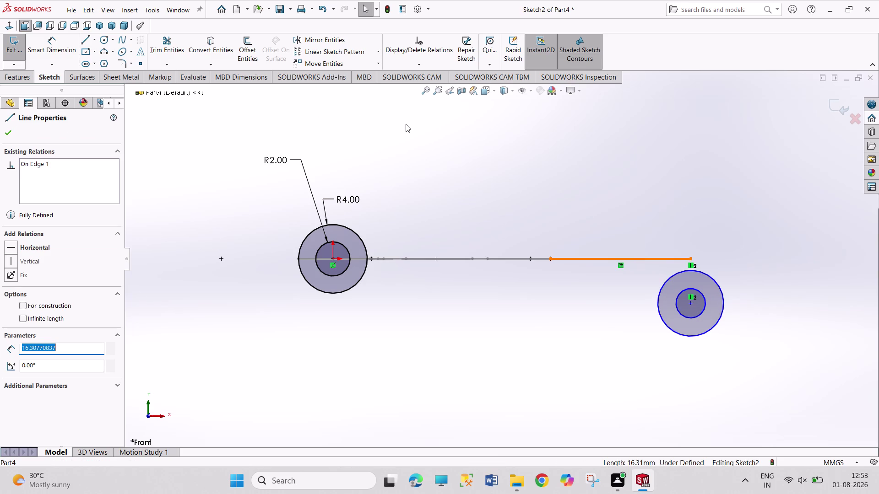
click(465, 141)
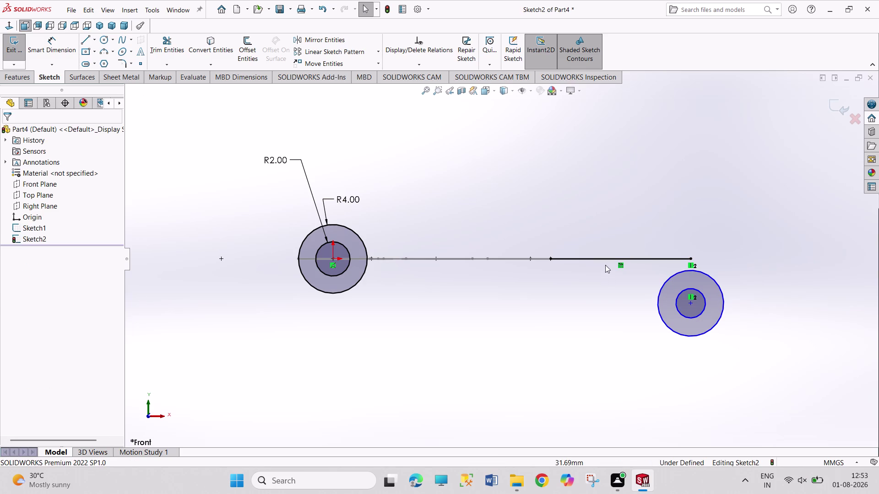
right_click(606, 261)
click(641, 395)
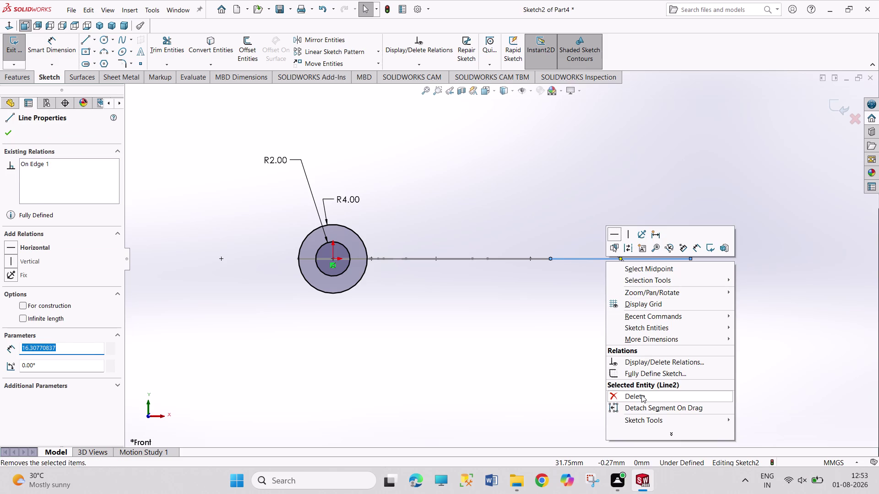
click(682, 186)
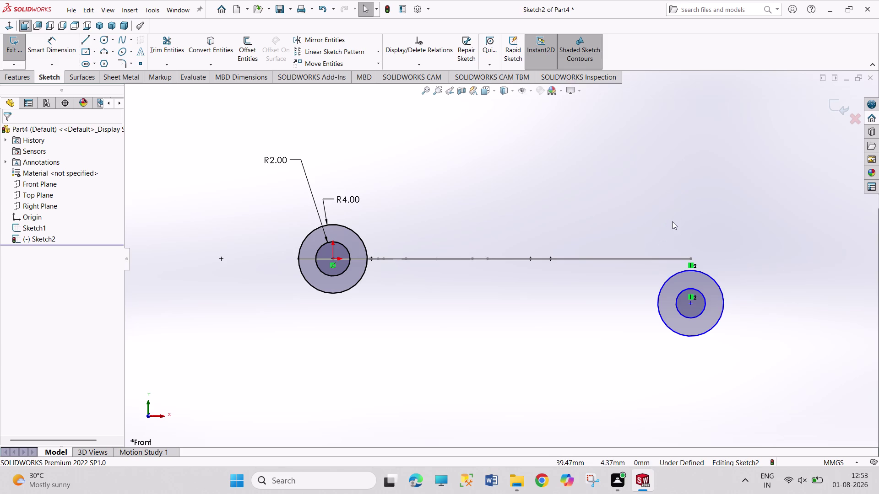
click(94, 41)
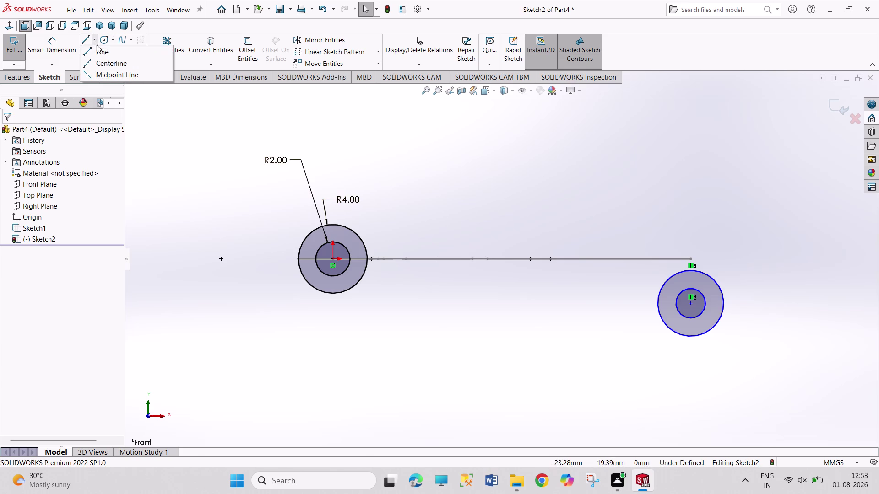
Draw a horizontal centerline from left of the origin circles past the line's right end.
click(108, 64)
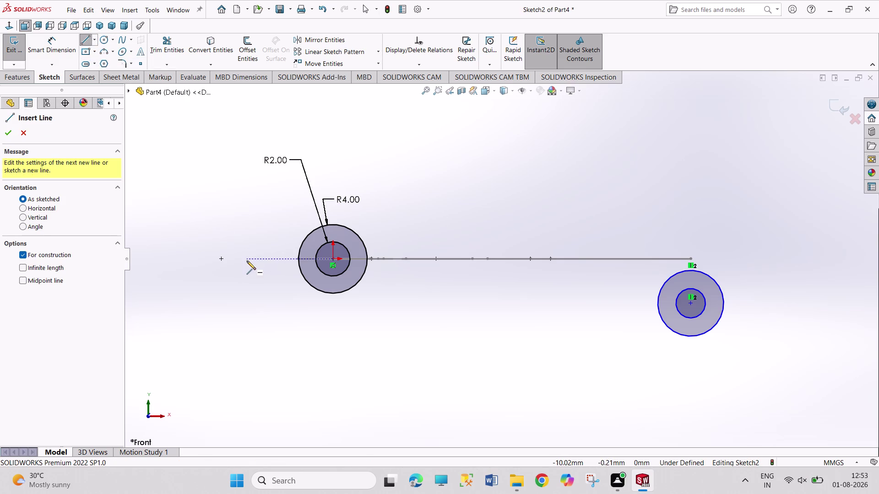
click(247, 261)
drag(775, 259, 774, 249)
right_click(763, 199)
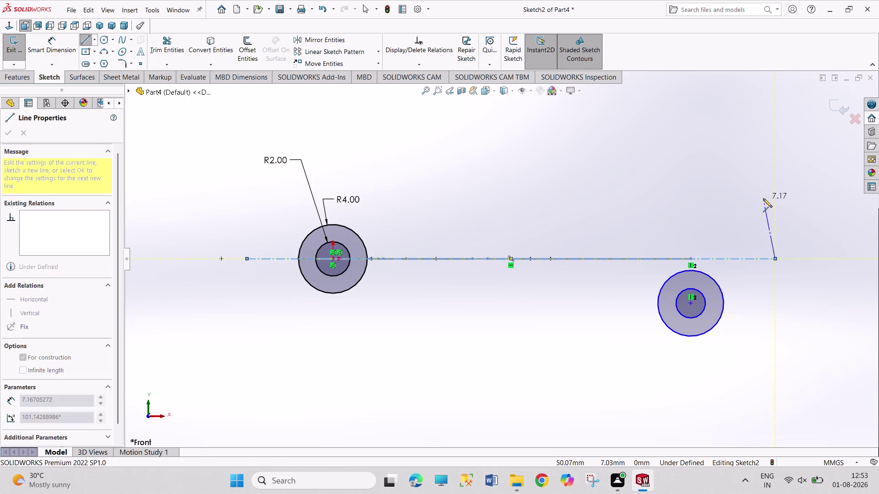
click(774, 207)
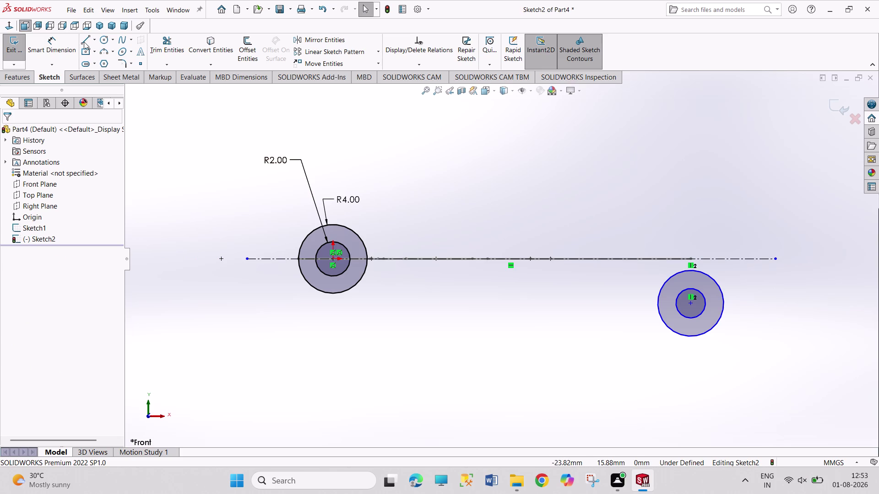
Draw a large circle centred below the centerline, enclosing the whole sketch.
click(103, 41)
click(461, 299)
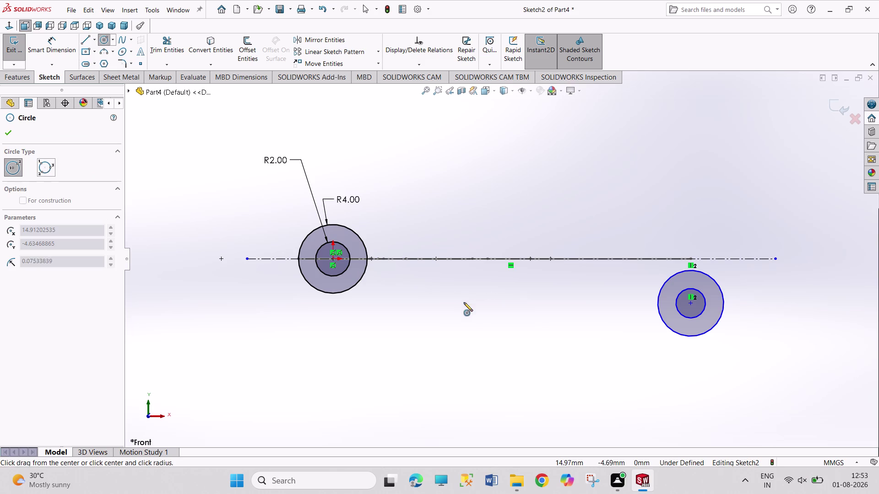
drag(745, 411, 752, 406)
right_click(822, 368)
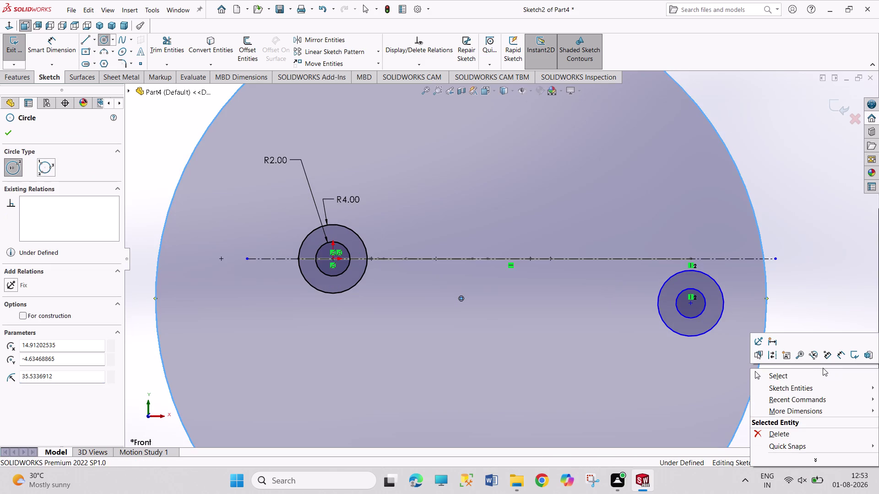
click(810, 375)
Give the large circle a diameter dimension of 65*2, i.e. 130 mm.
right_drag(818, 342, 801, 194)
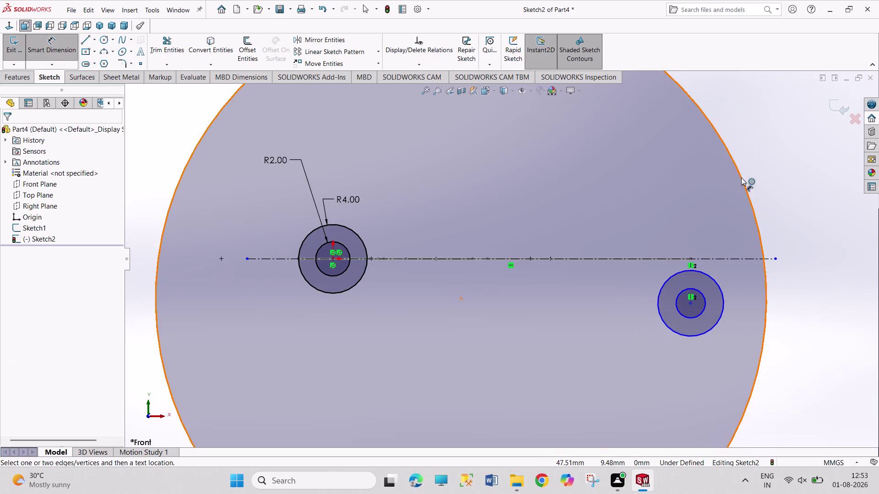
click(741, 178)
click(754, 166)
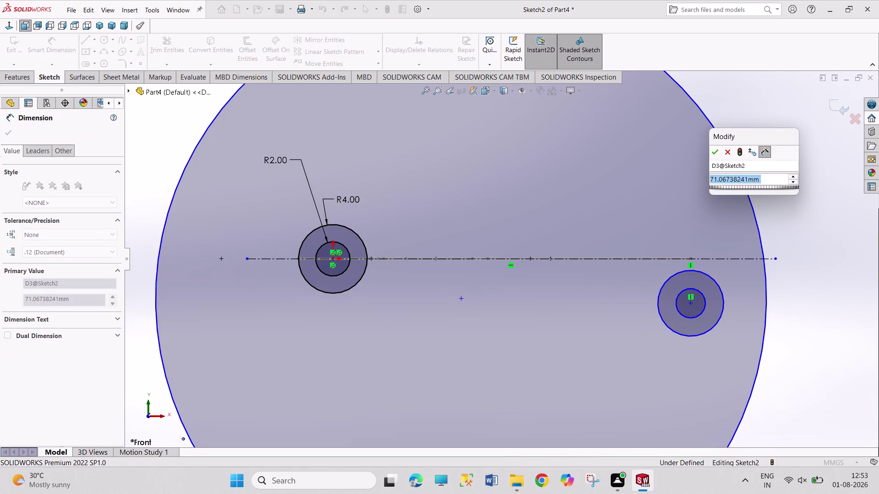
text(65)
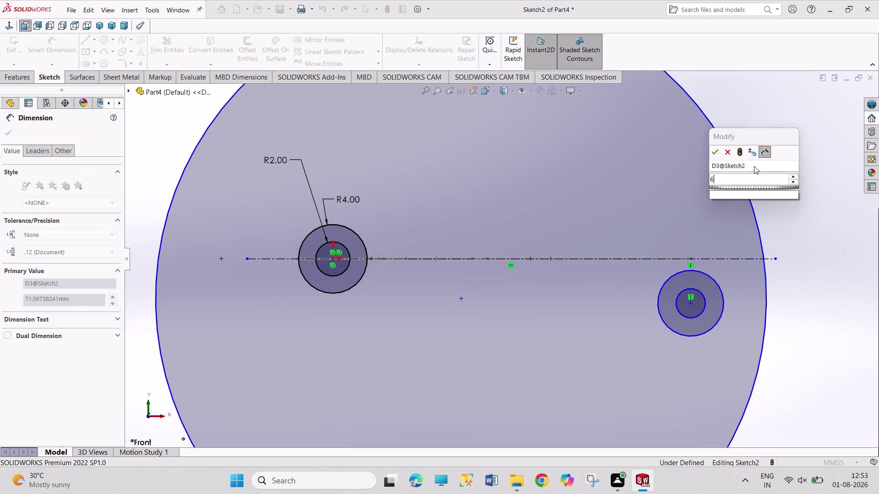
text(*2)
key(Return)
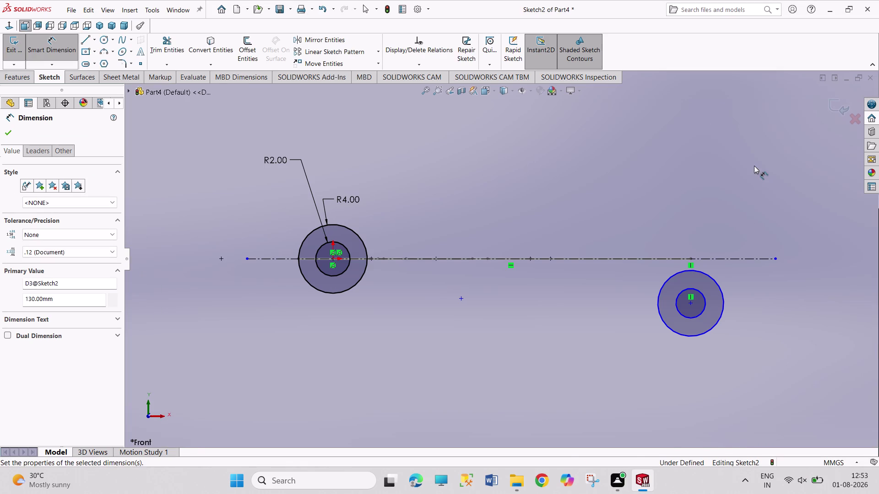
Leave Smart Dimension through the right-click shortcut menu.
scroll(up, 3)
right_click(774, 169)
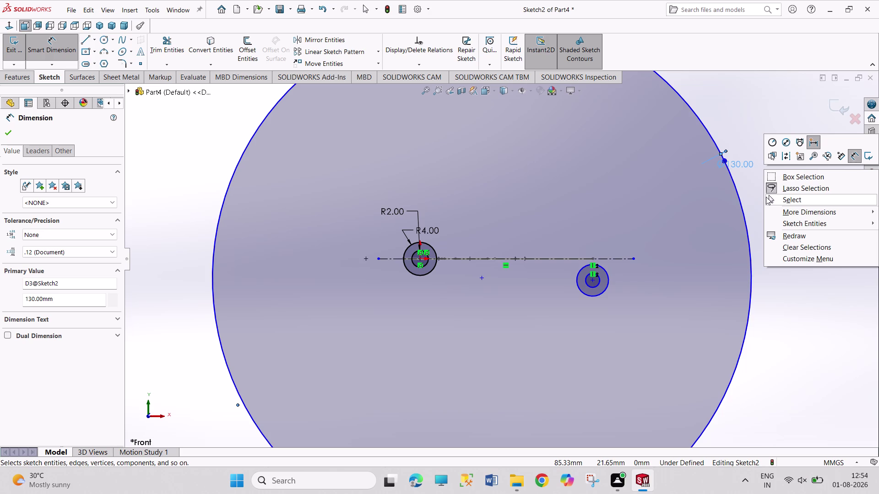
click(800, 175)
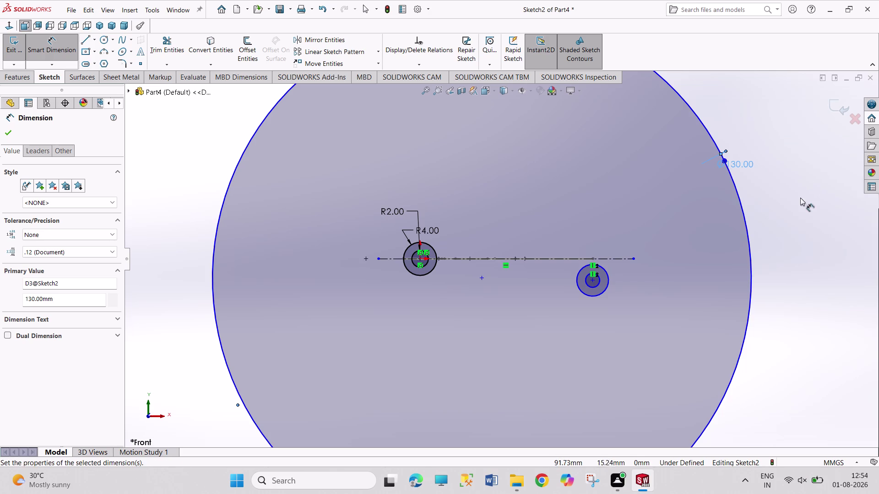
right_click(798, 205)
click(805, 233)
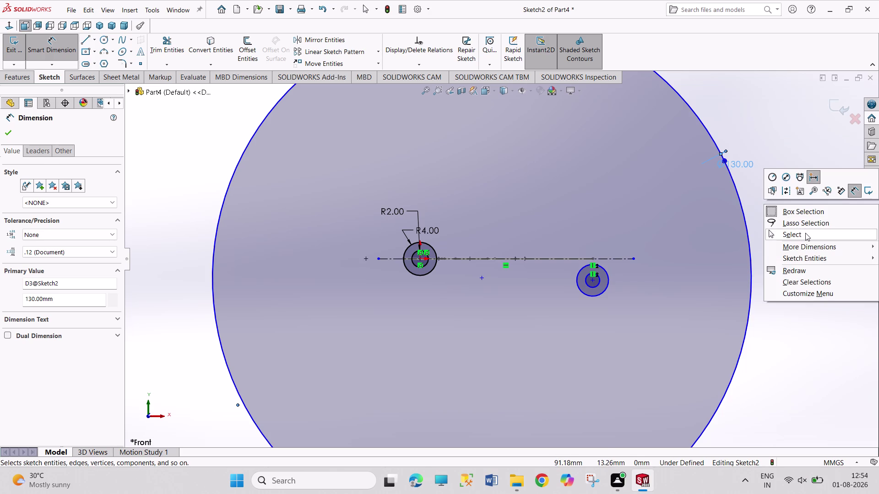
right_click(746, 165)
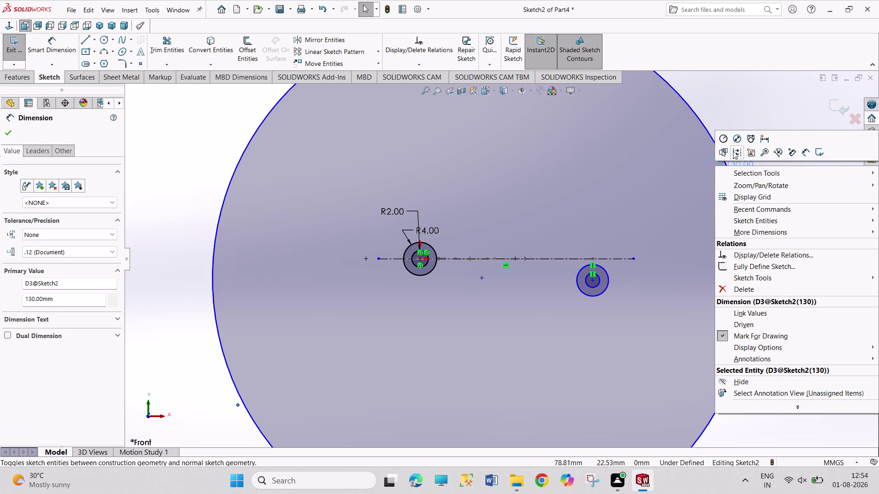
click(727, 139)
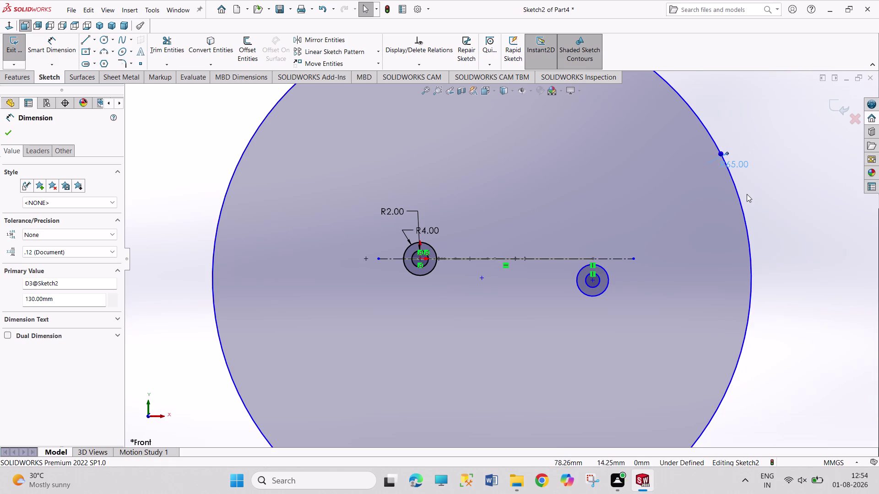
right_click(742, 164)
click(726, 88)
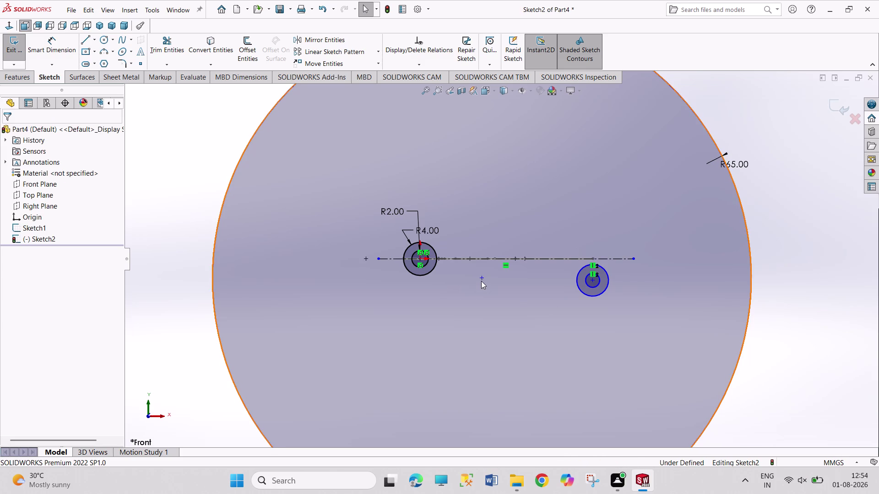
Move the large R65 circle down below the centerline.
drag(482, 279, 515, 444)
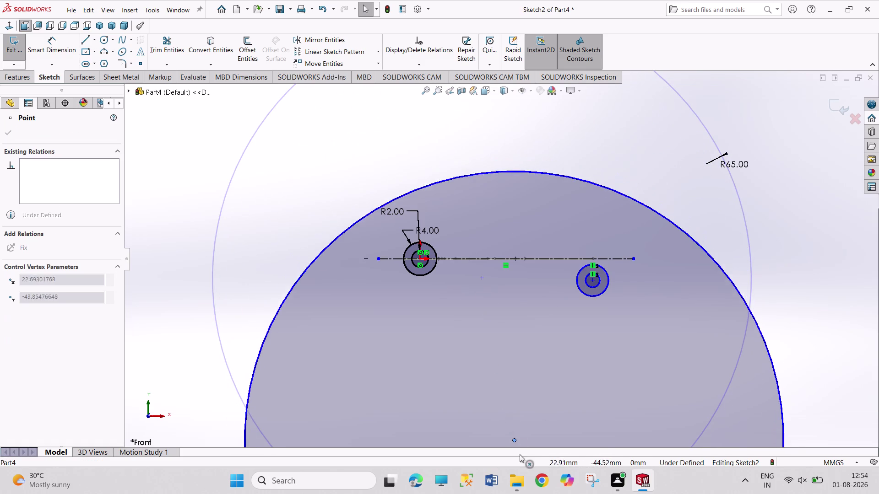
drag(515, 443, 526, 438)
click(587, 138)
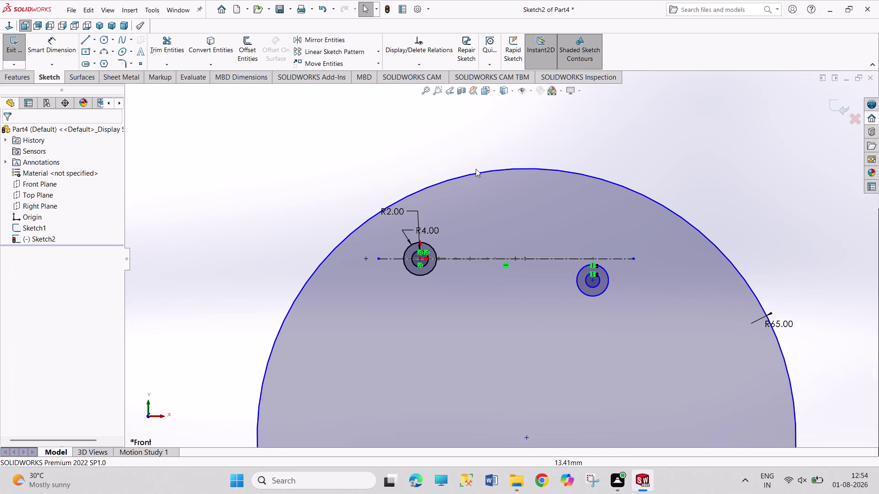
click(470, 177)
click(437, 251)
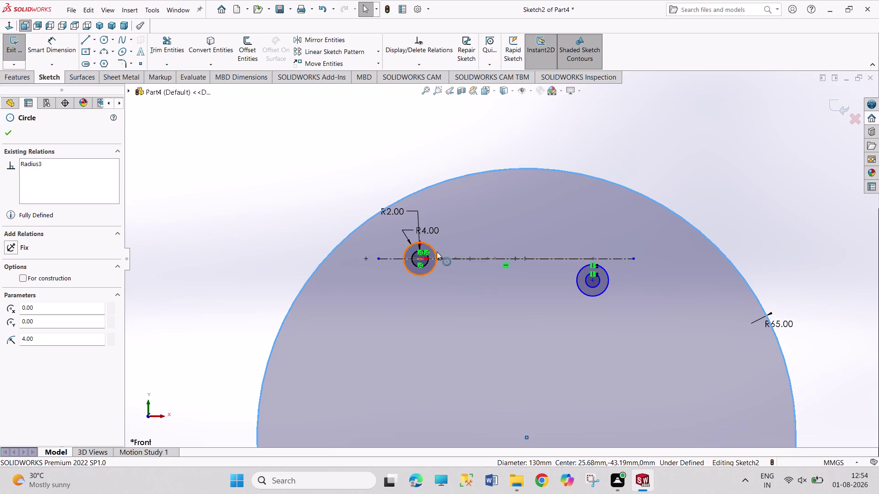
click(476, 208)
click(621, 154)
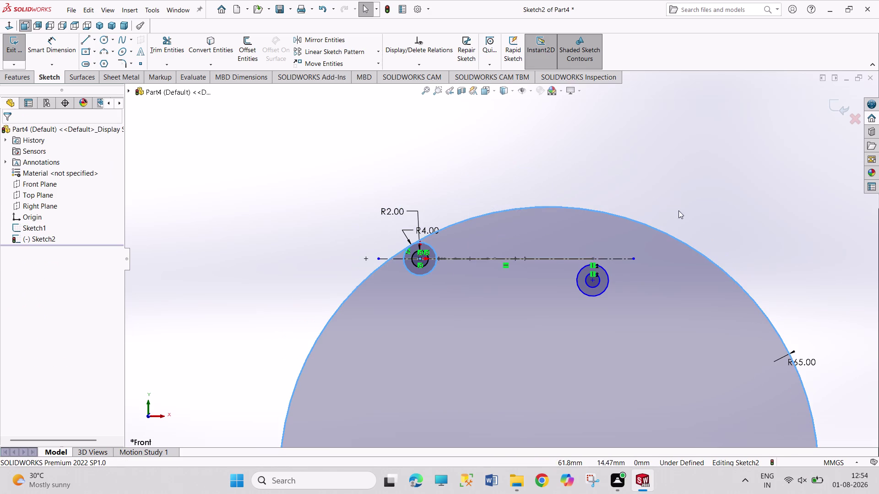
drag(680, 242, 677, 244)
Make the right hole's outer circle tangent to the R65 arc and slide it along.
click(609, 280)
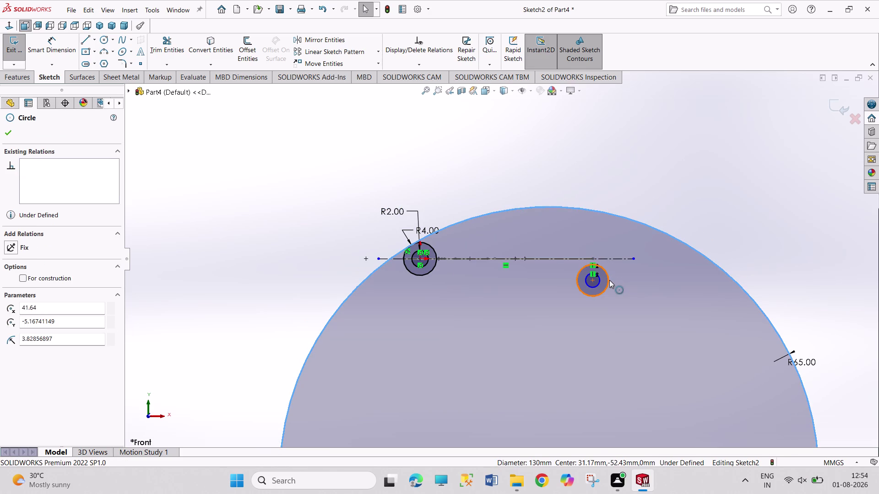
click(649, 241)
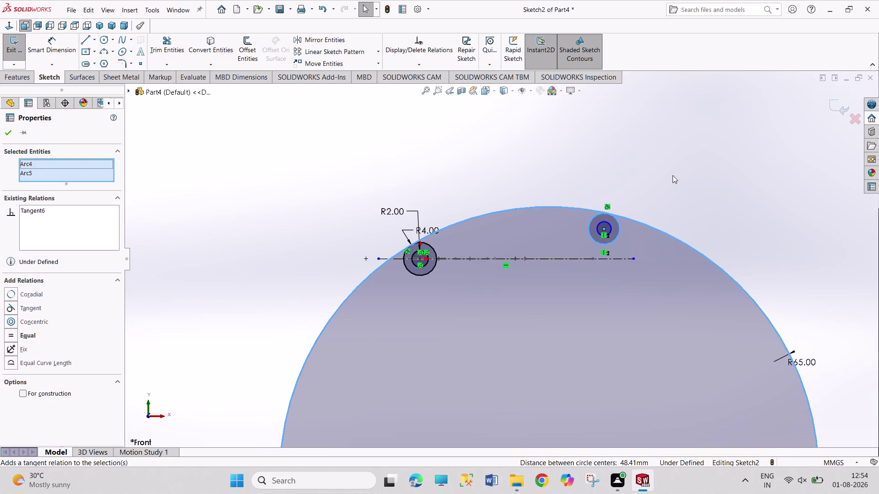
click(673, 176)
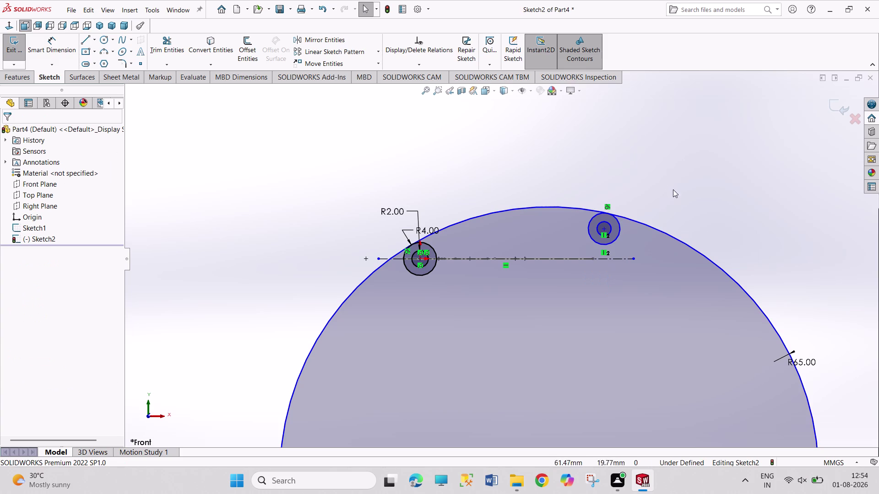
drag(606, 227, 605, 245)
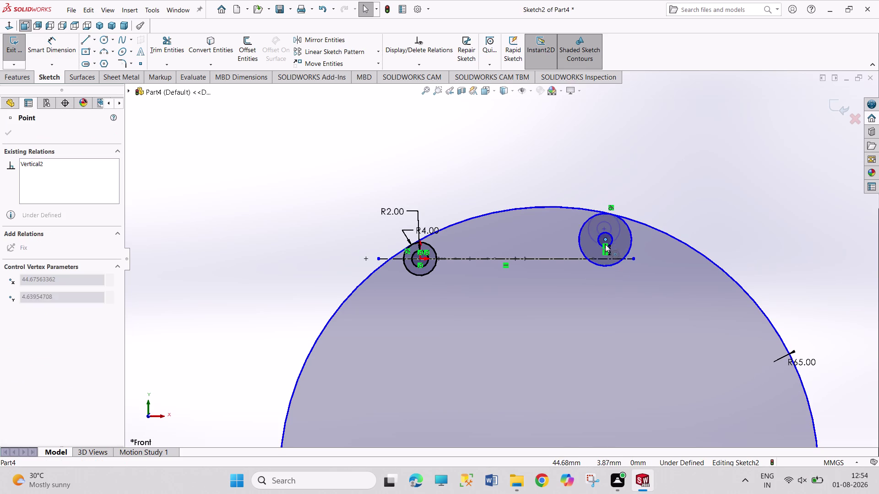
drag(605, 246, 606, 239)
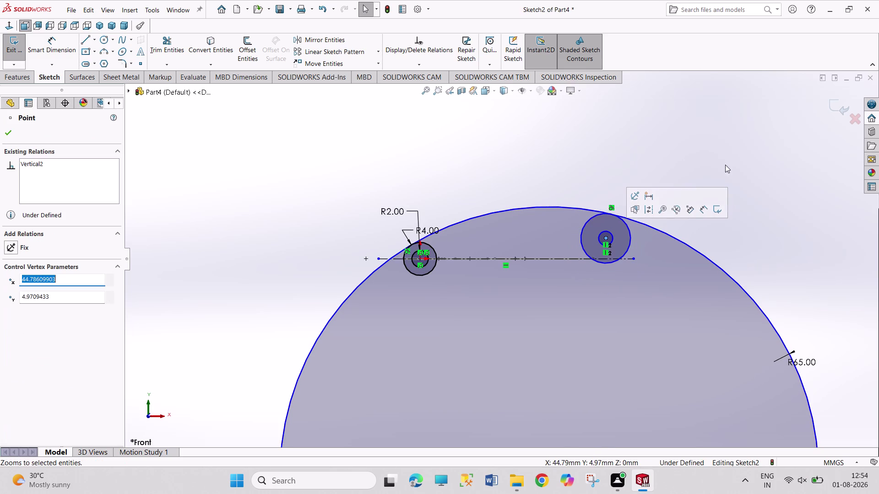
click(714, 140)
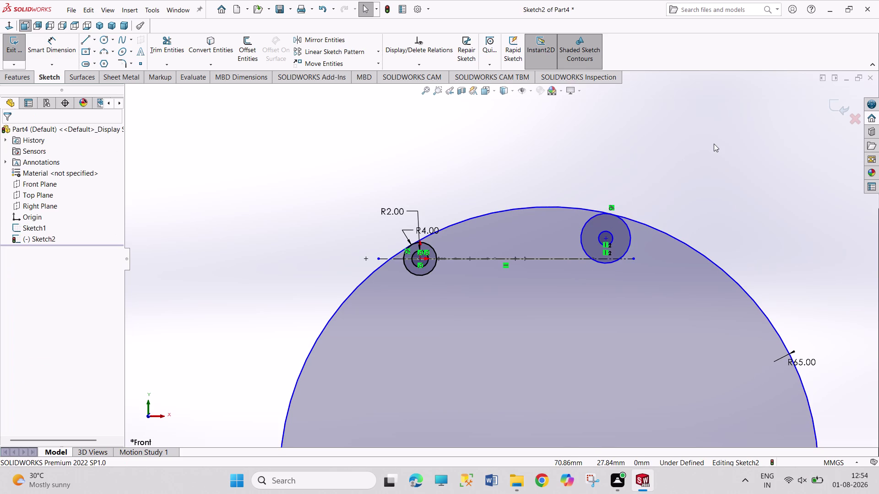
right_drag(692, 174, 694, 102)
drag(613, 237, 619, 225)
Dimension the right inner circle as Ø3 and the outer circle as Ø6.
click(658, 177)
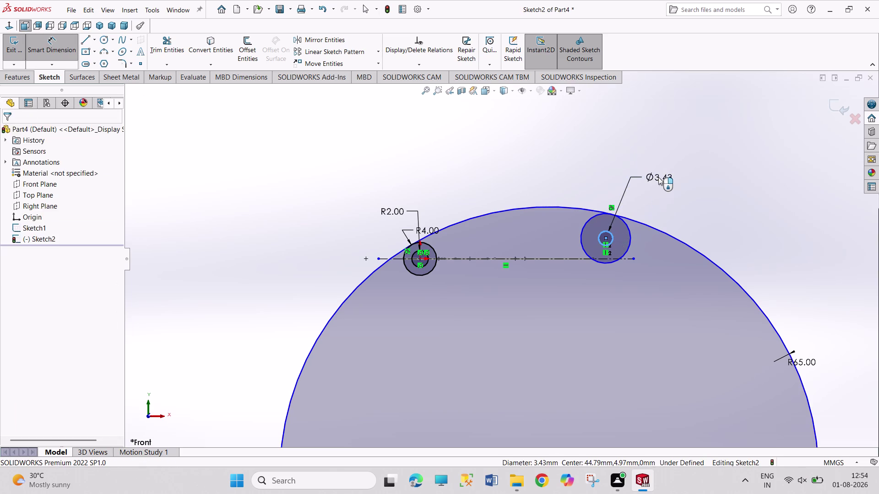
key(3)
key(Return)
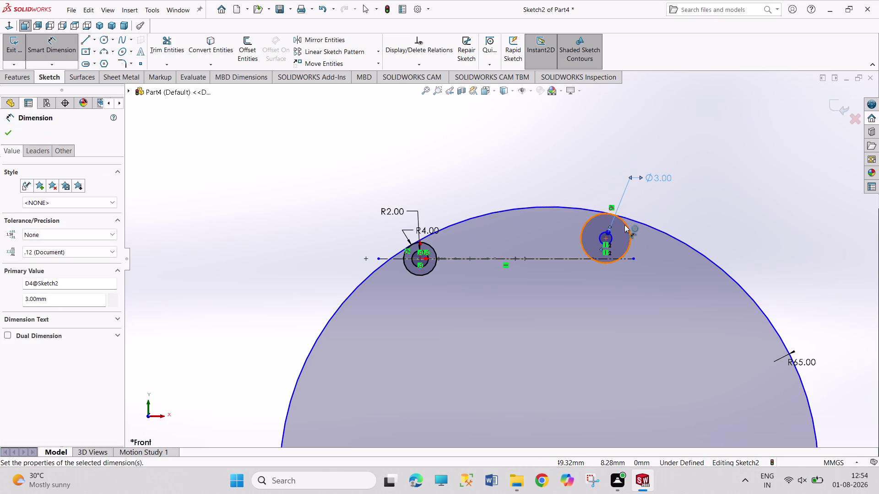
click(625, 224)
click(665, 205)
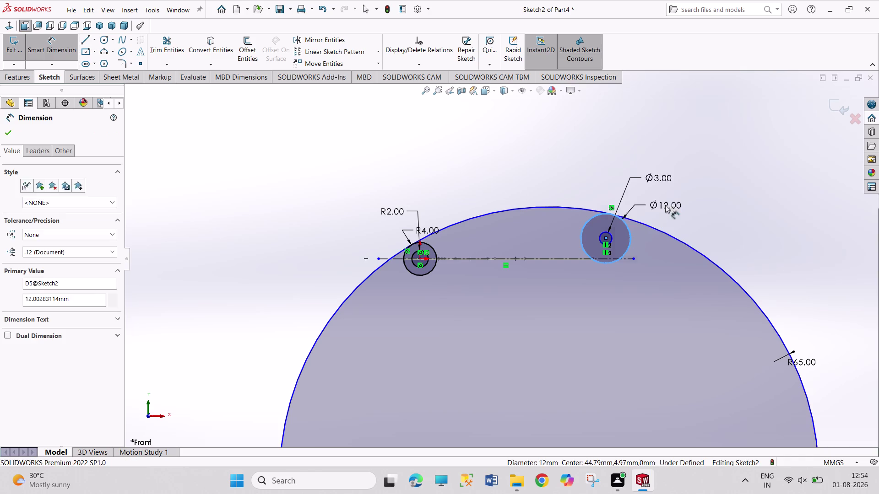
key(6)
key(Return)
right_click(743, 192)
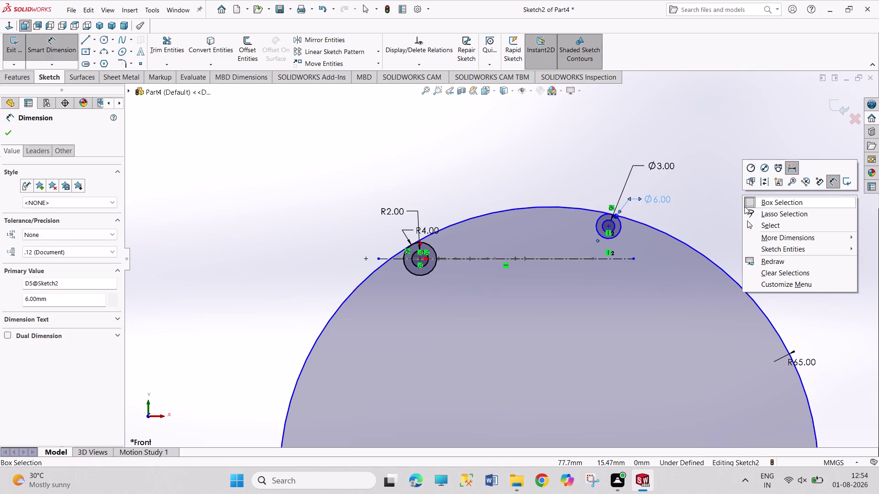
click(749, 228)
Slide the right hole along the arc to sit below the centerline.
drag(607, 225, 609, 243)
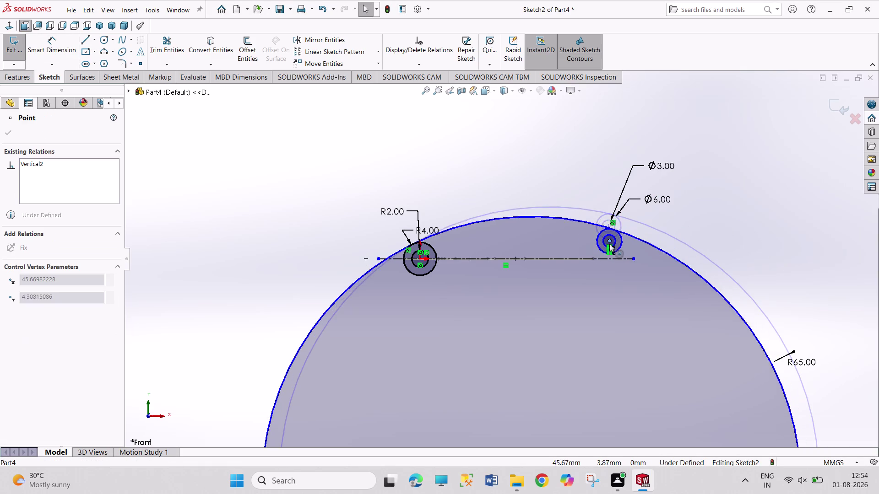
drag(609, 243, 604, 286)
click(769, 181)
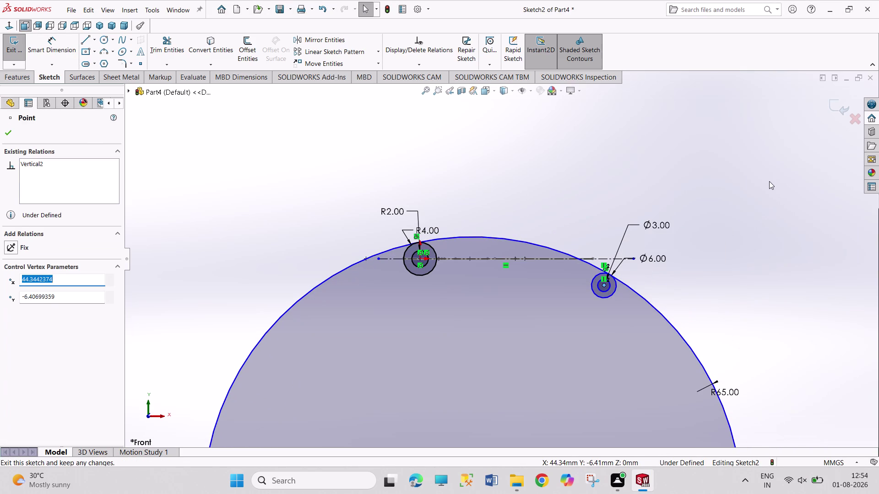
scroll(down, 3)
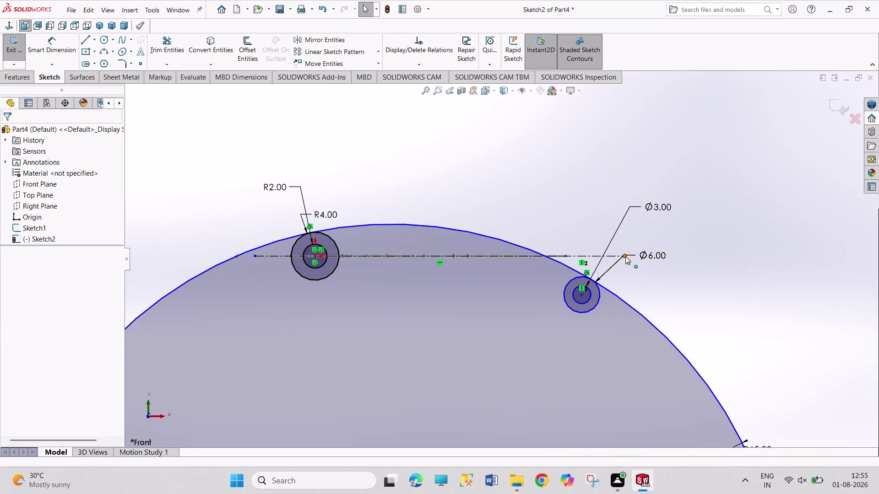
Drag the centerline's right endpoint left until it aligns above the right hole centre.
drag(626, 256, 567, 260)
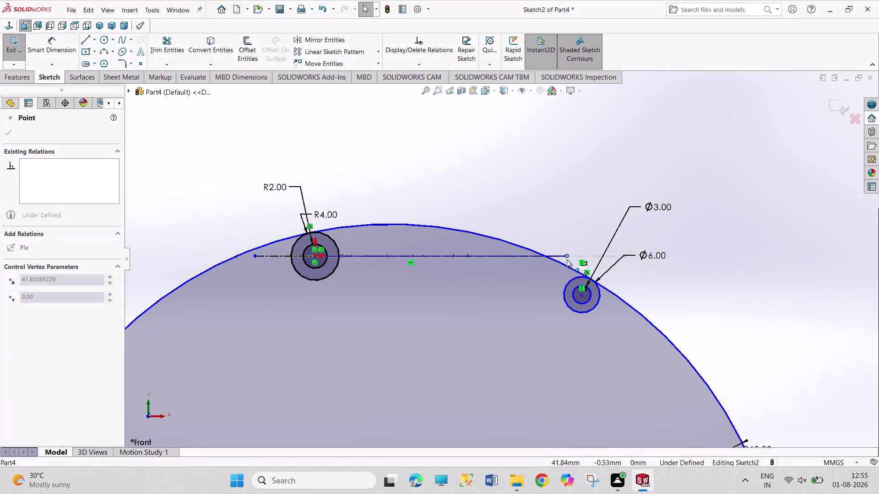
drag(567, 259, 577, 264)
drag(577, 263, 577, 264)
click(572, 170)
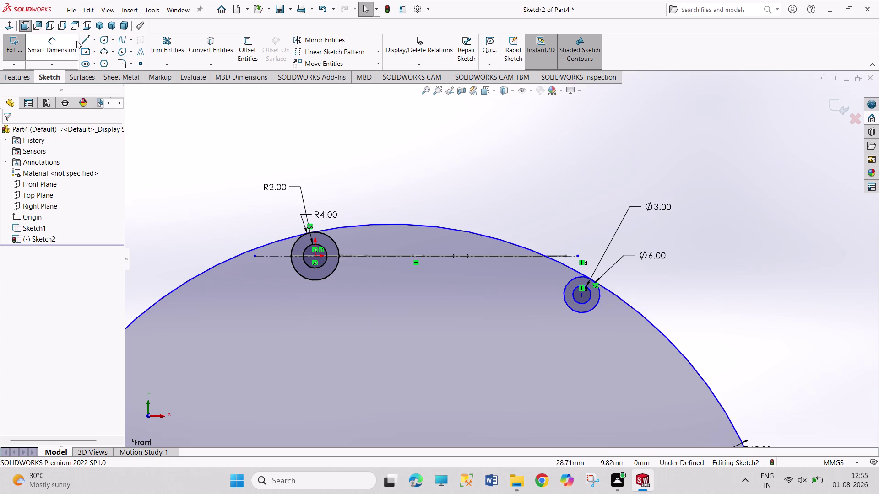
click(88, 42)
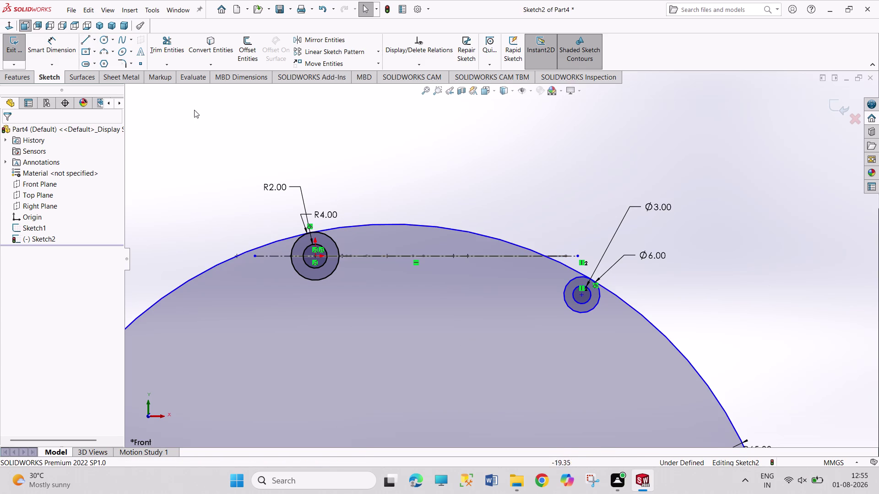
Draw a horizontal line below the left R4 circle.
click(86, 44)
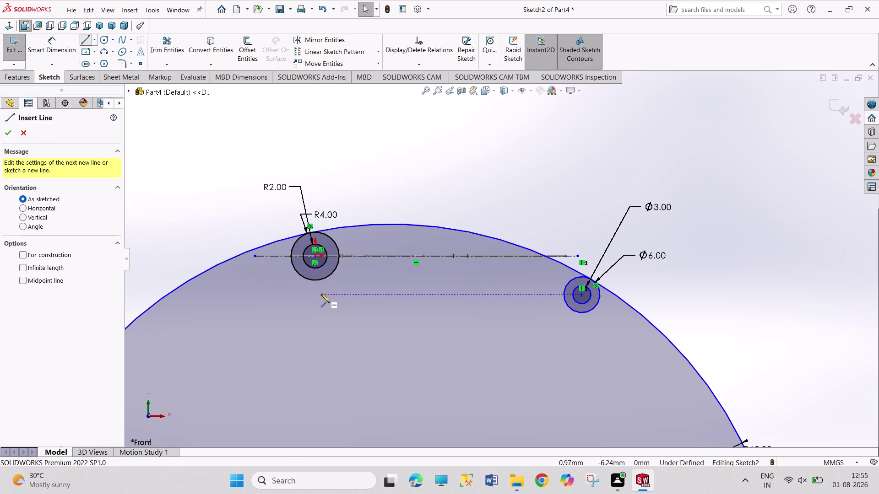
click(313, 293)
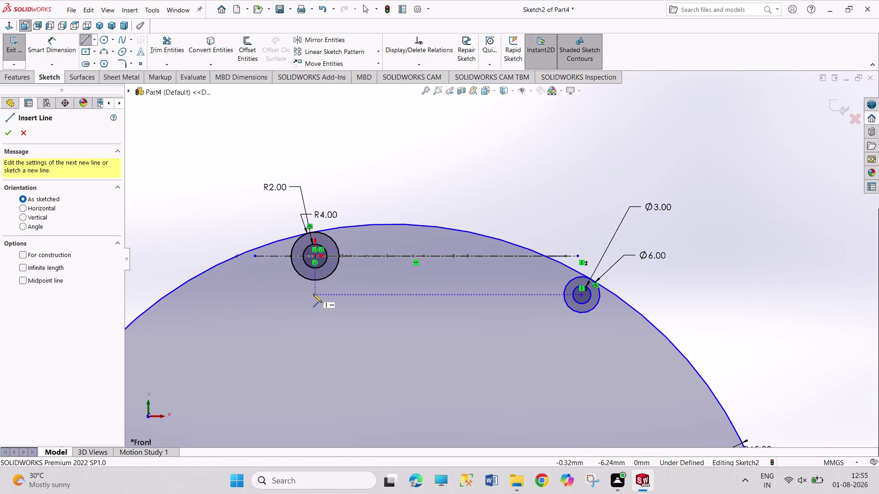
click(426, 294)
right_click(460, 143)
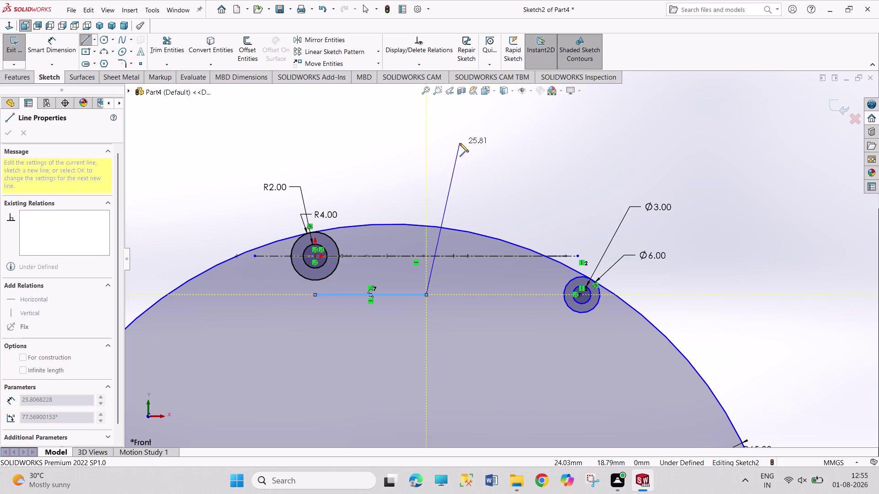
click(477, 157)
click(473, 151)
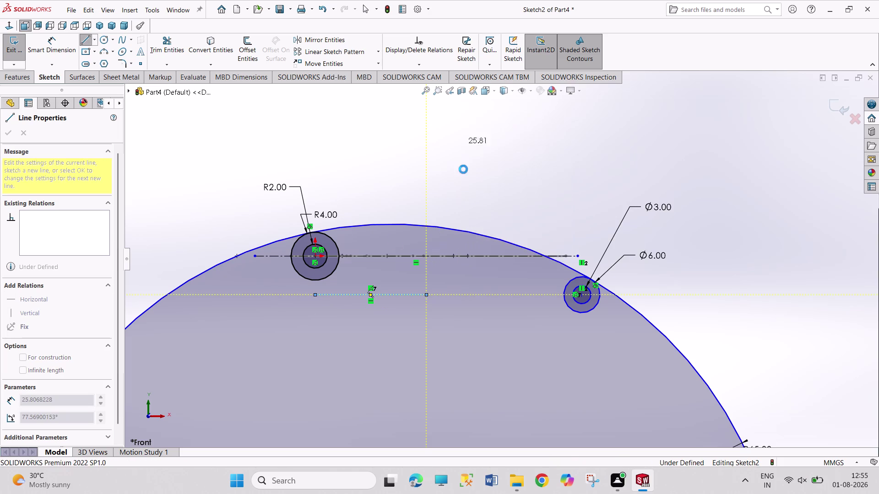
click(315, 294)
Make the line's endpoint coincident with and the line tangent to the R4.00 circle.
click(315, 281)
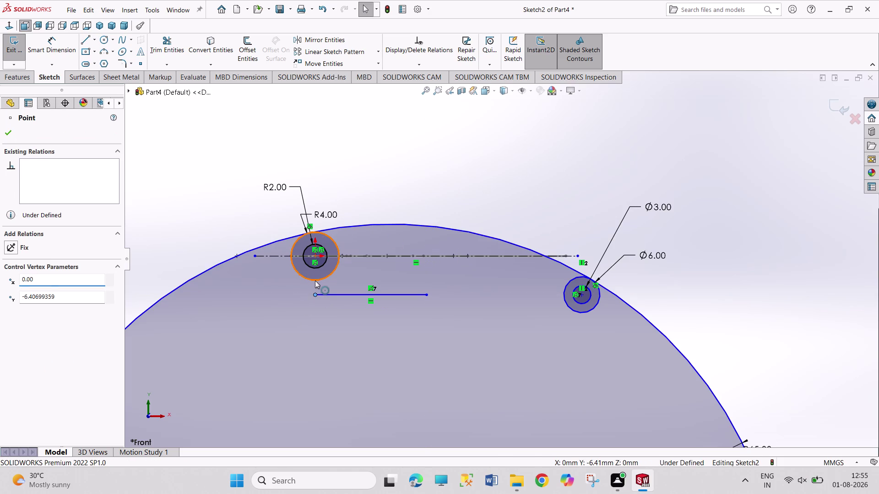
click(44, 309)
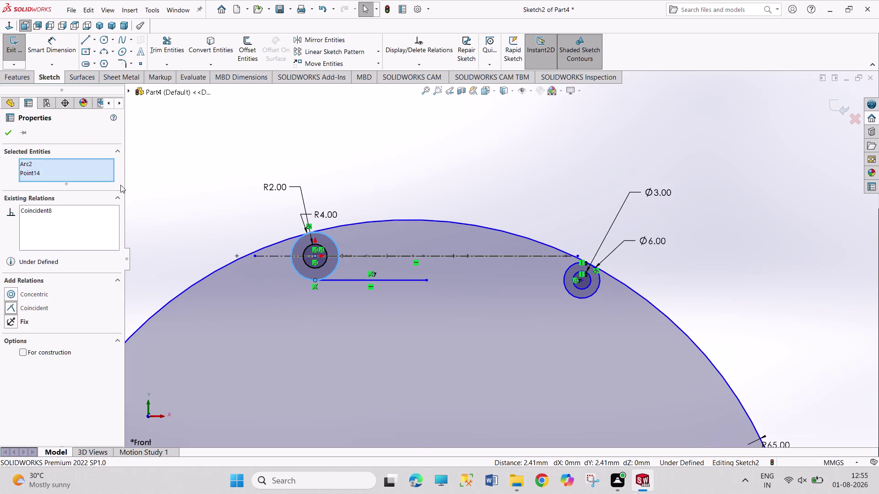
click(131, 179)
click(356, 283)
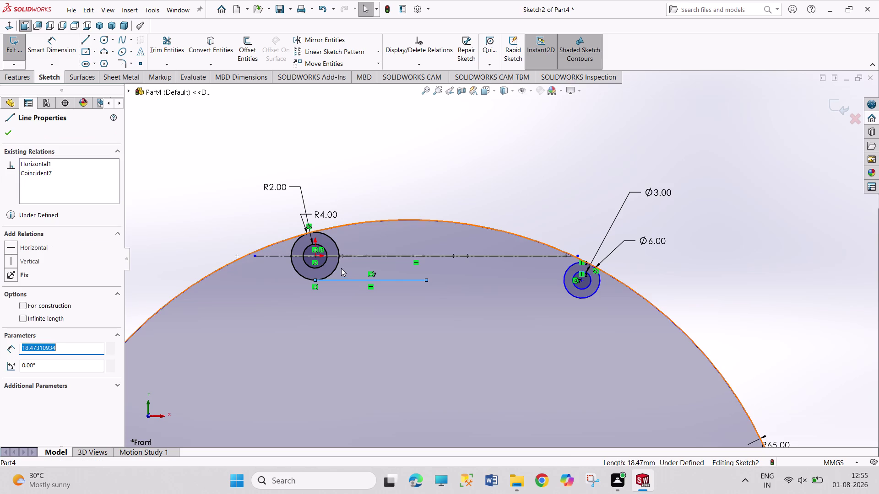
click(338, 267)
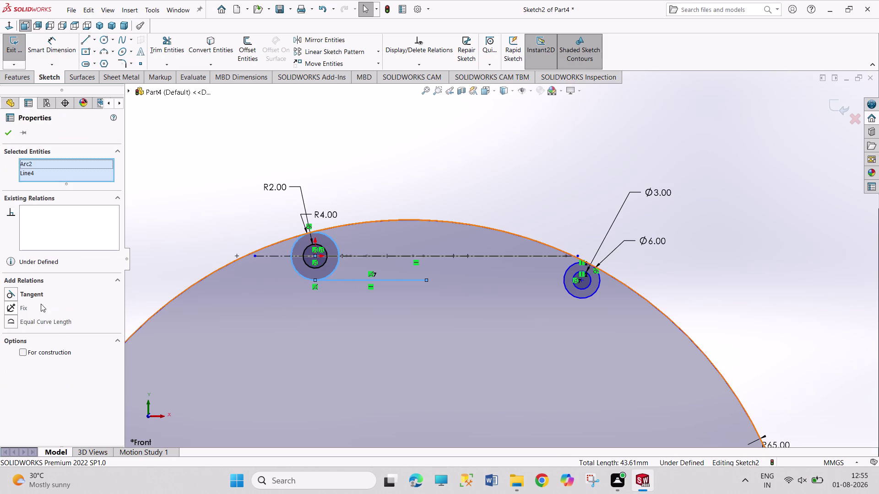
click(40, 293)
click(200, 203)
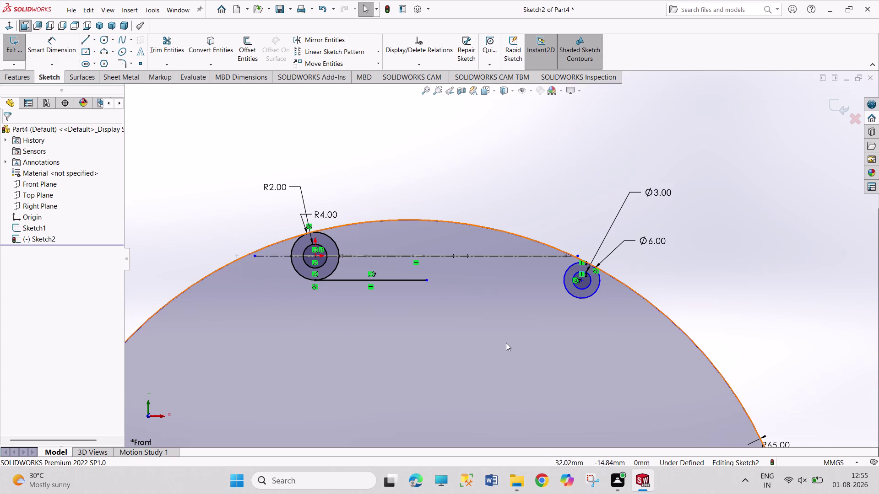
right_drag(498, 181, 506, 103)
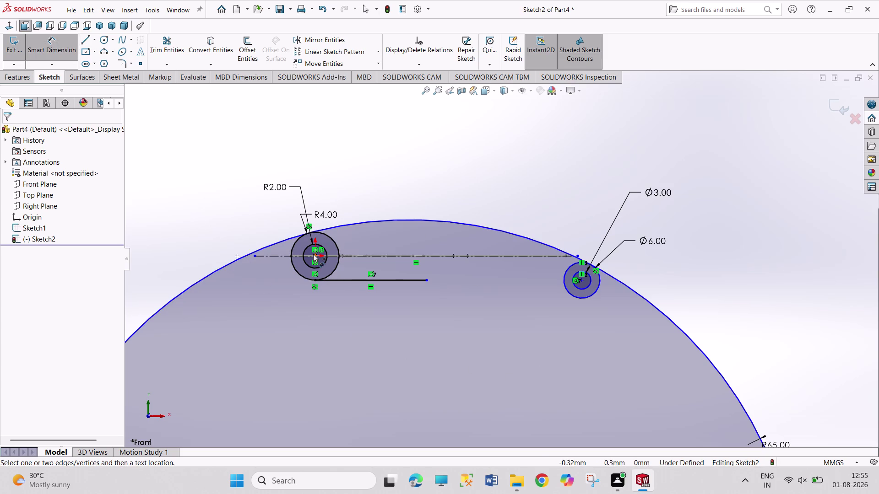
Dimension the left-to-right hole centre distance as 38.64 mm.
click(315, 254)
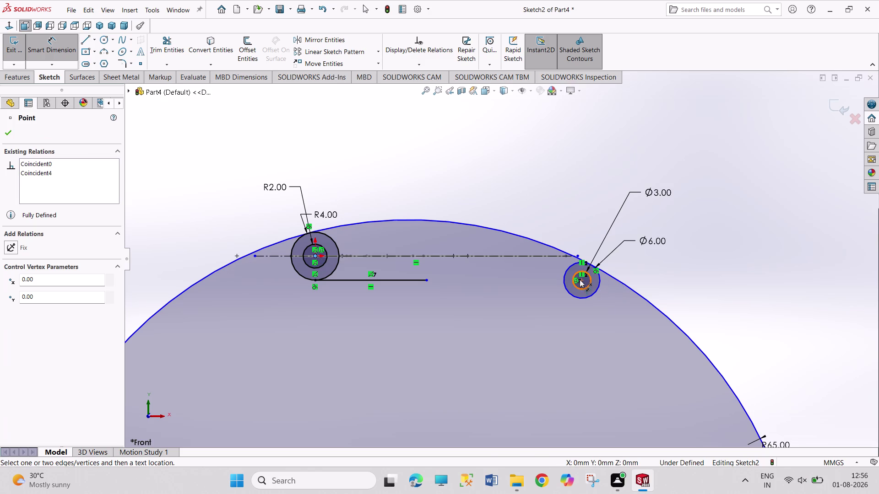
click(582, 279)
click(484, 177)
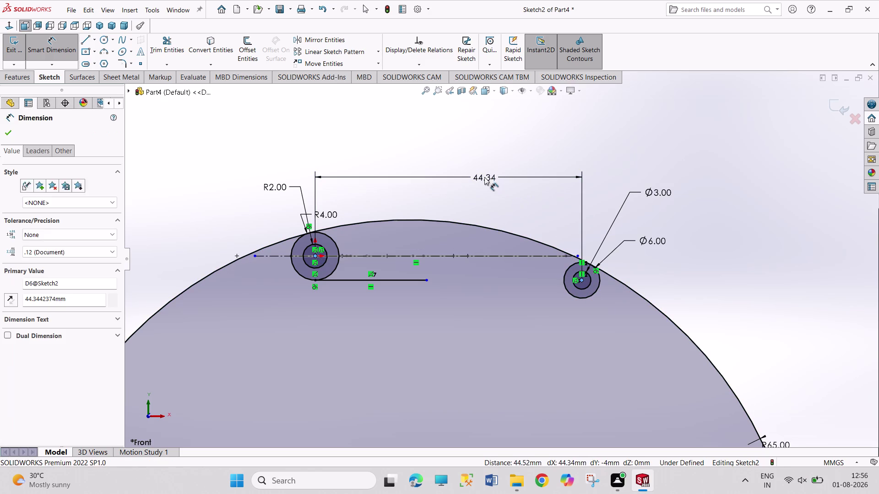
text(38.64)
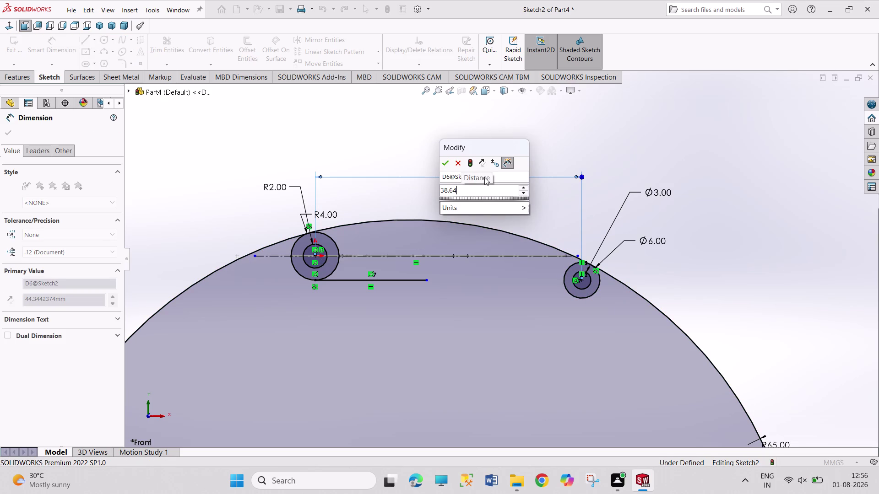
key(Return)
right_click(699, 253)
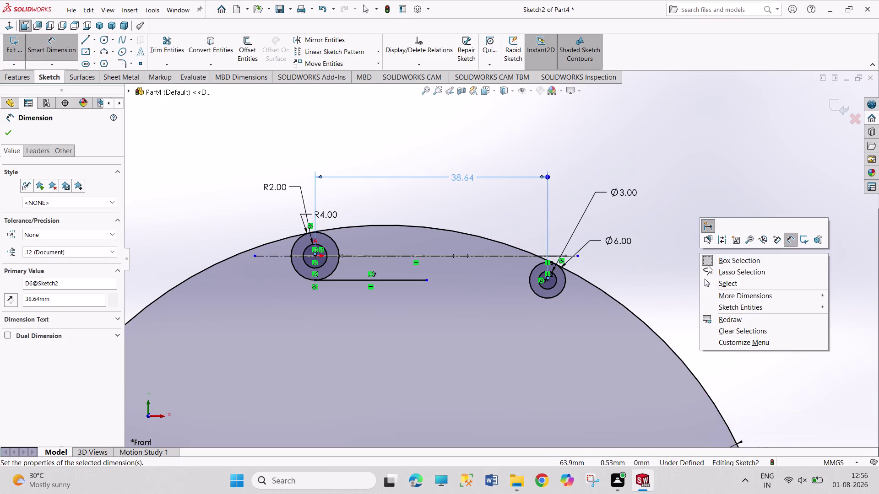
click(717, 282)
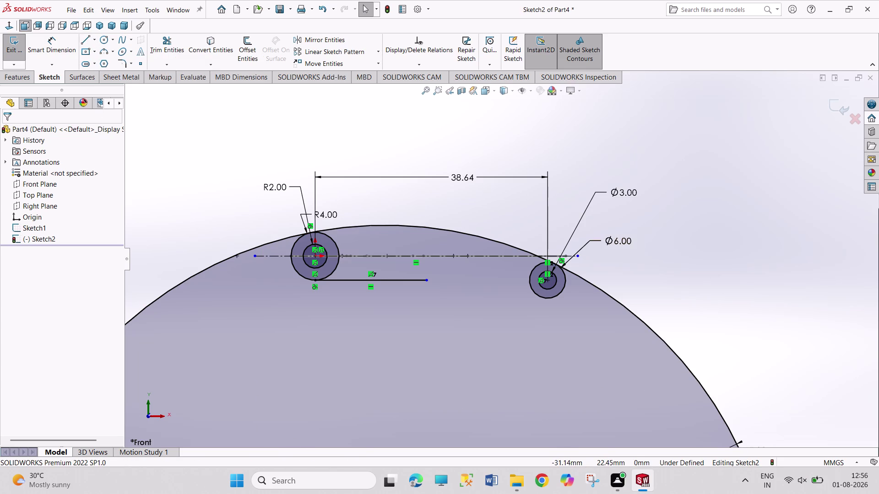
right_drag(180, 161, 174, 68)
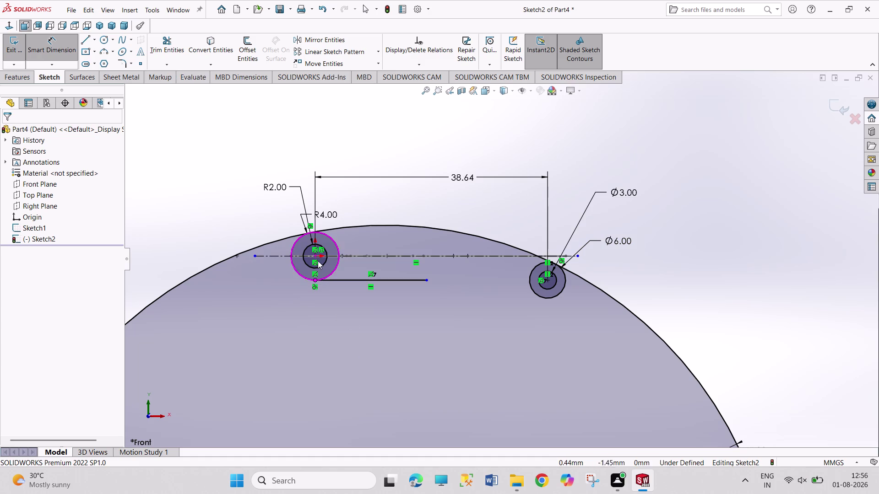
Try a vertical 4.00 dimension from the hole centre to the line, then cancel it.
drag(315, 255, 325, 272)
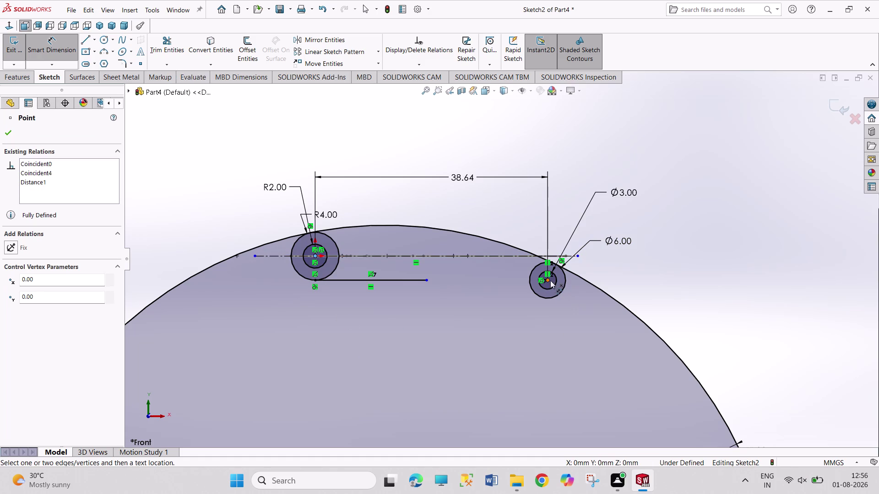
click(549, 279)
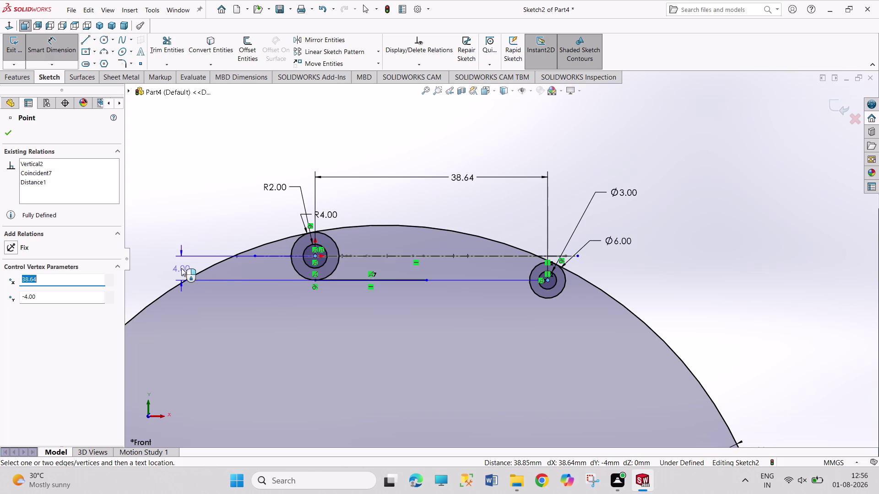
click(182, 268)
text(5.)
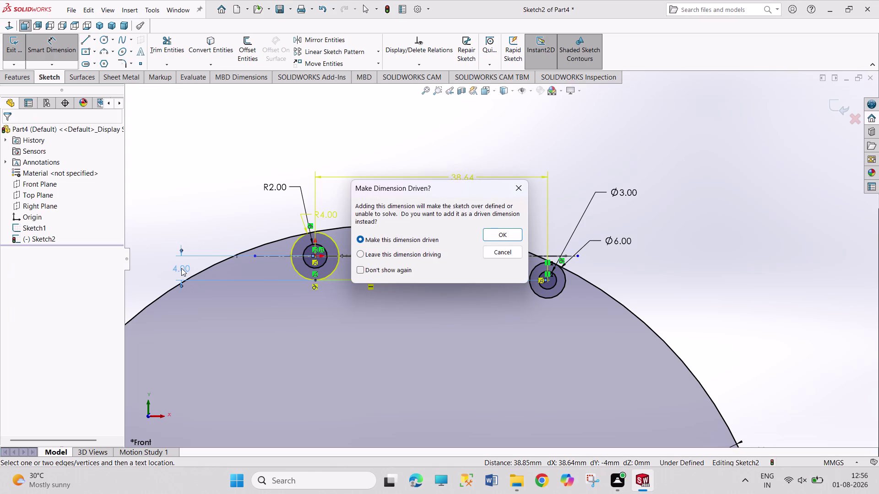
click(514, 190)
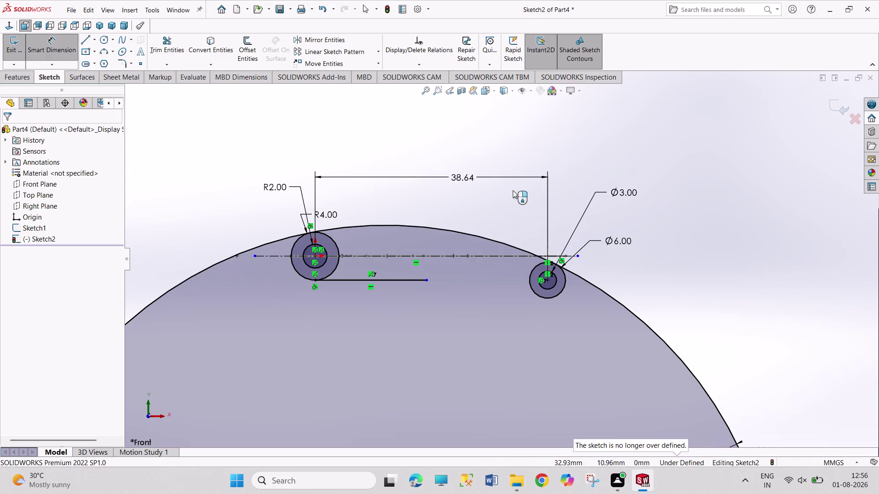
Select the large R65 outer arc for deletion.
right_click(379, 135)
click(393, 167)
right_click(389, 226)
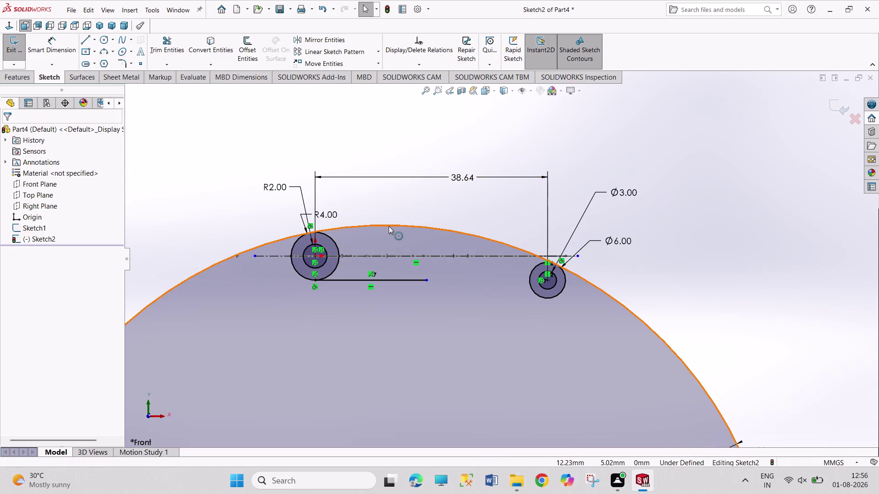
click(422, 360)
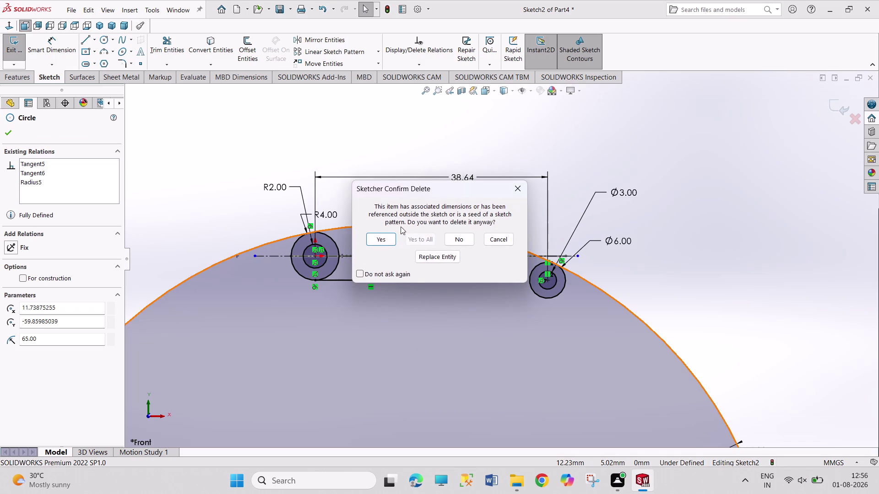
Confirm deleting the R65 arc, then try and cancel a vertical 4.00 dimension.
click(381, 233)
right_drag(426, 149, 416, 98)
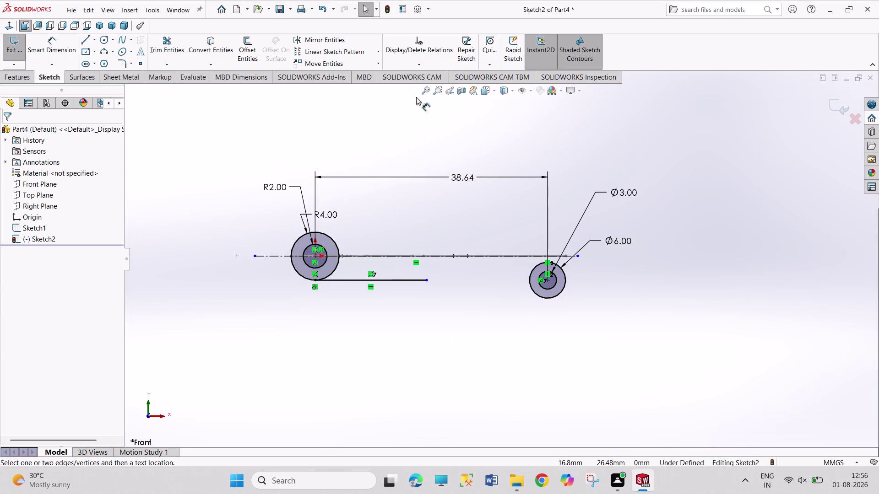
drag(315, 257, 334, 273)
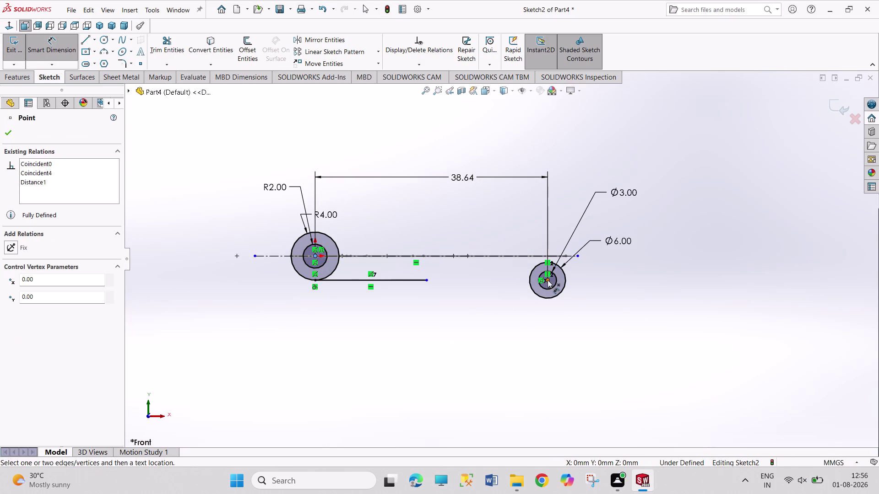
click(548, 280)
click(240, 271)
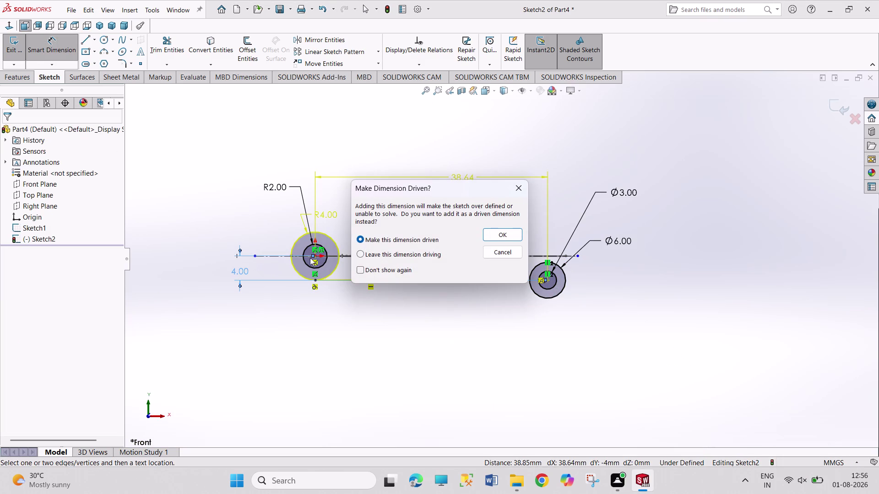
click(520, 186)
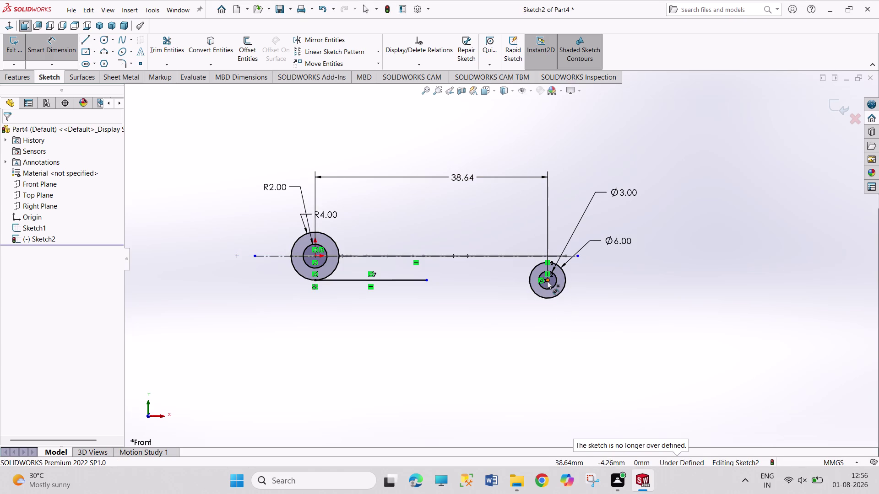
drag(547, 281, 548, 308)
click(492, 319)
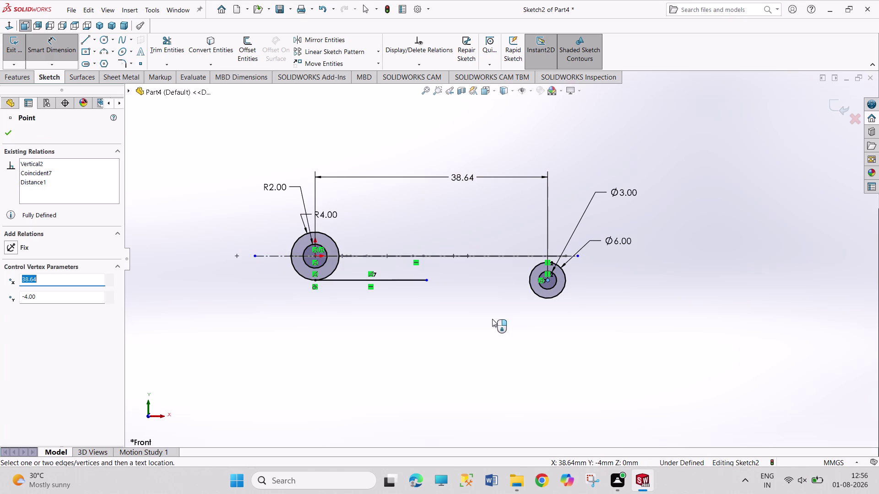
Inspect the over-defined sketch and close the sketch error report.
scroll(down, 3)
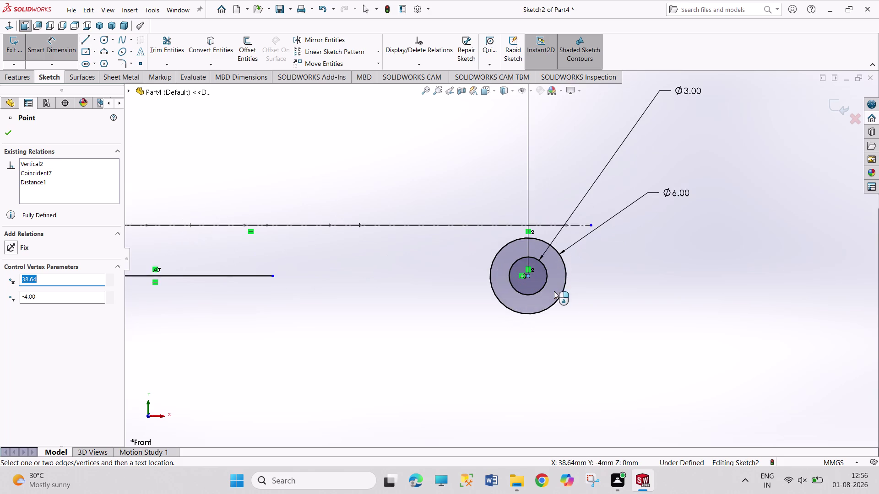
scroll(down, 3)
right_click(474, 245)
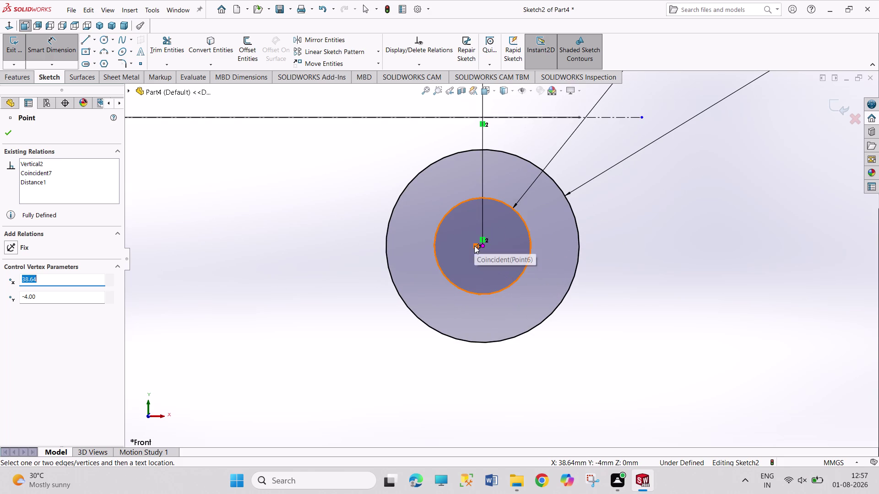
right_click(474, 246)
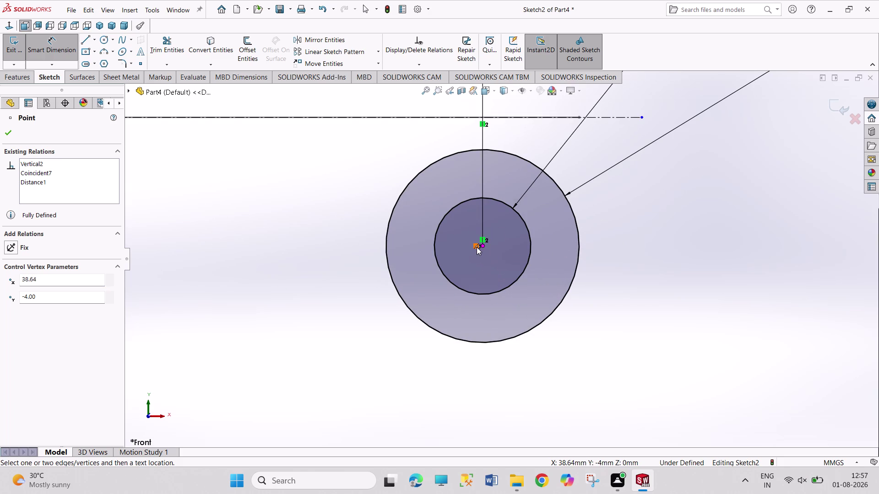
right_click(477, 247)
double_click(312, 275)
click(15, 46)
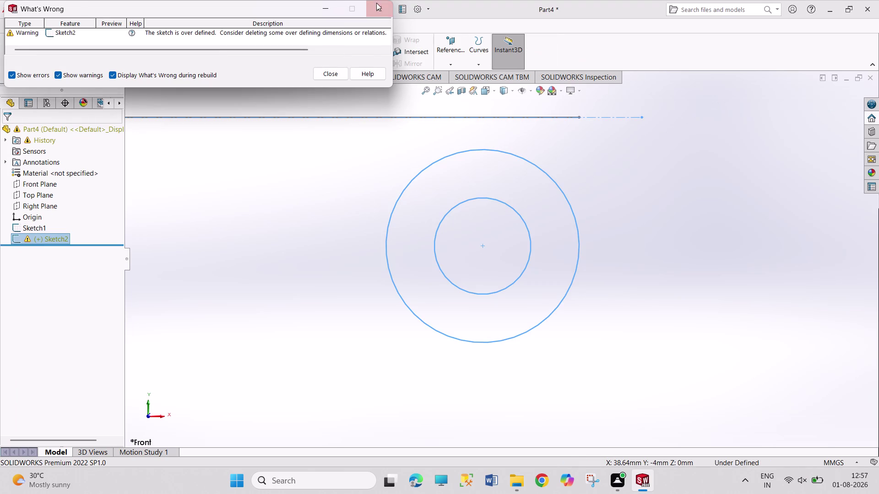
click(377, 7)
Undo back into editing and clear the conflicting relation at the right hole centre.
scroll(up, 3)
scroll(up, 3)
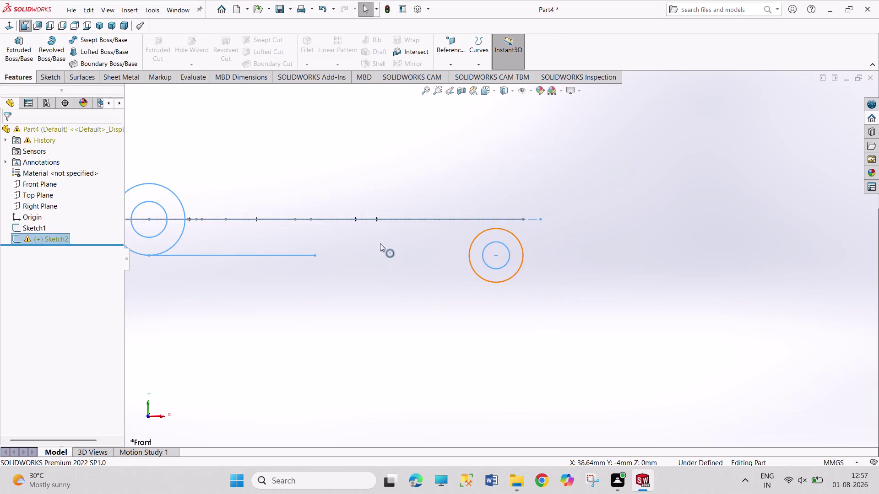
scroll(up, 3)
key(ctrl+z)
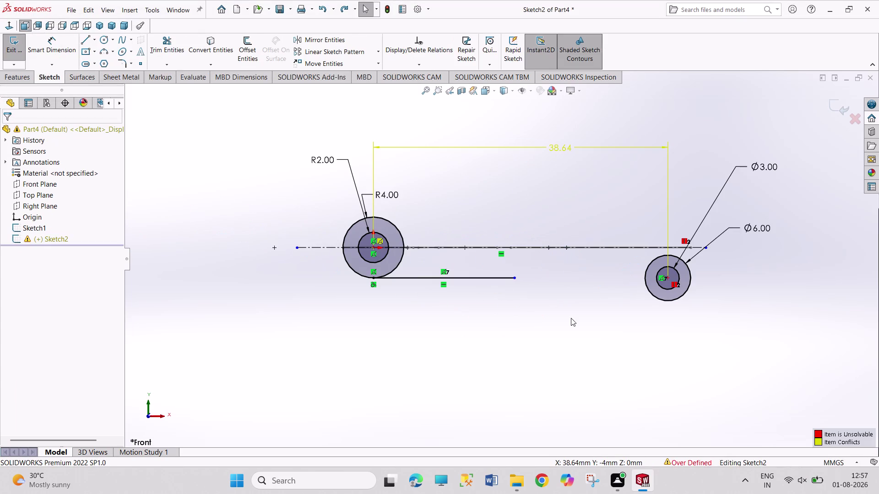
scroll(down, 3)
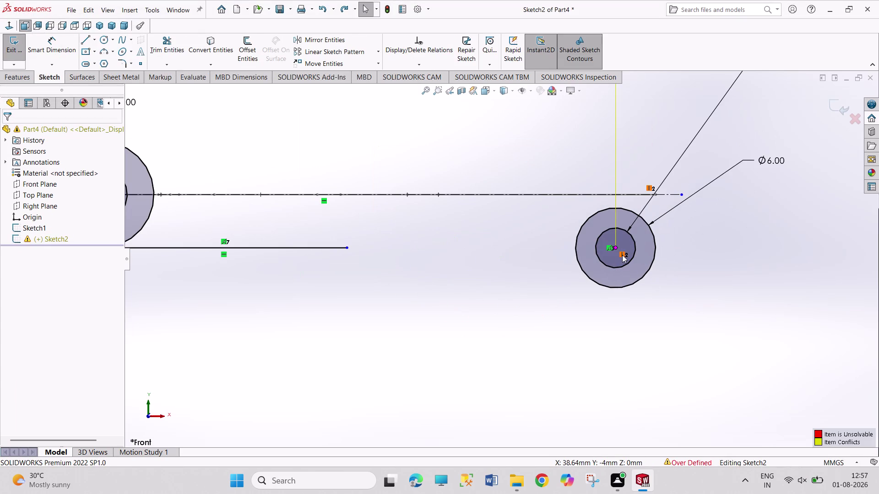
right_click(622, 255)
click(649, 383)
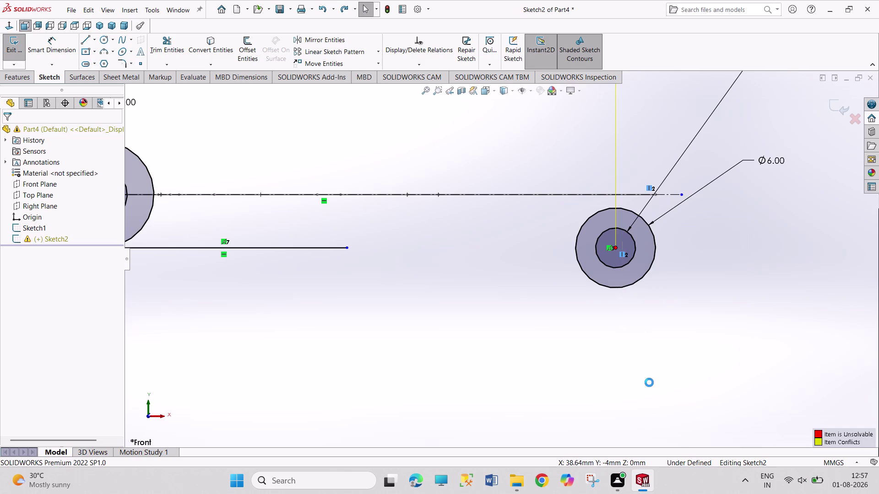
scroll(up, 3)
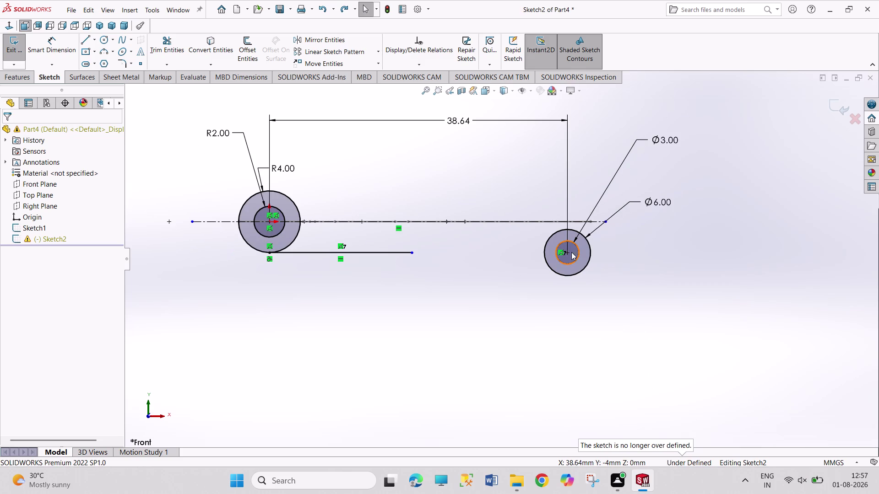
drag(568, 252, 567, 276)
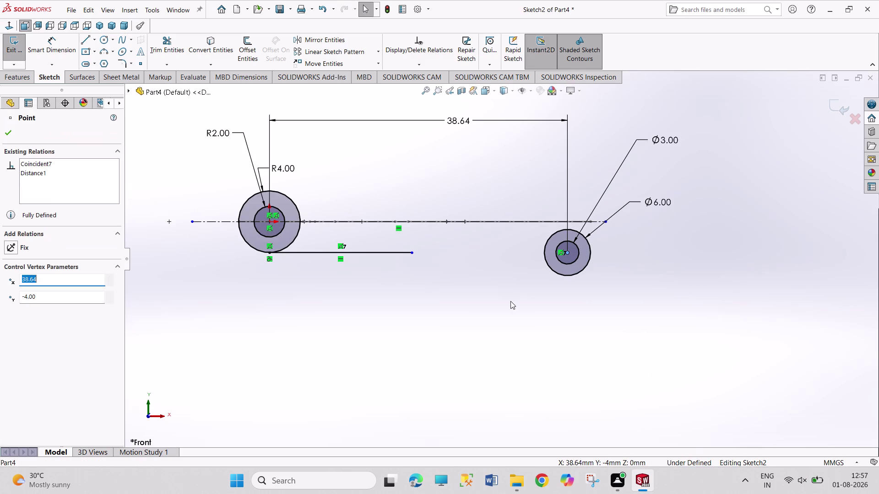
right_click(380, 253)
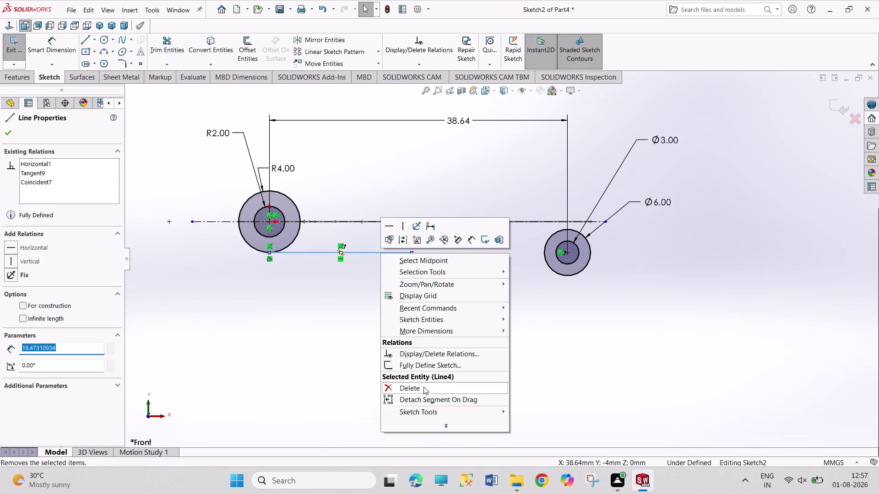
Delete the lower horizontal line and drag the right circles further down.
click(424, 391)
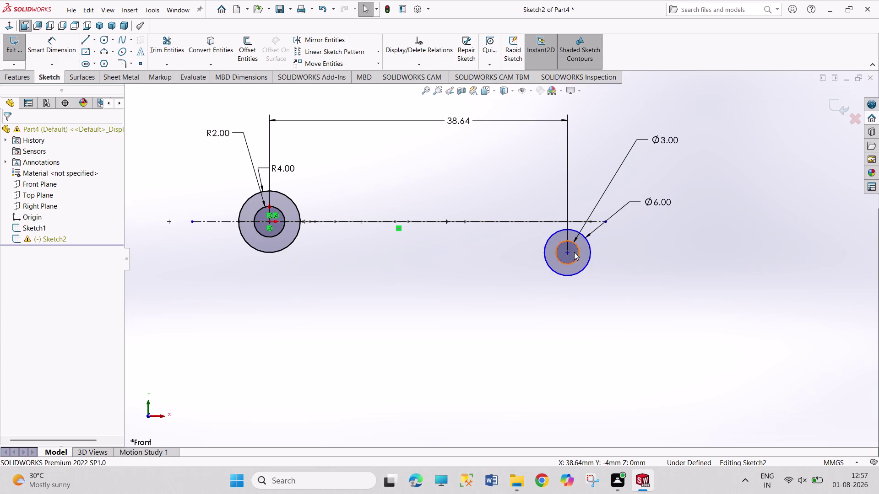
drag(567, 252, 566, 278)
right_drag(616, 307, 617, 251)
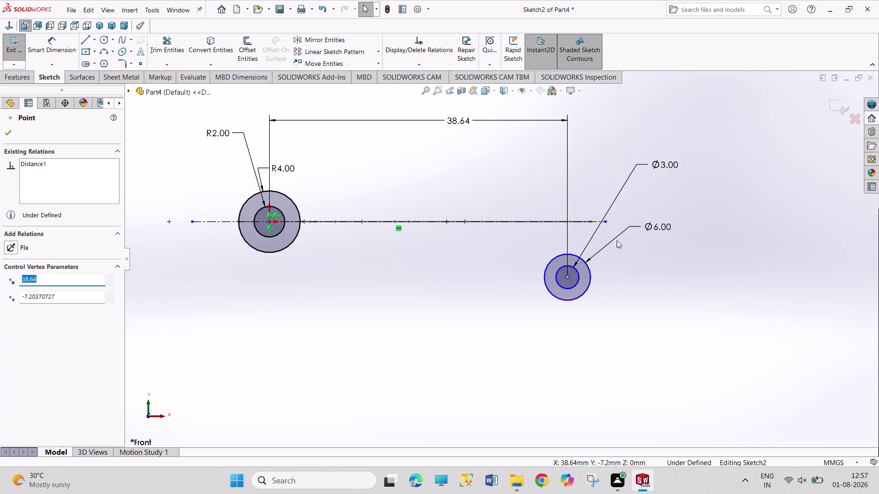
right_drag(617, 250, 617, 211)
Dimension the right circles' vertical offset as 5.61 mm and exit Sketch2.
click(270, 221)
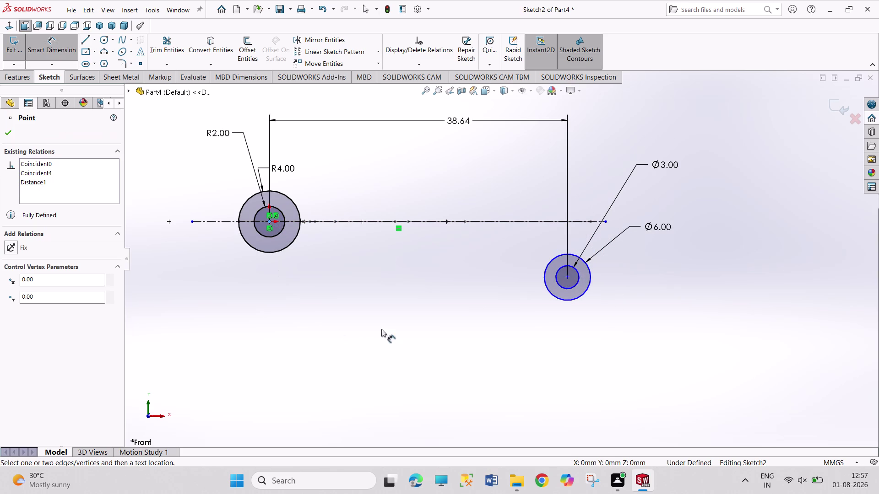
click(568, 278)
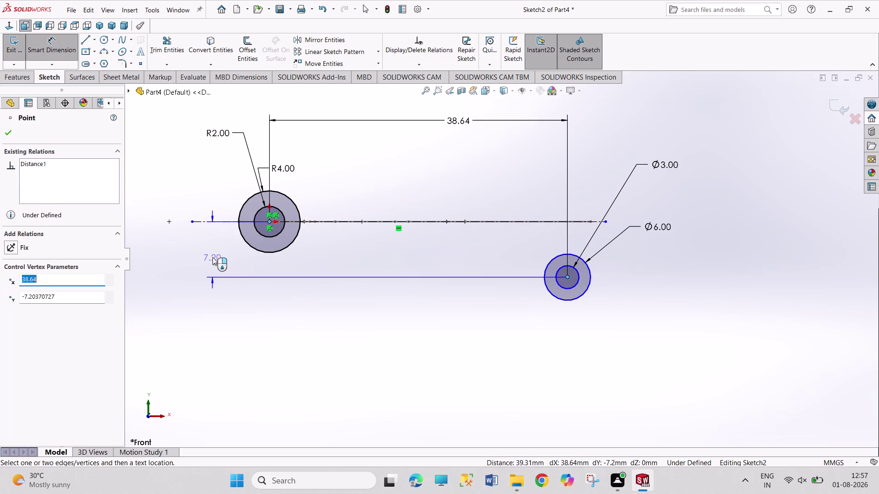
click(212, 257)
text(5.61)
key(Return)
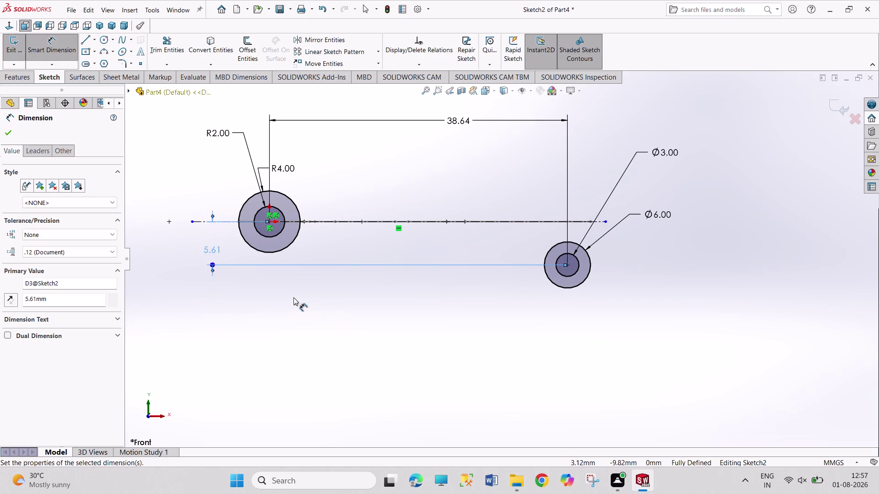
right_click(309, 319)
click(328, 346)
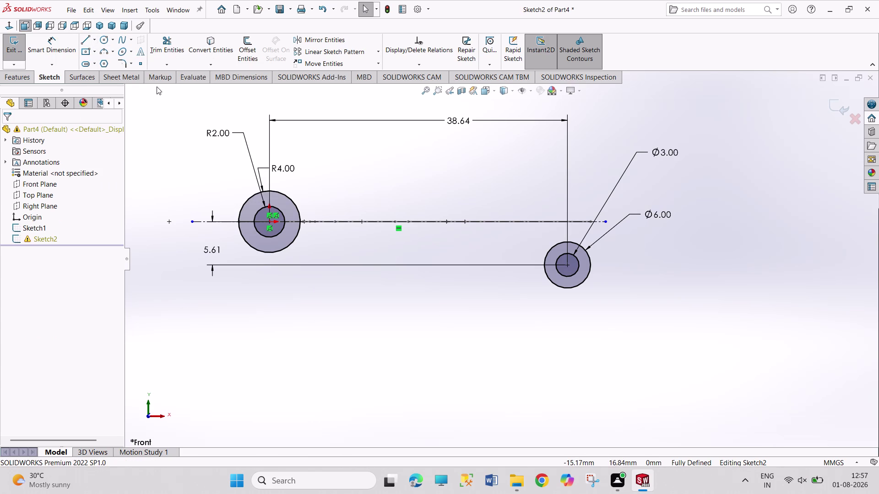
click(388, 15)
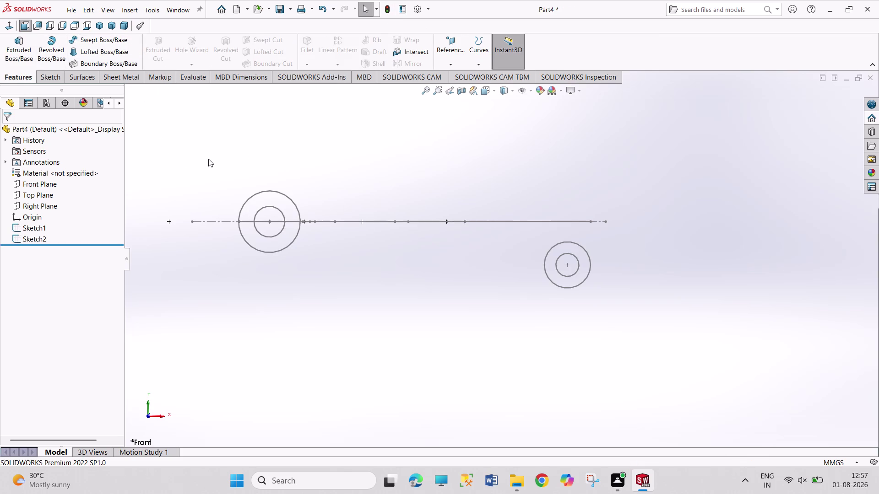
Draw a horizontal line segment followed by a sloping segment ending near the right circle.
key(ctrl+z)
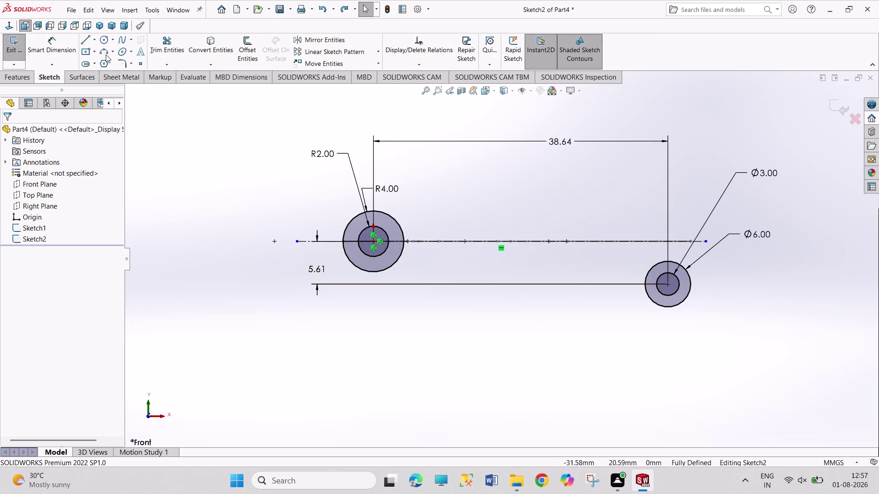
click(86, 40)
scroll(down, 3)
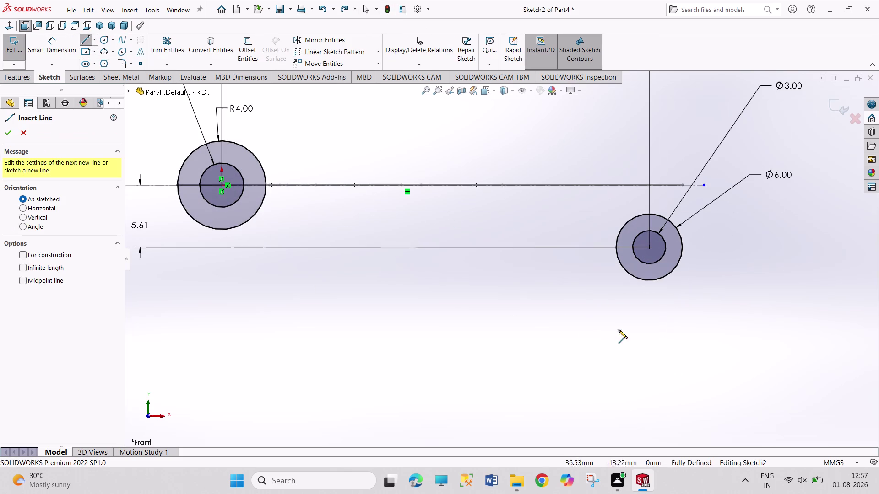
click(234, 235)
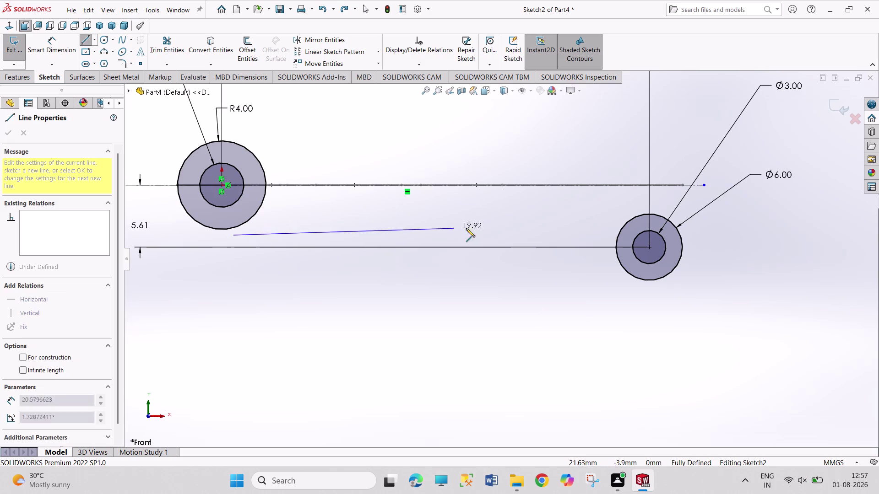
click(484, 237)
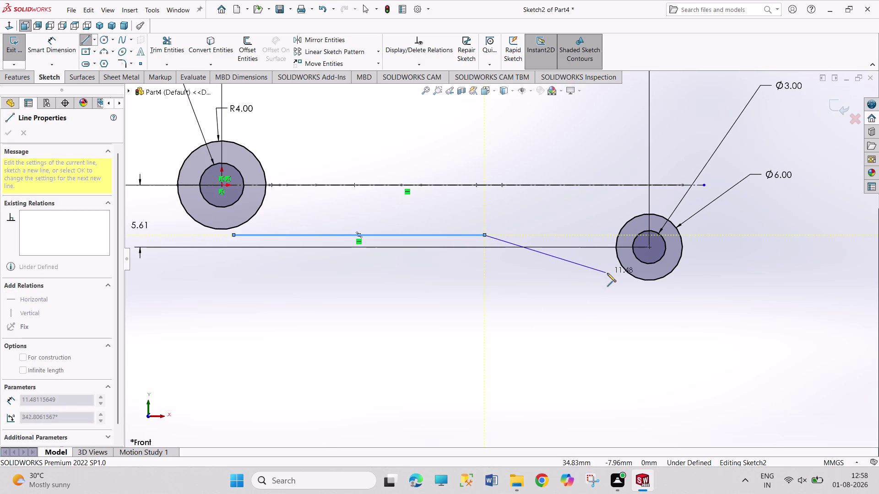
click(630, 281)
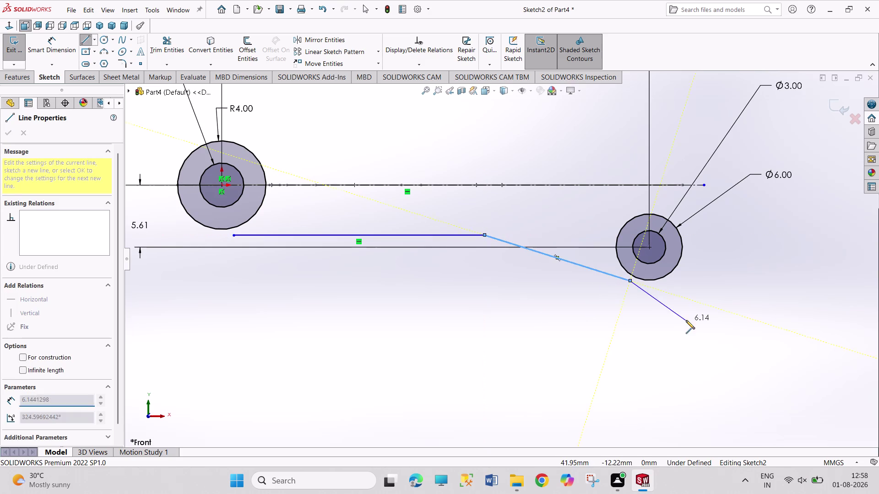
right_click(686, 321)
click(689, 326)
Make the sloping line's endpoint coincident with the right Ø6 circle.
click(631, 283)
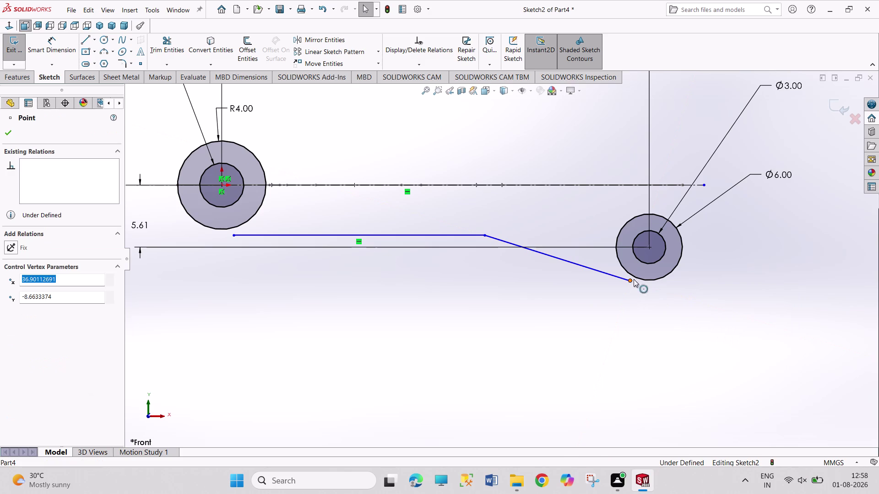
click(635, 277)
click(677, 234)
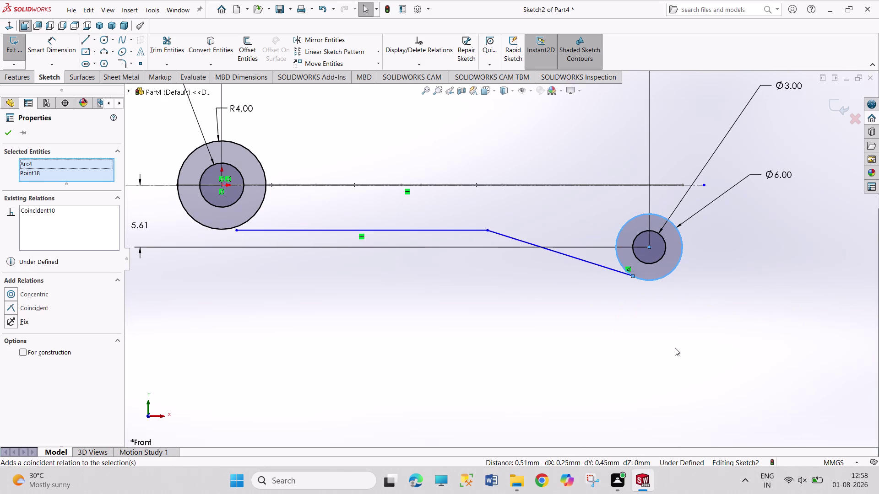
click(675, 352)
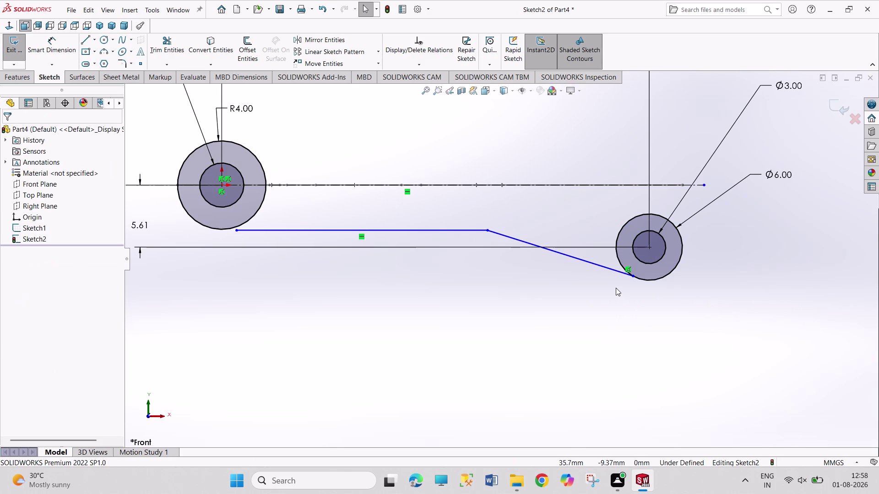
Make the horizontal line tangent to the left outer circle.
click(237, 232)
click(229, 230)
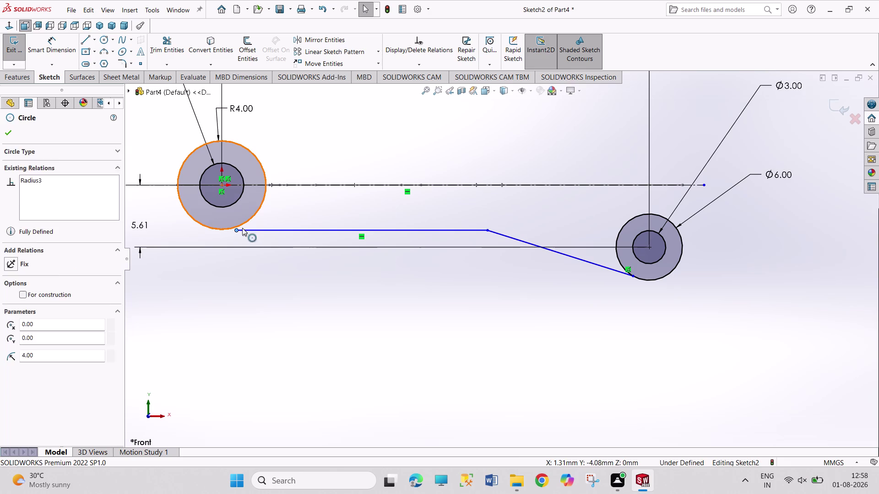
click(270, 191)
click(266, 314)
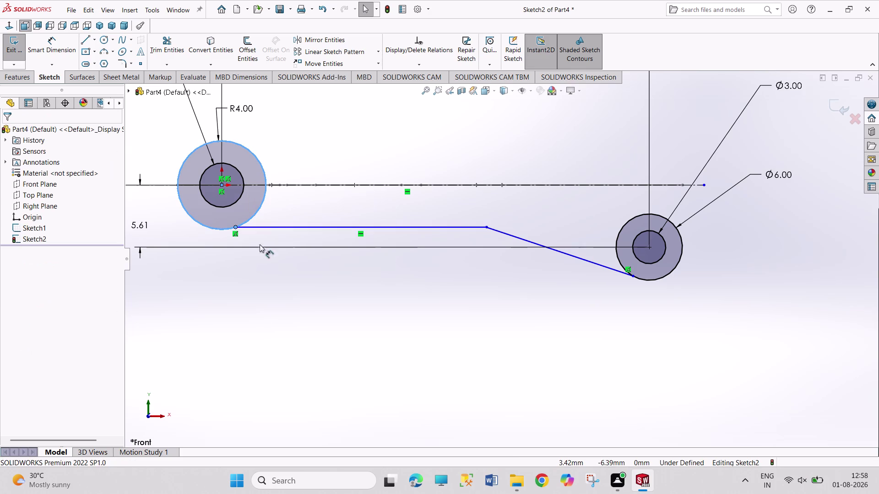
click(259, 229)
click(253, 217)
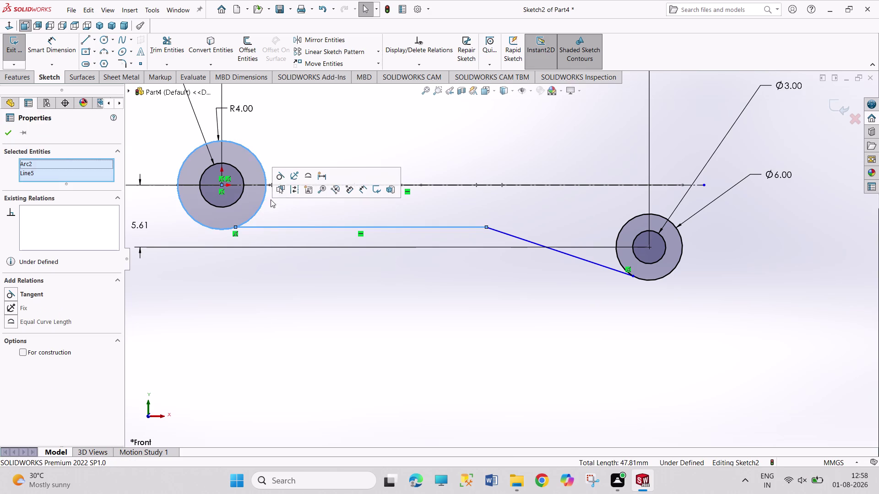
click(284, 177)
click(299, 285)
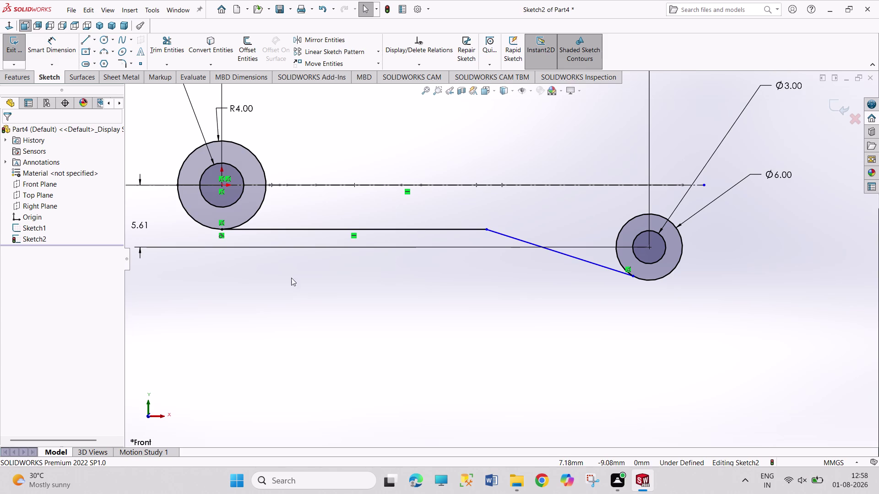
Draw a new small circle below the lines between the bosses and begin dimensioning it.
drag(123, 62, 128, 72)
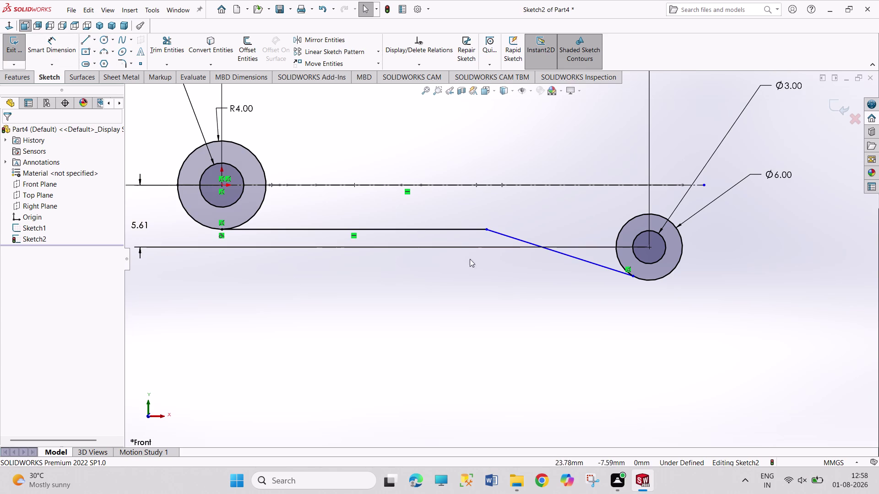
click(462, 232)
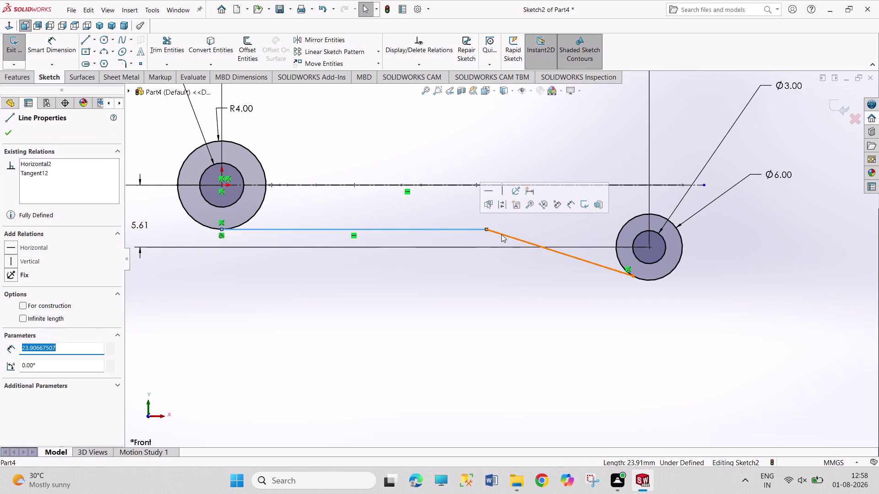
click(501, 235)
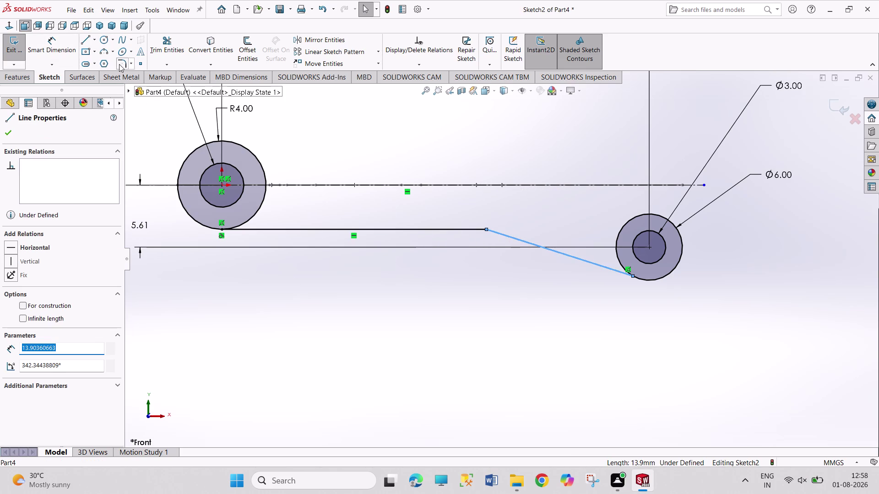
drag(103, 41, 109, 51)
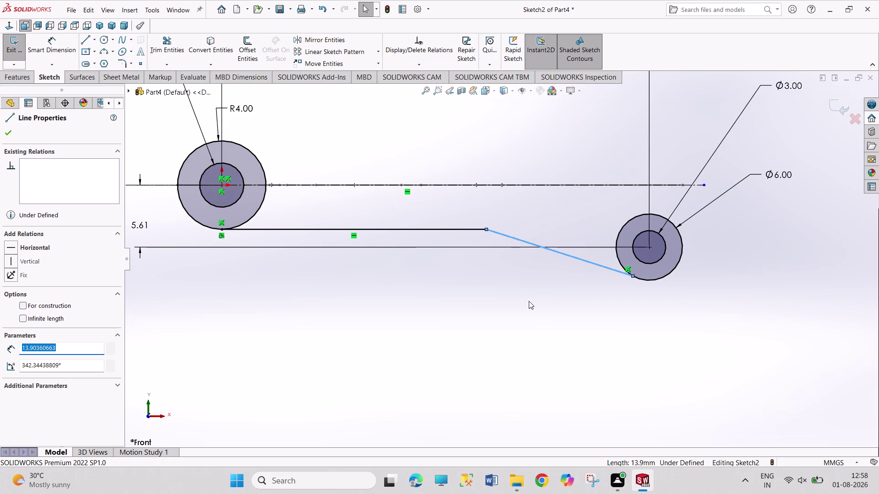
click(468, 273)
click(102, 39)
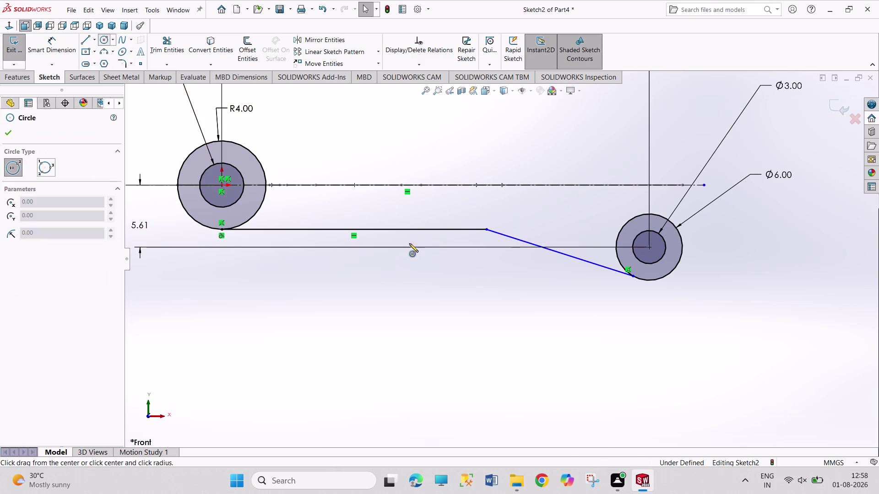
click(457, 267)
click(464, 284)
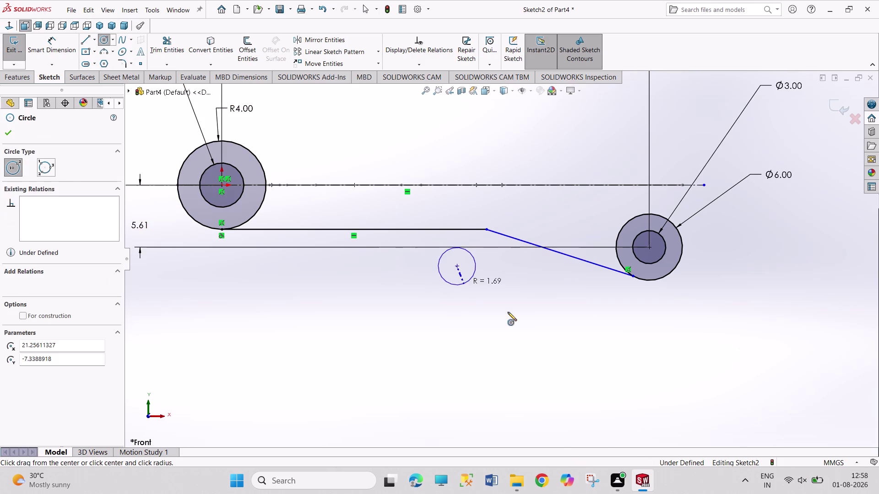
right_drag(526, 325, 527, 253)
click(473, 277)
Set the new circle's diameter to 24 mm.
click(504, 301)
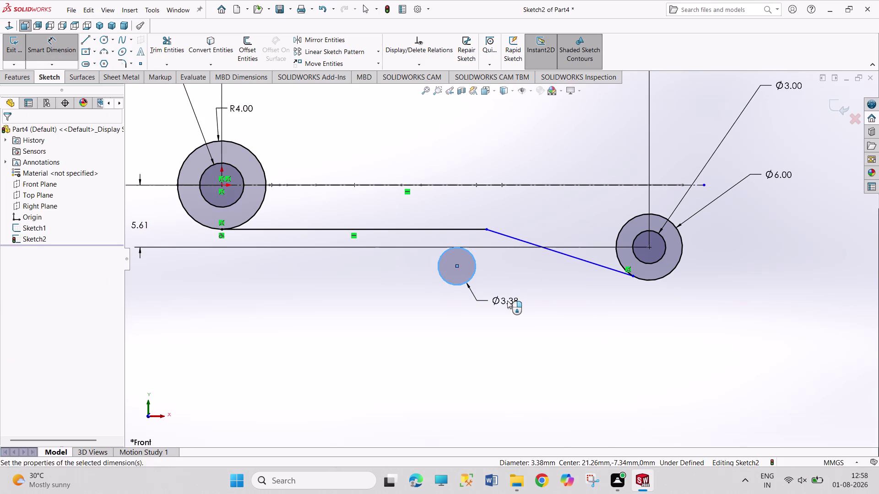
text(24)
key(Return)
right_click(650, 324)
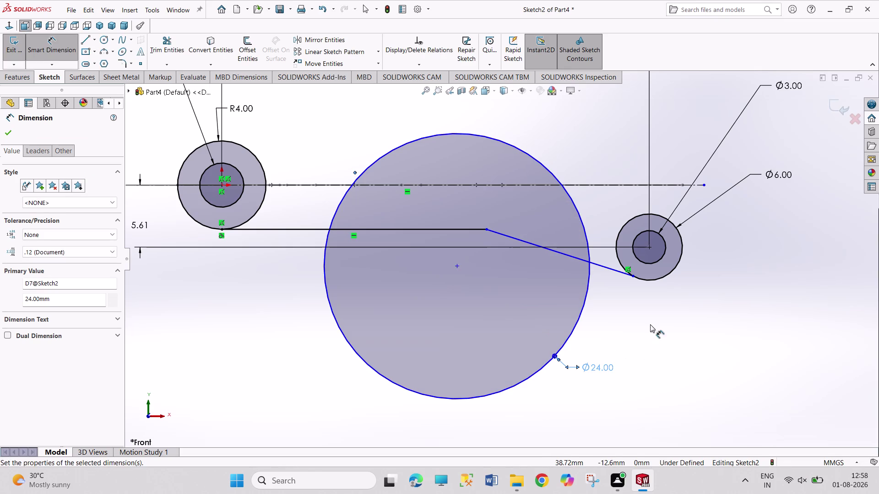
drag(661, 356, 658, 352)
drag(455, 266, 456, 372)
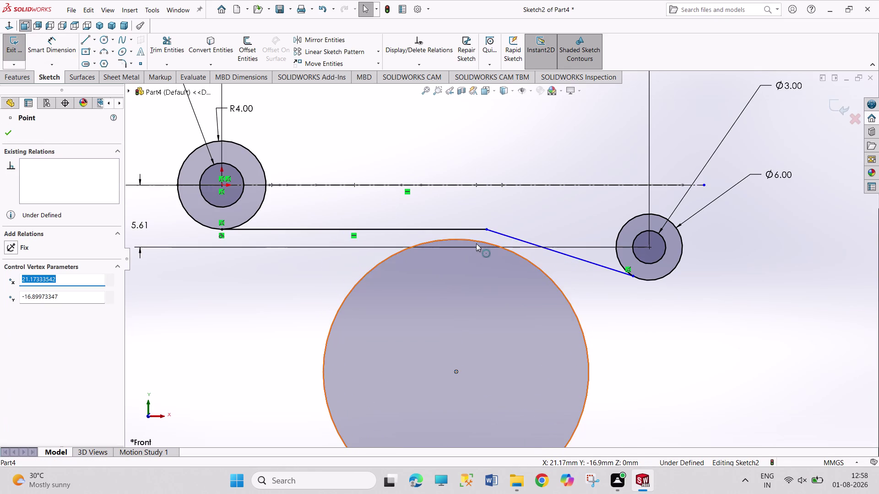
Add Tangent relations between the Ø24 circle and the straight edge and slanted line.
click(621, 313)
click(464, 238)
click(464, 229)
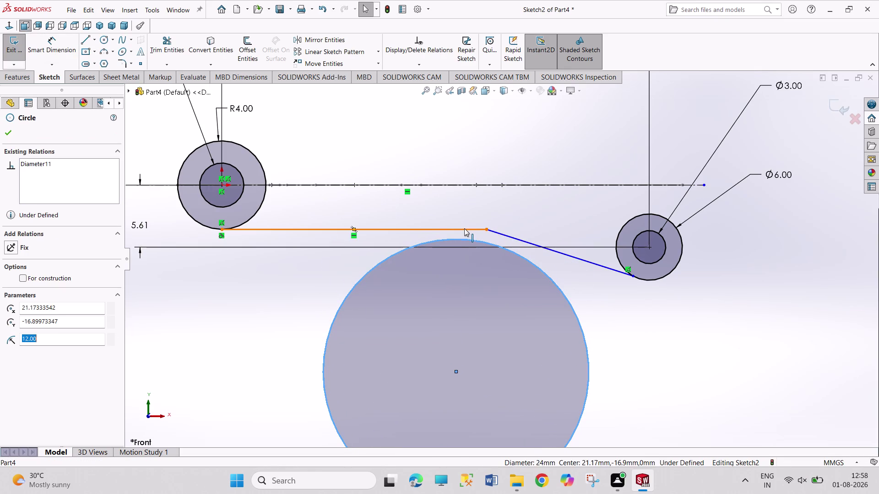
click(37, 296)
click(191, 355)
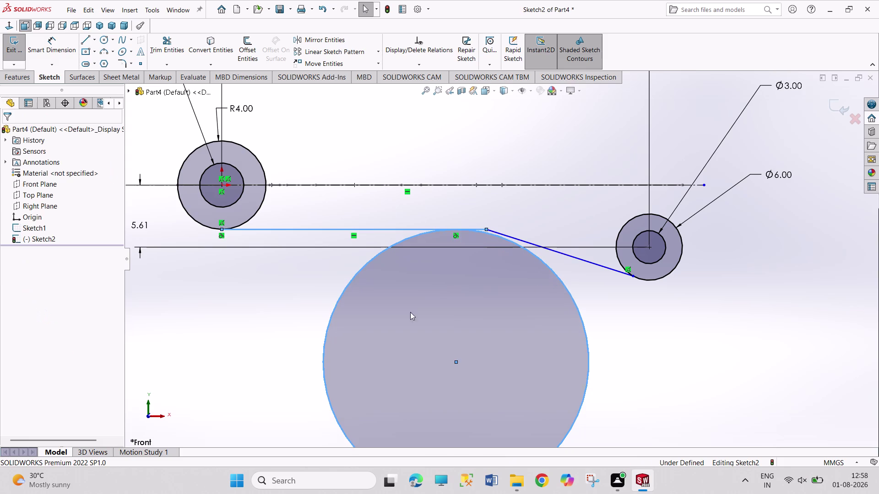
click(547, 268)
drag(551, 251, 546, 251)
click(34, 297)
click(133, 376)
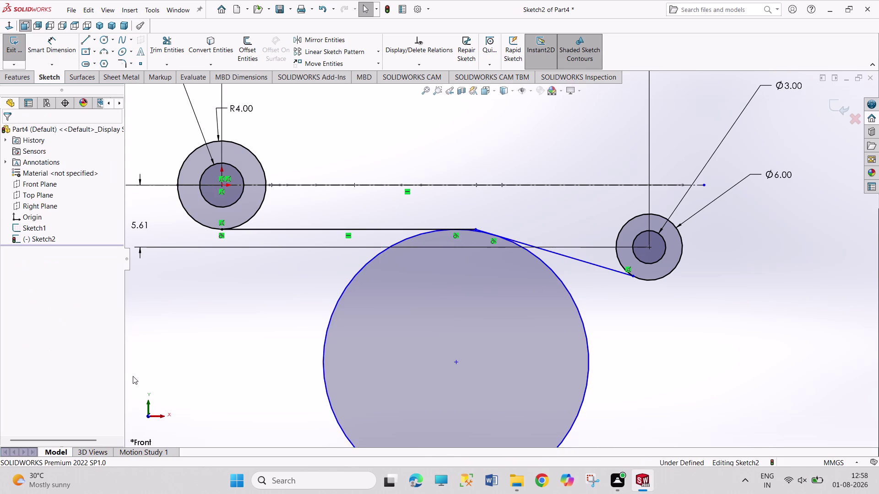
scroll(down, 3)
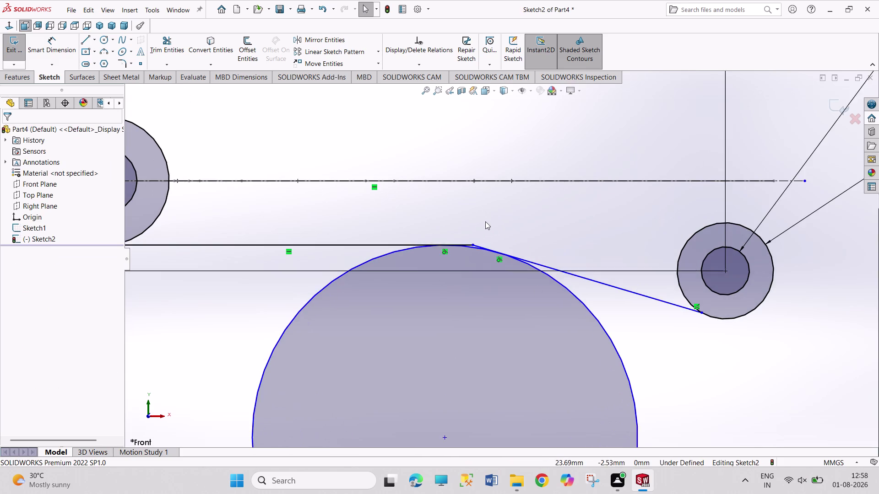
scroll(down, 3)
Trim off the overhanging line end and the unwanted part of the 24 mm circle.
click(164, 47)
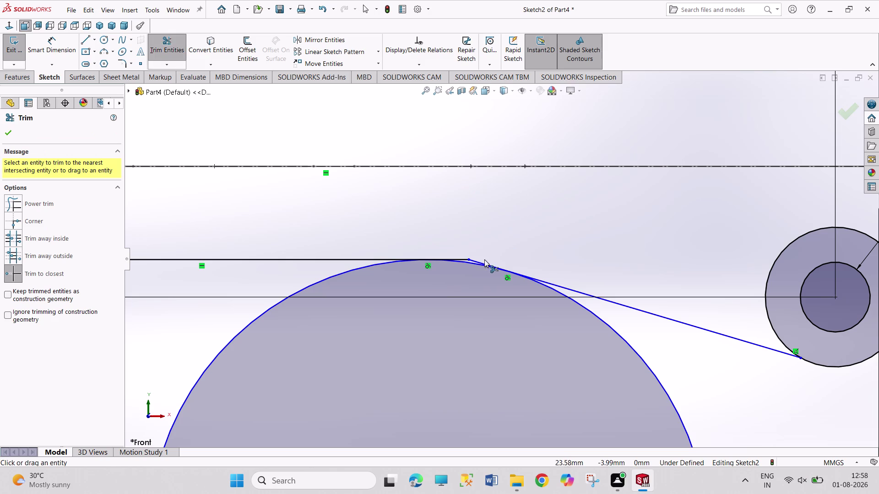
click(478, 260)
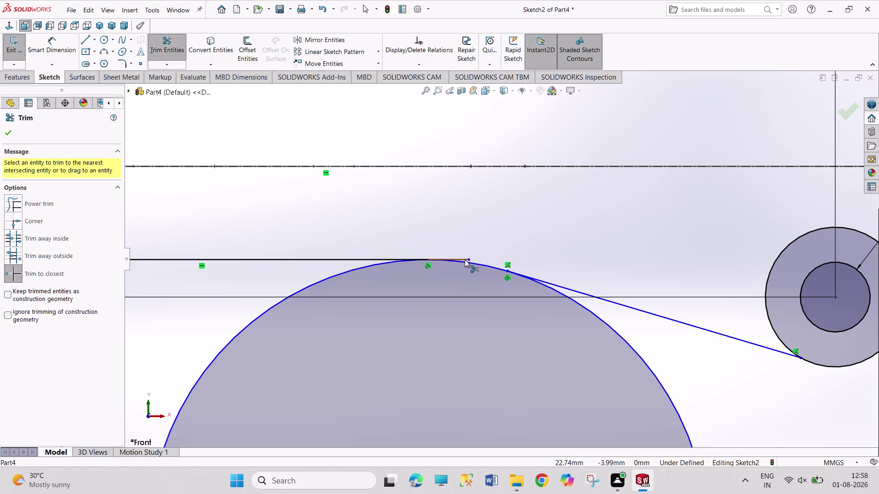
click(464, 259)
scroll(up, 3)
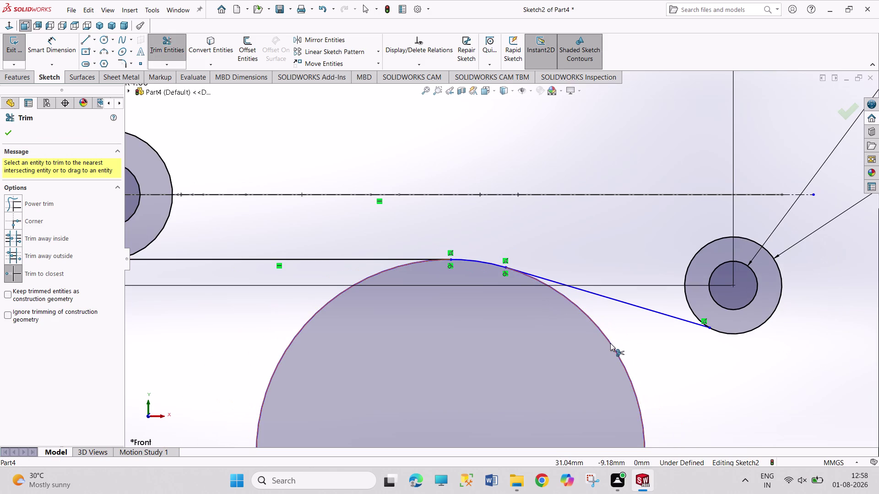
click(611, 343)
right_click(569, 333)
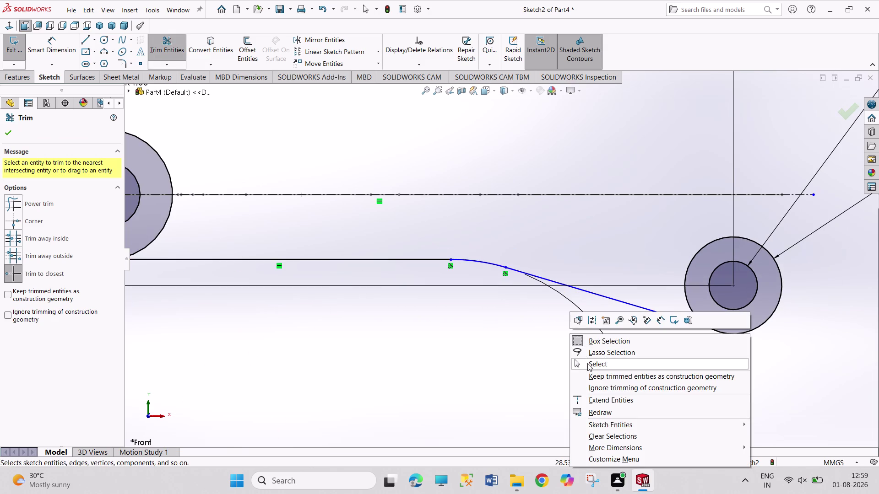
click(588, 363)
Reattach the Ø24 dimension to the short arc as R12 and position it beside the arc.
scroll(up, 3)
scroll(up, 3)
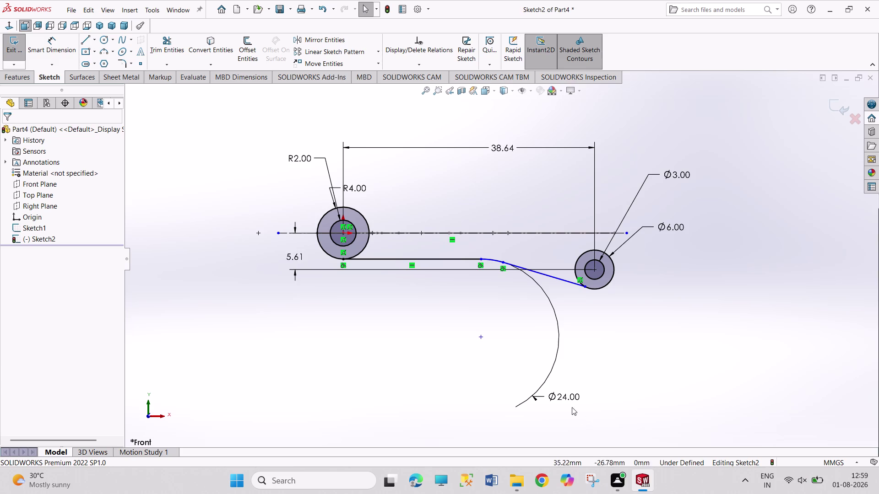
right_click(567, 396)
click(572, 220)
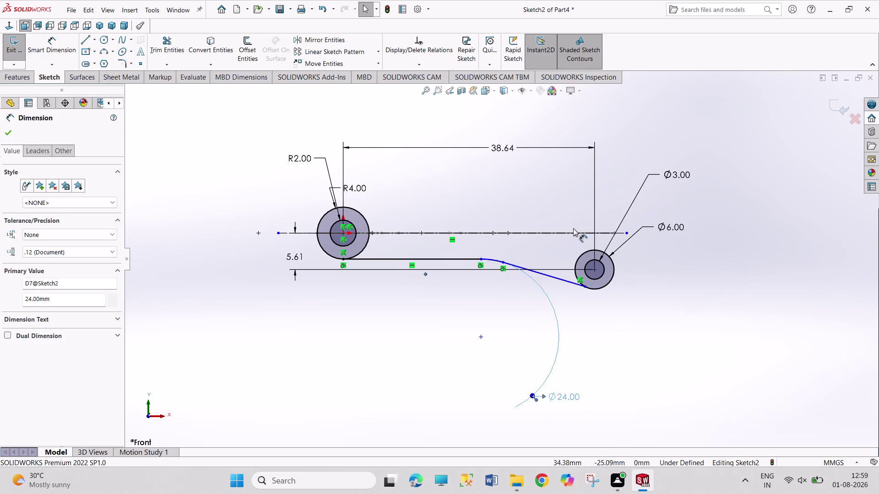
drag(562, 397, 500, 264)
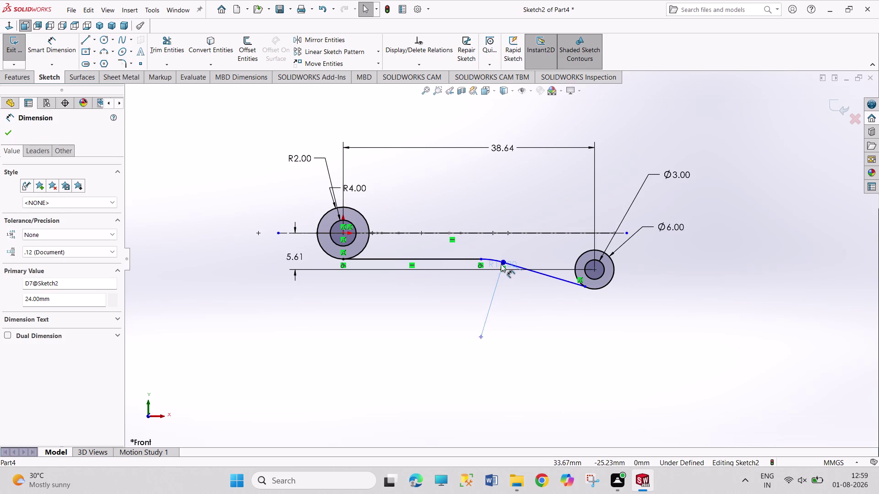
drag(499, 264, 498, 263)
click(563, 336)
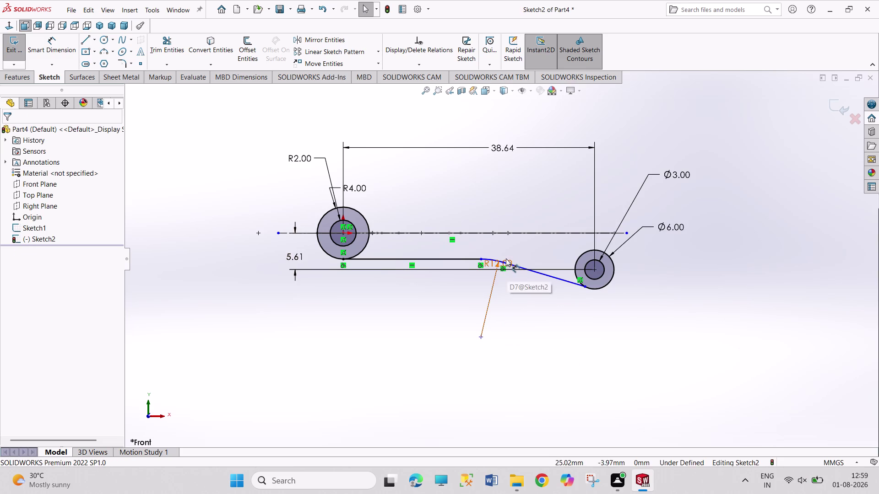
drag(505, 258, 509, 252)
click(536, 341)
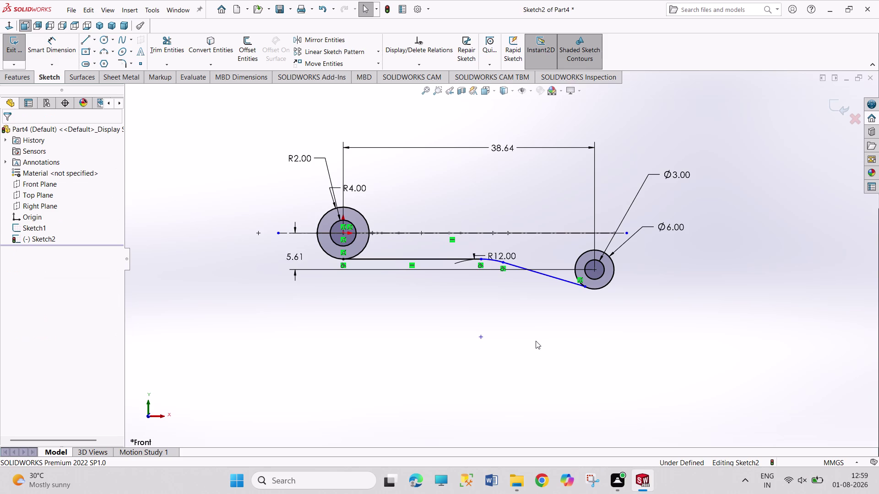
right_drag(544, 343, 536, 198)
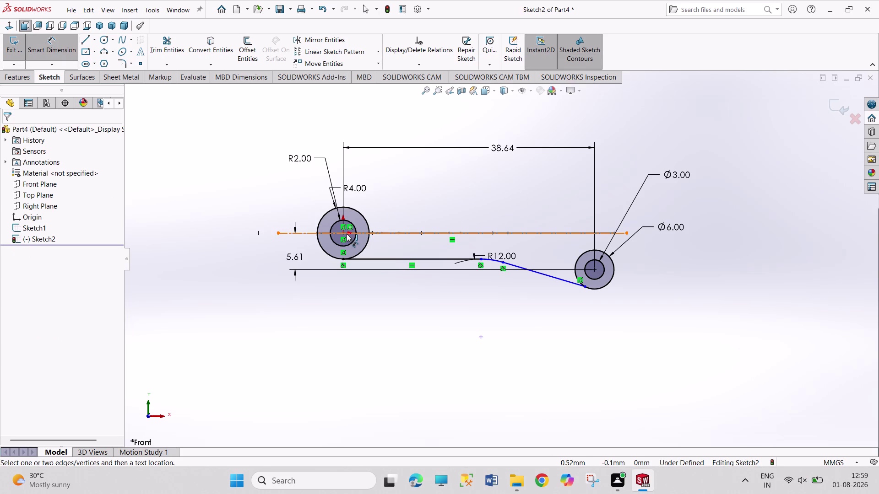
Clear the conflict and dimension the straight edge's distance from the origin.
drag(344, 233, 345, 241)
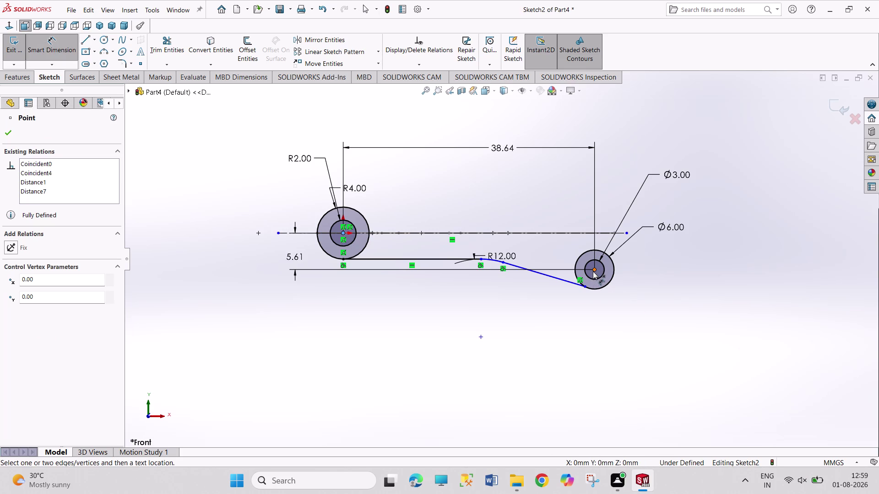
click(593, 271)
key(Escape)
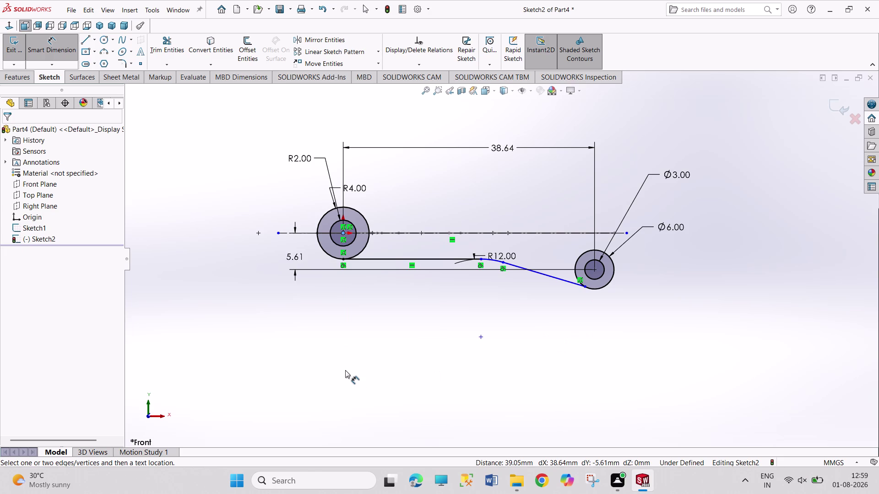
right_drag(345, 370, 337, 269)
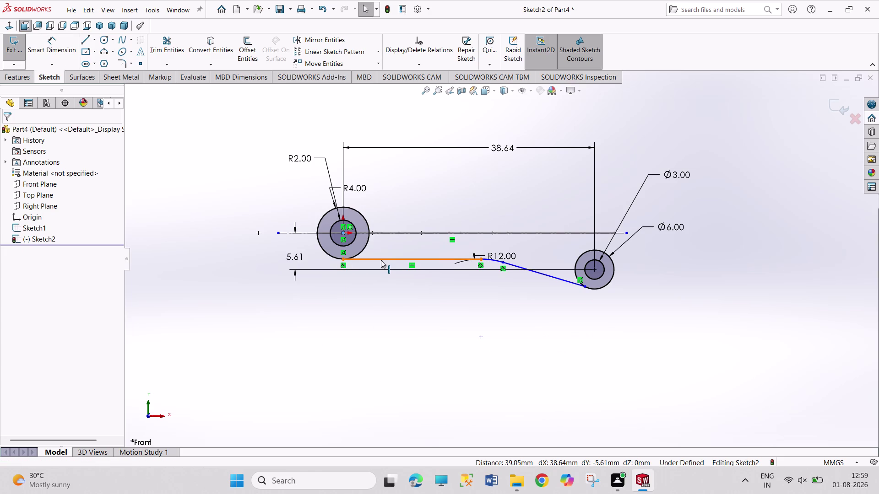
right_drag(341, 334, 348, 229)
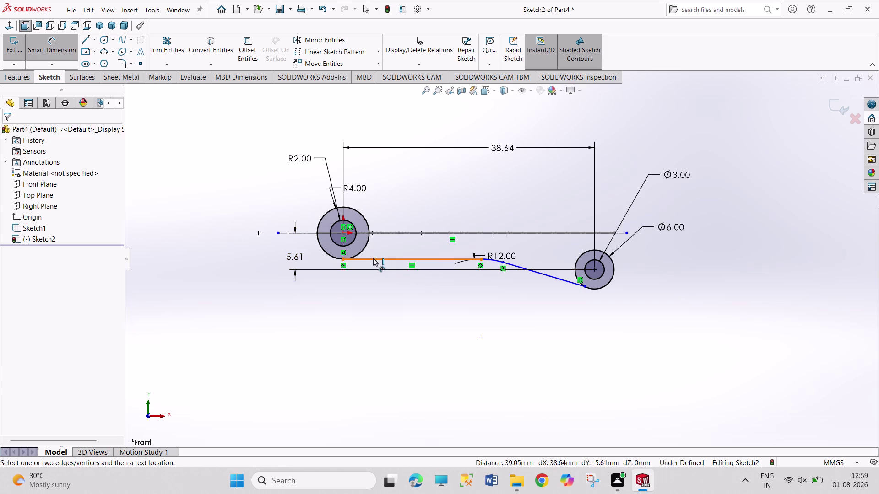
click(373, 258)
click(343, 232)
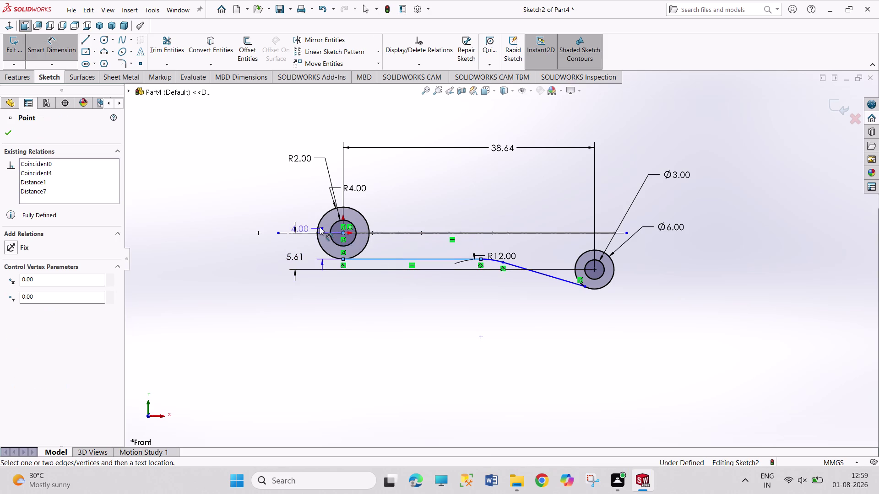
click(306, 209)
click(523, 189)
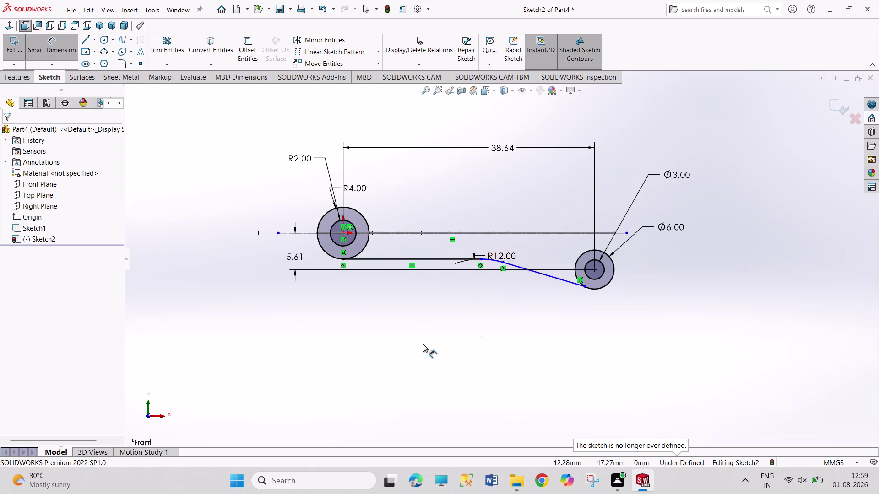
Make the slanted line tangent to the right Ø6 circle.
click(571, 283)
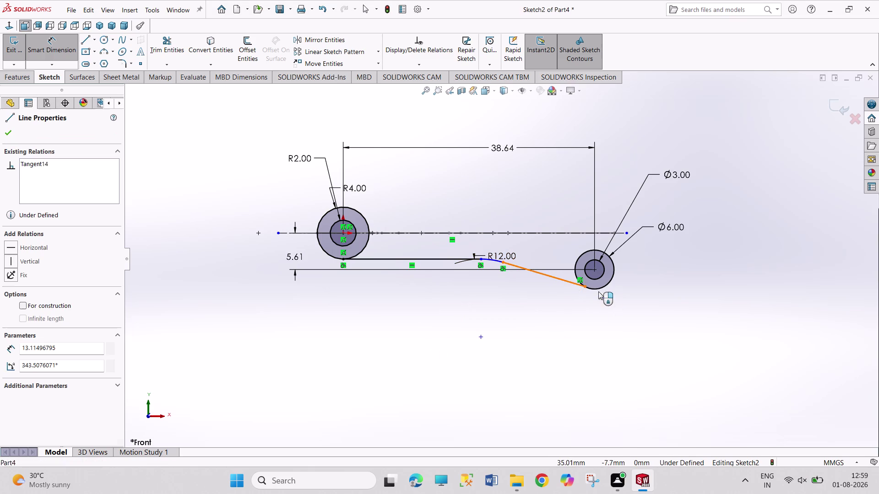
key(Escape)
key(Escape)
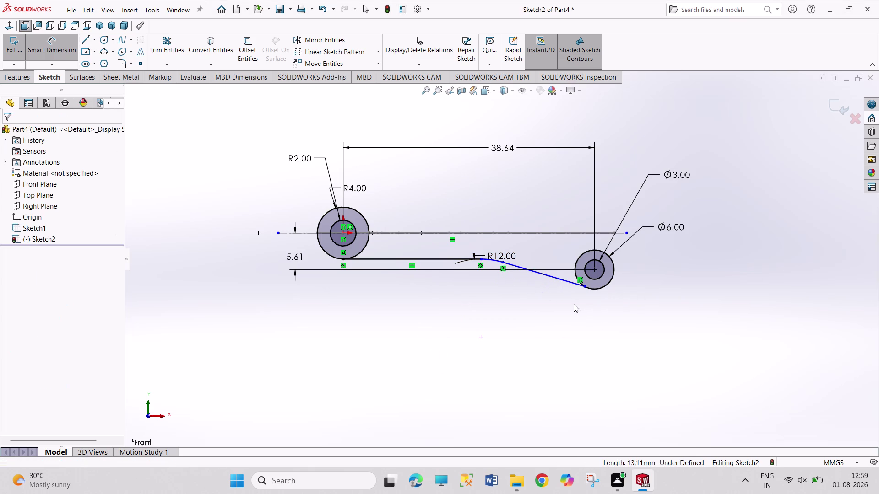
click(568, 283)
click(594, 290)
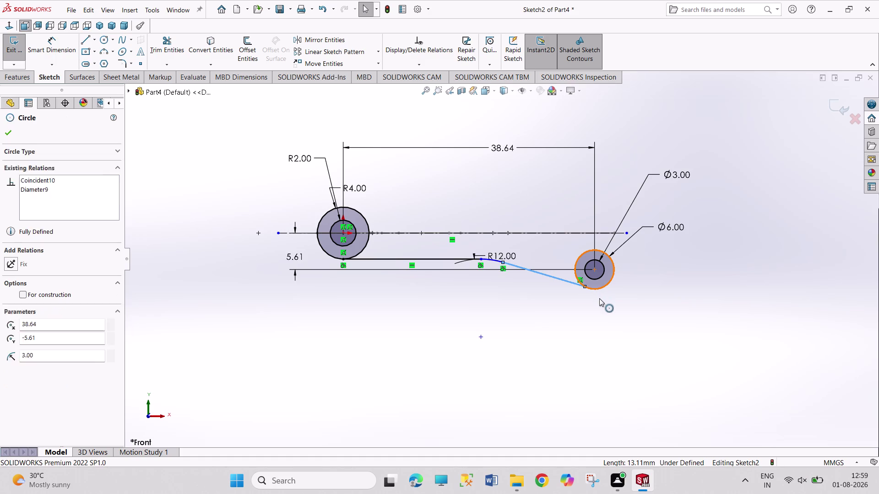
click(622, 252)
click(640, 335)
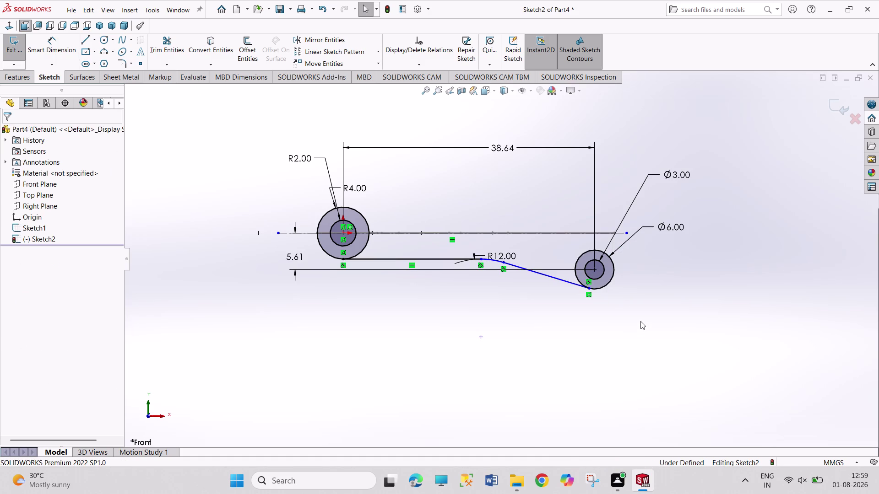
right_drag(538, 410, 544, 381)
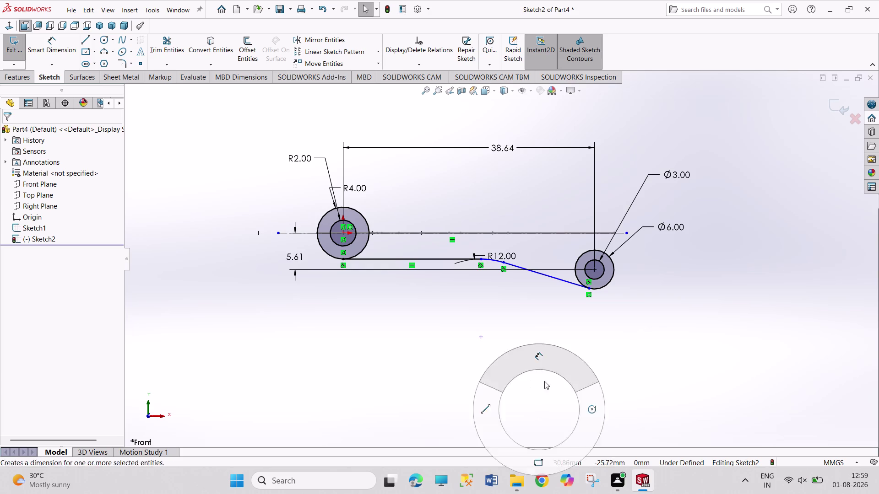
Dimension the slanted line at 35° from the horizontal construction line.
right_drag(544, 381, 534, 279)
click(583, 233)
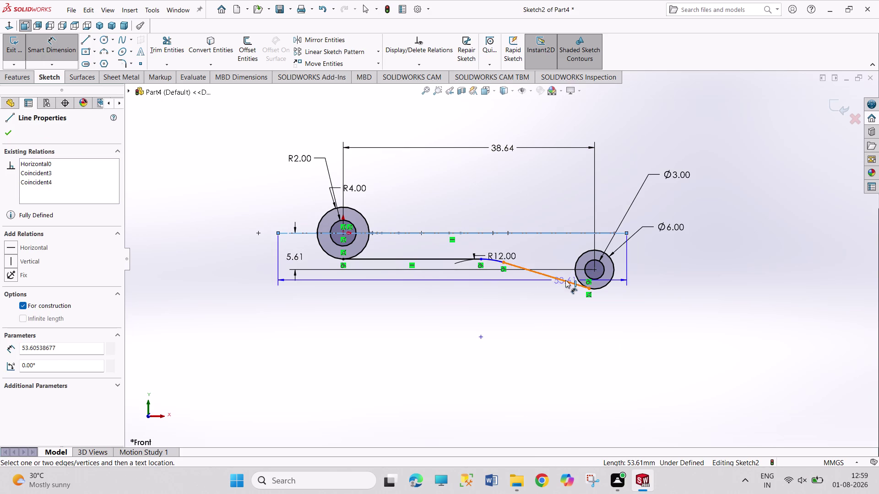
drag(565, 280, 569, 280)
click(650, 293)
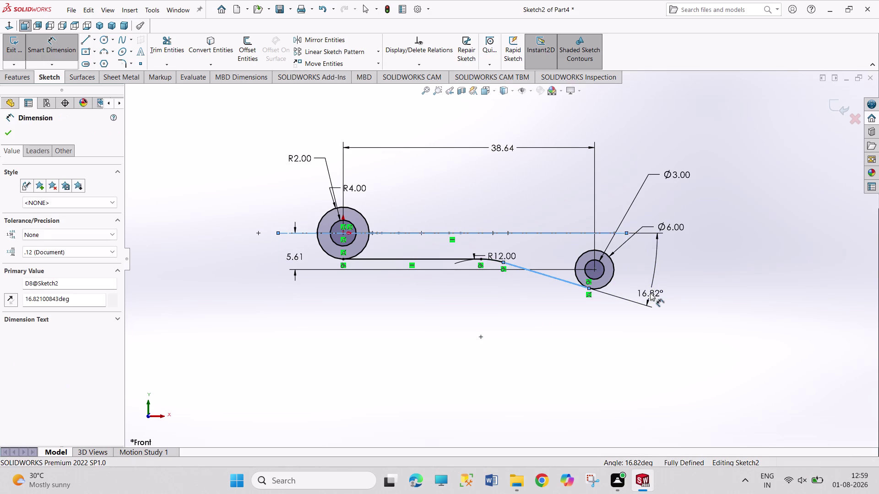
text(35)
key(Return)
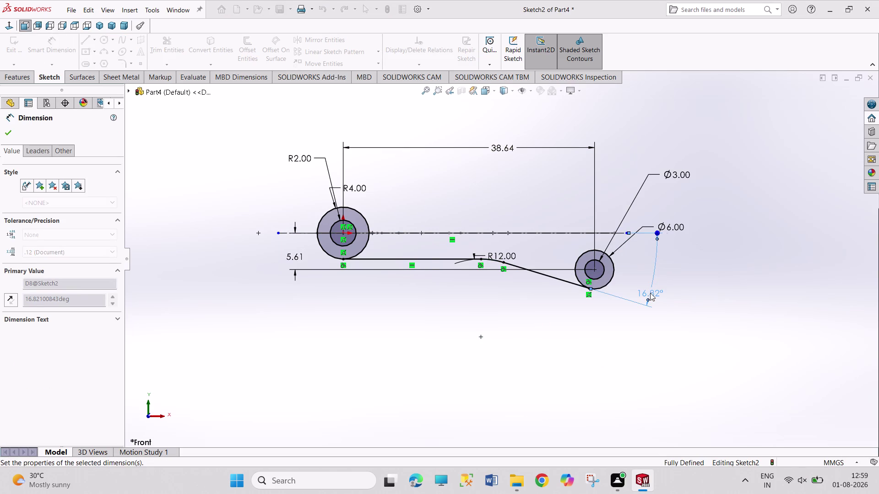
right_click(704, 325)
click(714, 353)
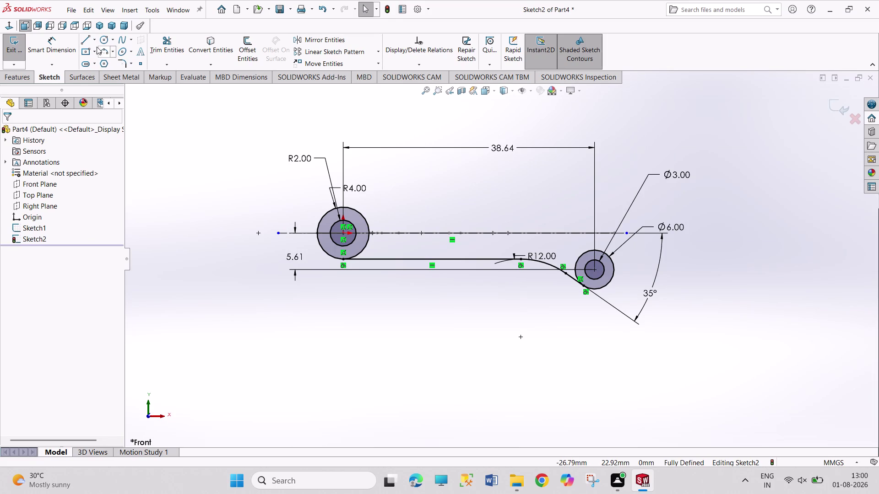
drag(102, 39, 104, 48)
click(434, 309)
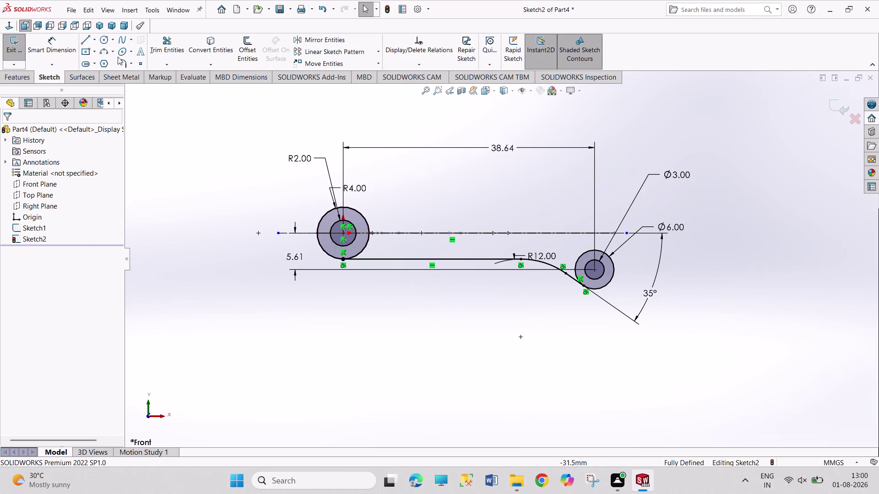
click(106, 40)
drag(416, 292, 417, 296)
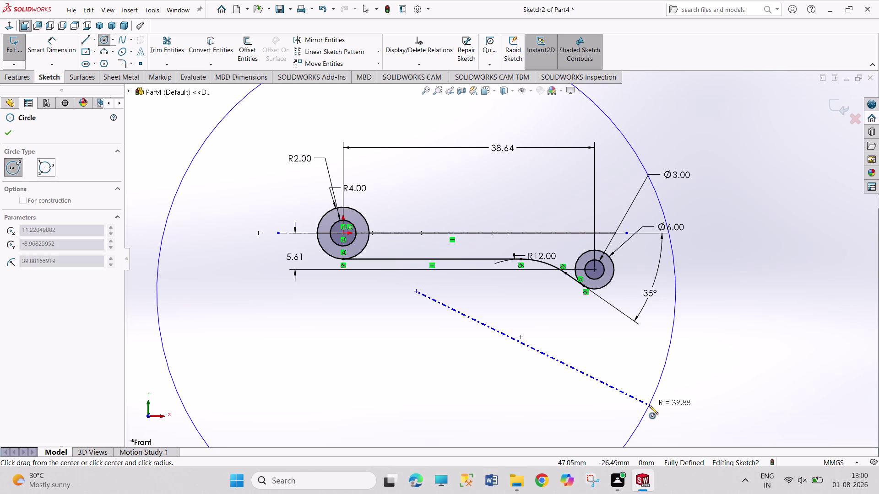
right_click(653, 404)
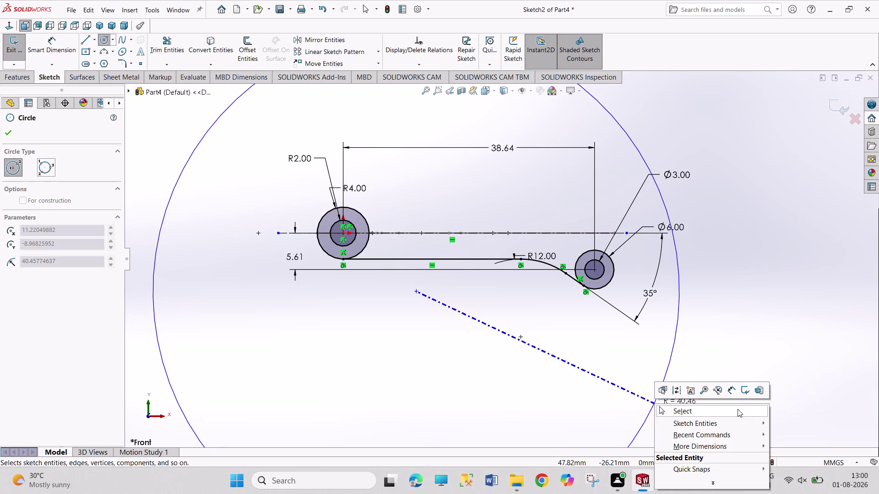
click(719, 407)
right_drag(724, 388, 733, 334)
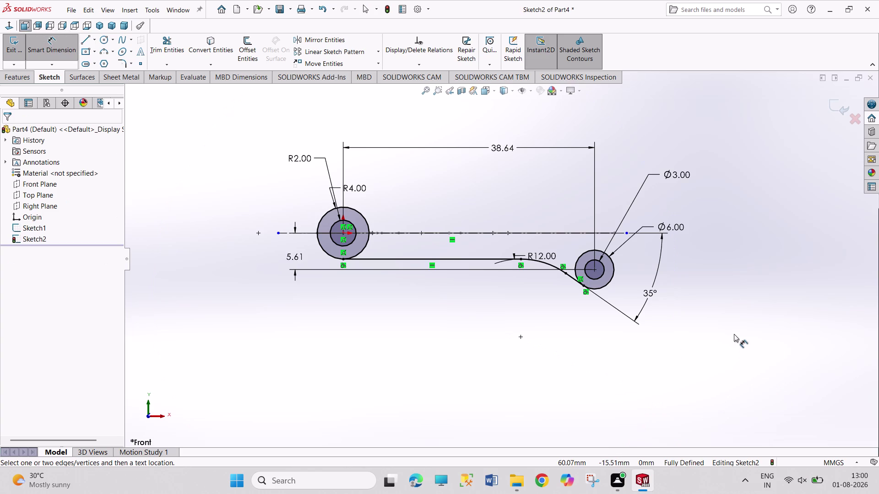
click(101, 36)
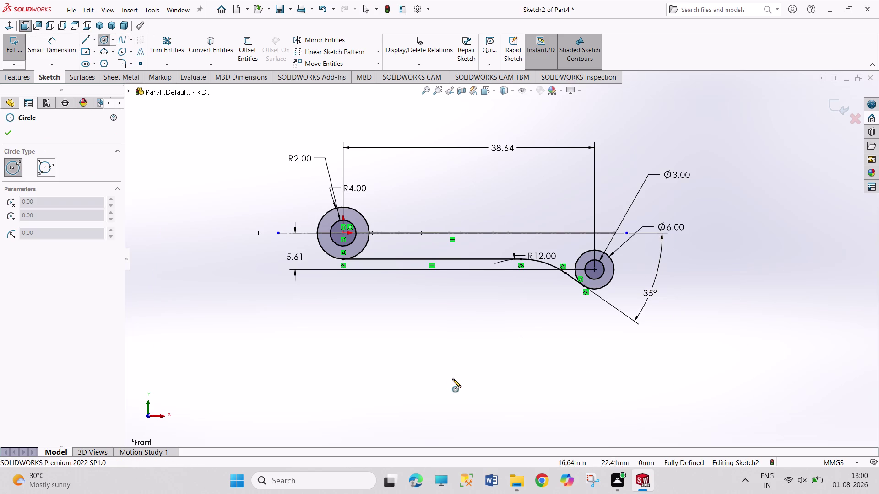
Draw a large circle below the link, dimension it 65*2 (130 mm), and move it lower.
drag(422, 294, 424, 301)
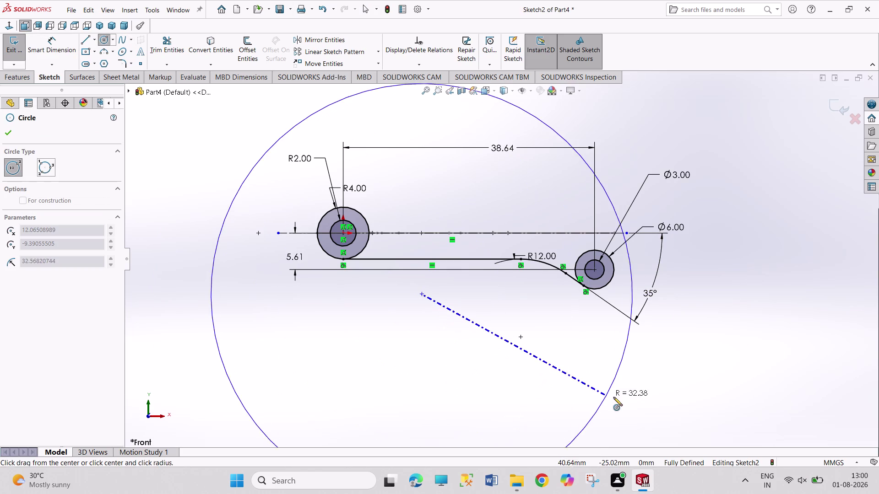
click(615, 398)
right_drag(764, 346, 762, 229)
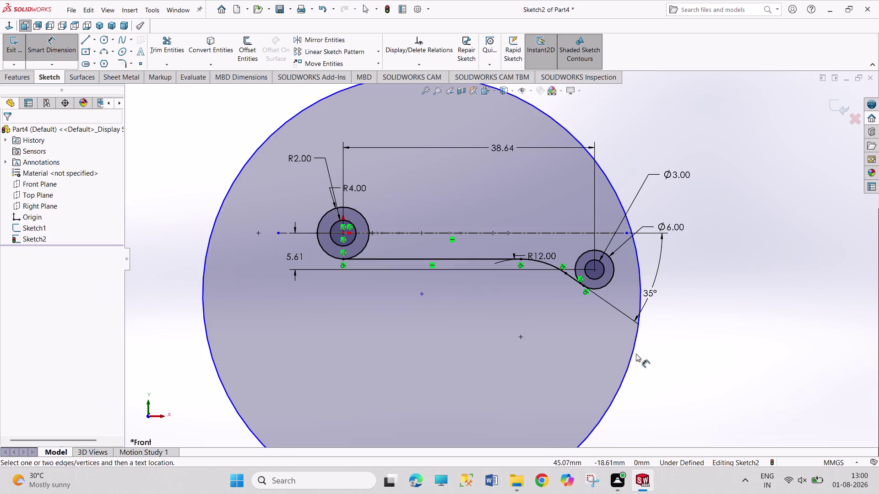
click(632, 351)
click(695, 343)
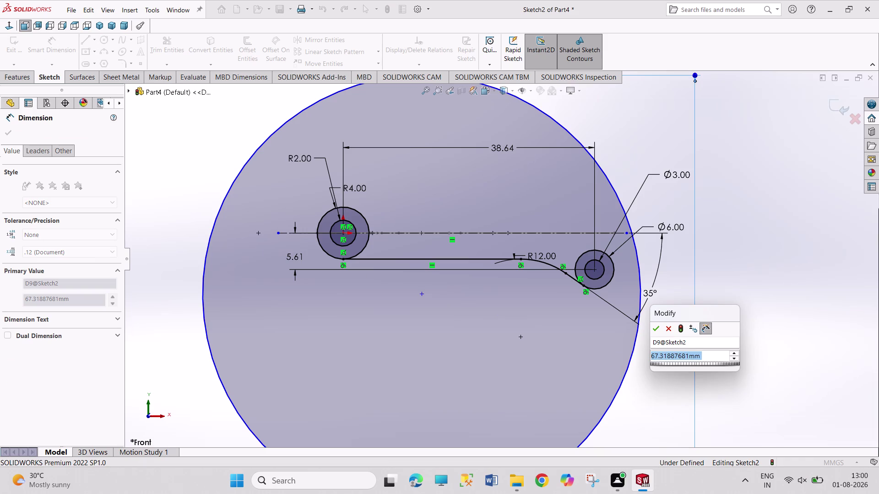
text(65*2)
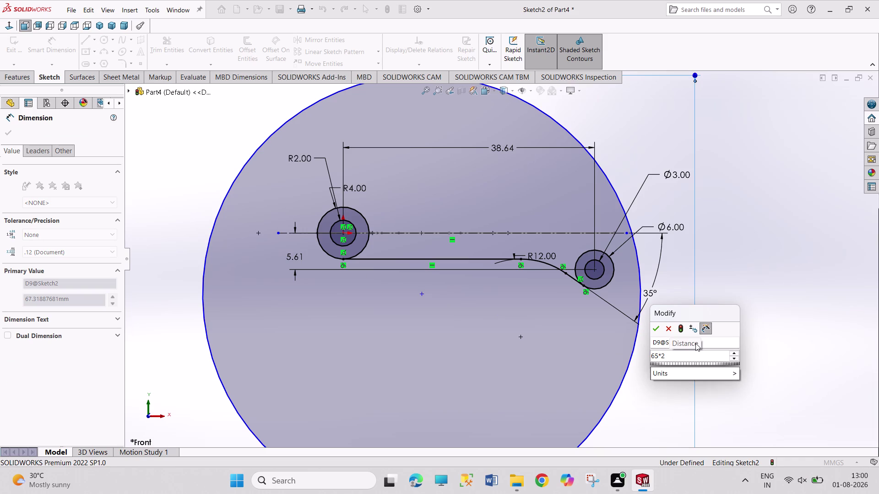
key(Return)
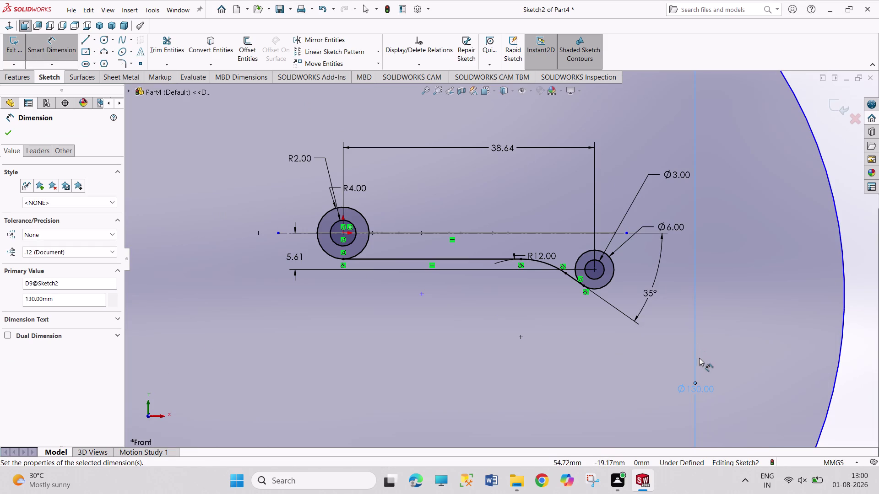
right_click(699, 358)
click(711, 386)
scroll(up, 3)
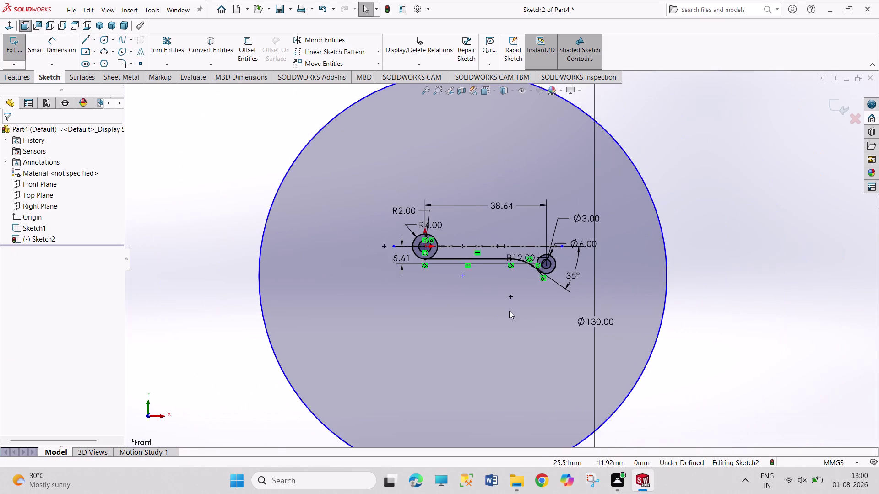
drag(462, 277, 479, 383)
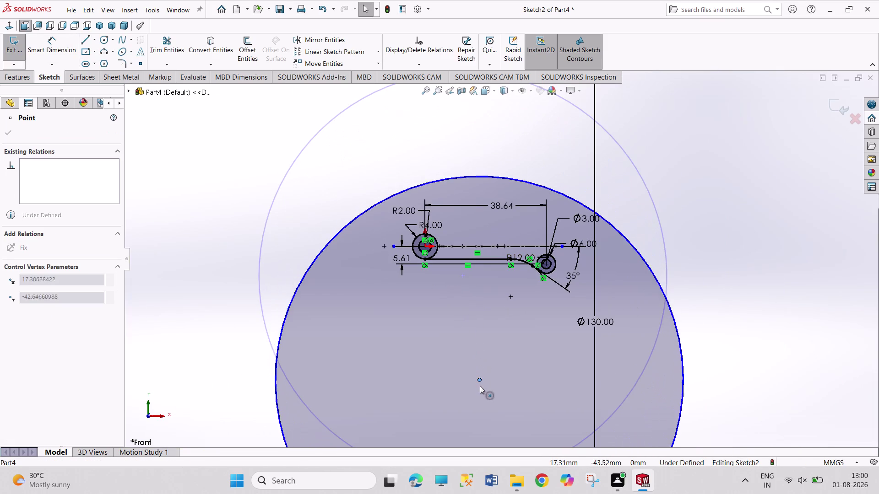
Make the 130 mm circle tangent to the left and right boss arcs.
drag(479, 383, 481, 390)
click(766, 274)
scroll(down, 3)
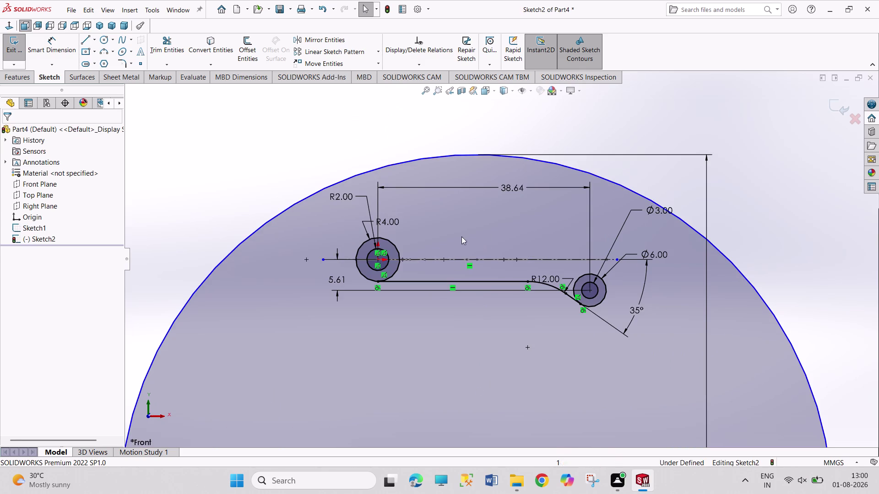
click(406, 160)
click(393, 242)
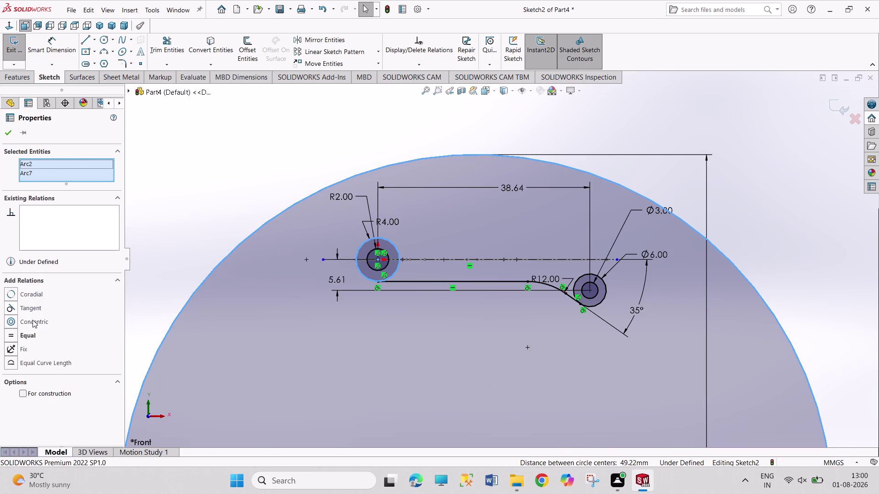
click(31, 309)
click(133, 187)
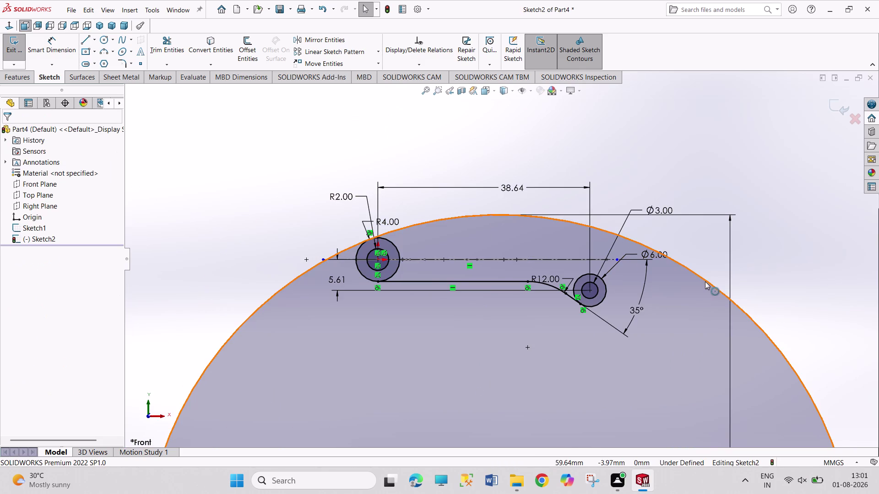
click(705, 282)
click(607, 294)
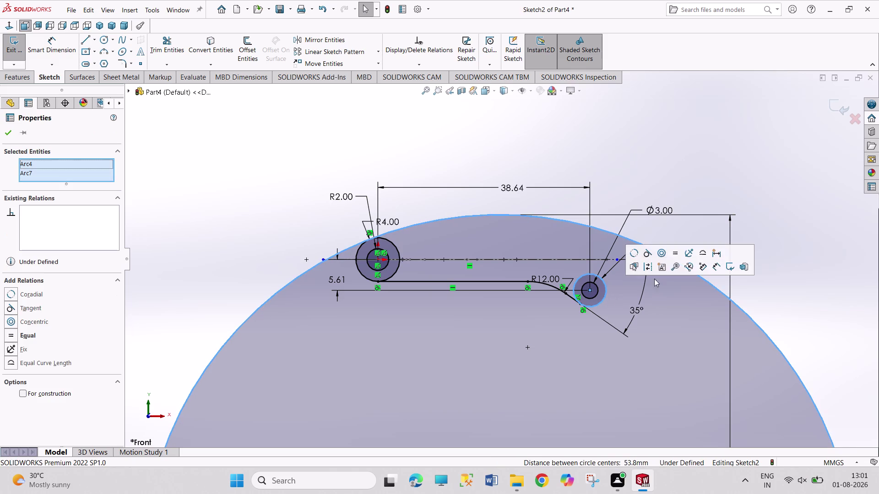
click(647, 254)
click(742, 205)
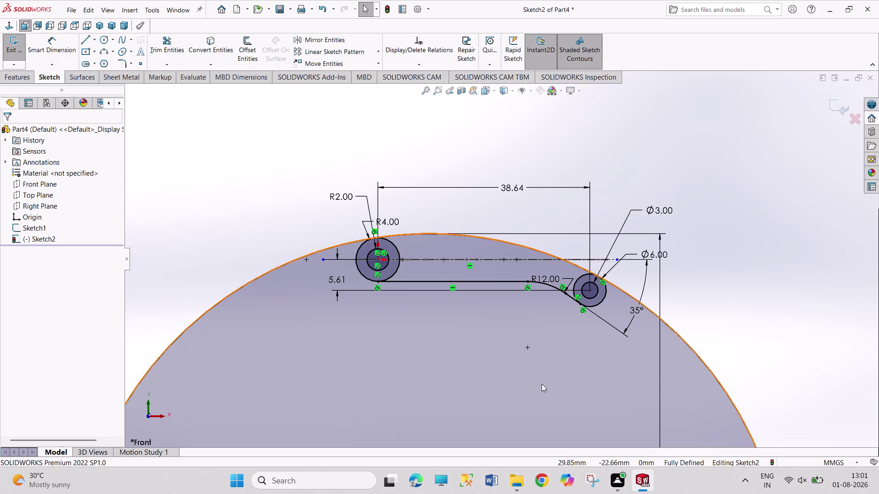
Check the large circle's relations and cancel the redundant 5.61 vertical dimension.
right_drag(527, 386, 495, 225)
click(592, 291)
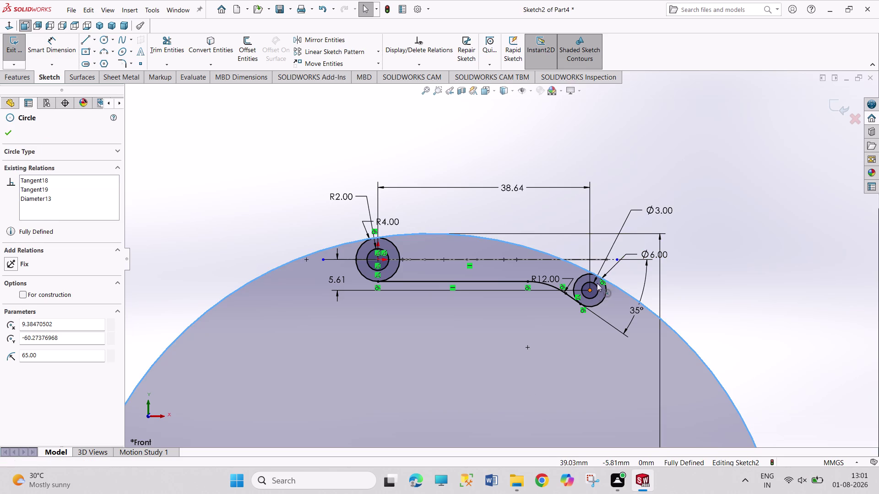
click(597, 260)
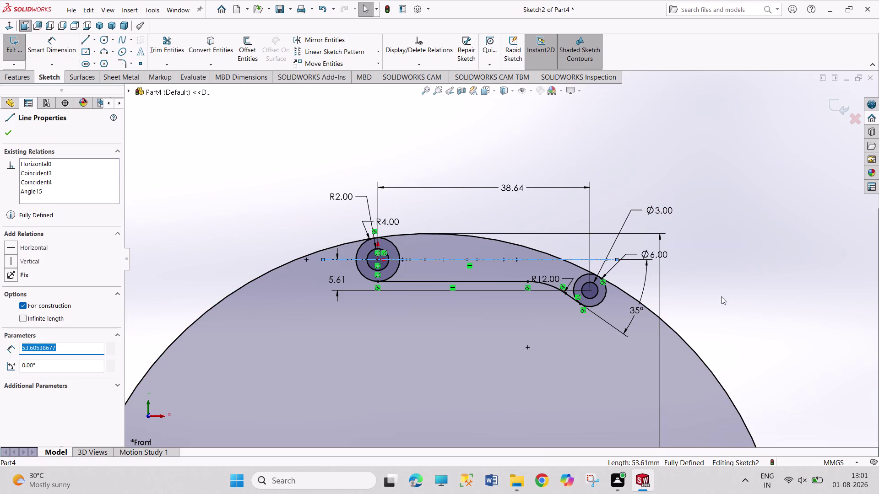
click(47, 53)
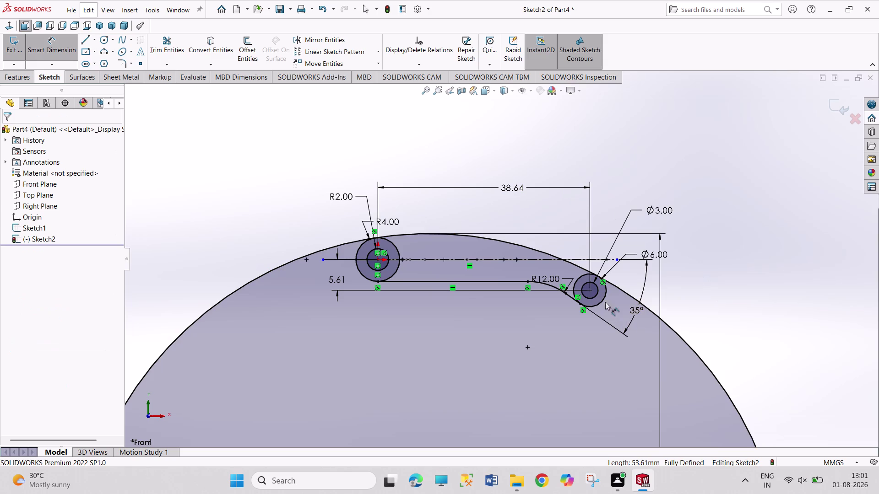
click(590, 290)
click(580, 260)
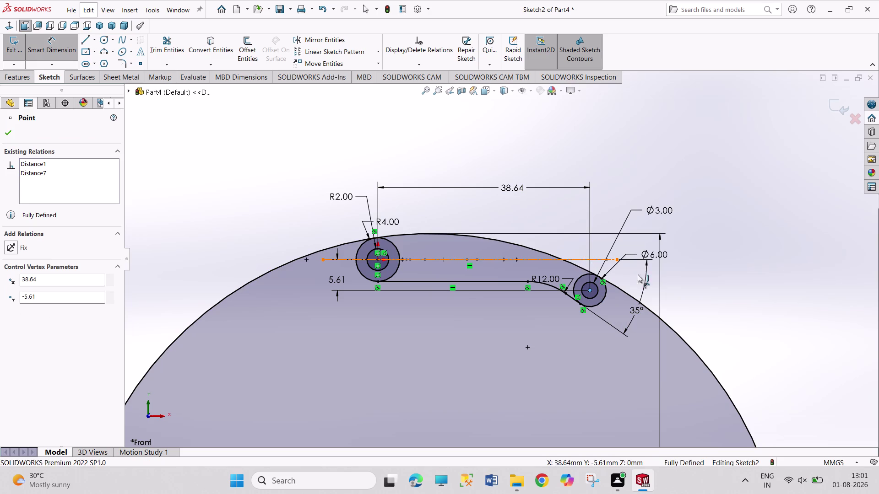
click(721, 275)
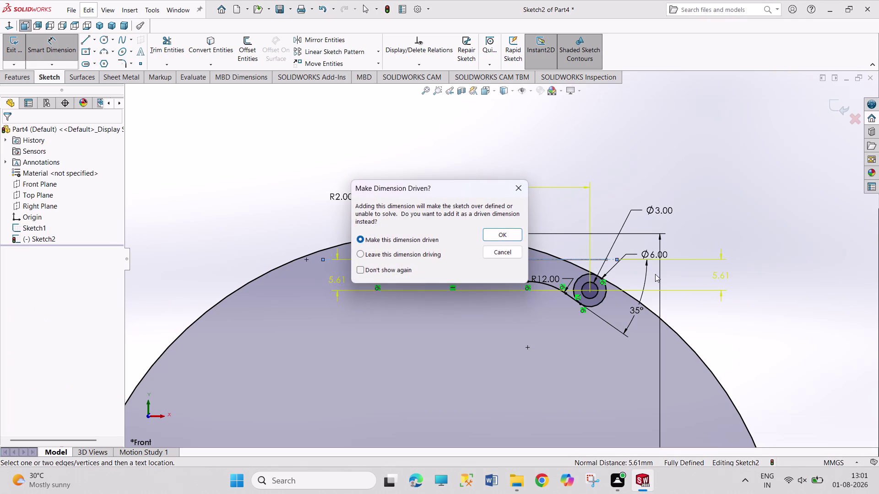
click(514, 191)
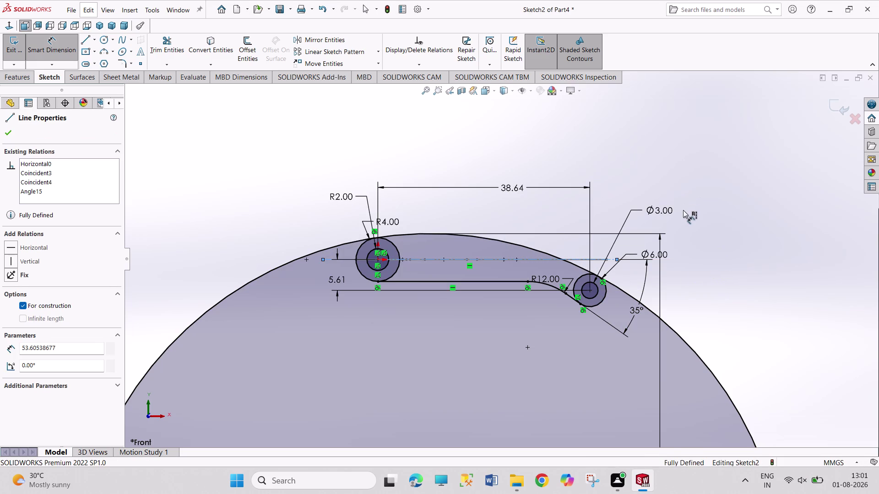
click(733, 264)
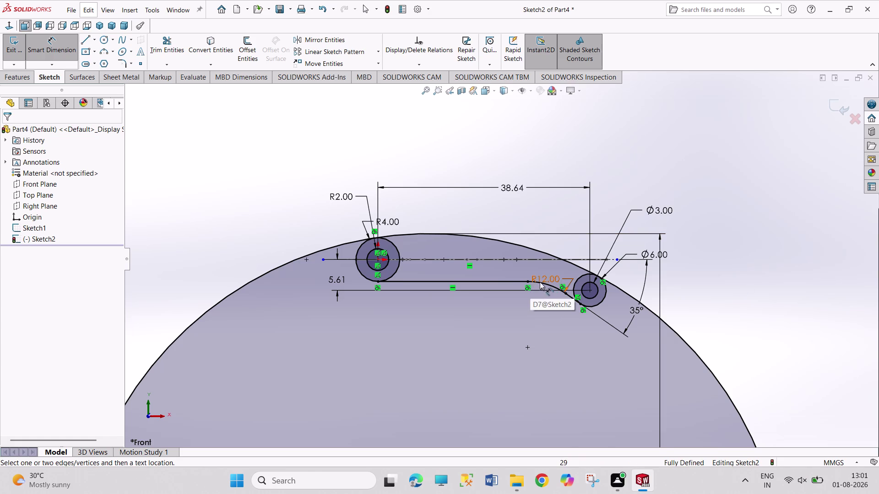
Delete the R12 fillet arc and 35° angled line, and shorten the lower horizontal line.
right_click(770, 281)
click(787, 310)
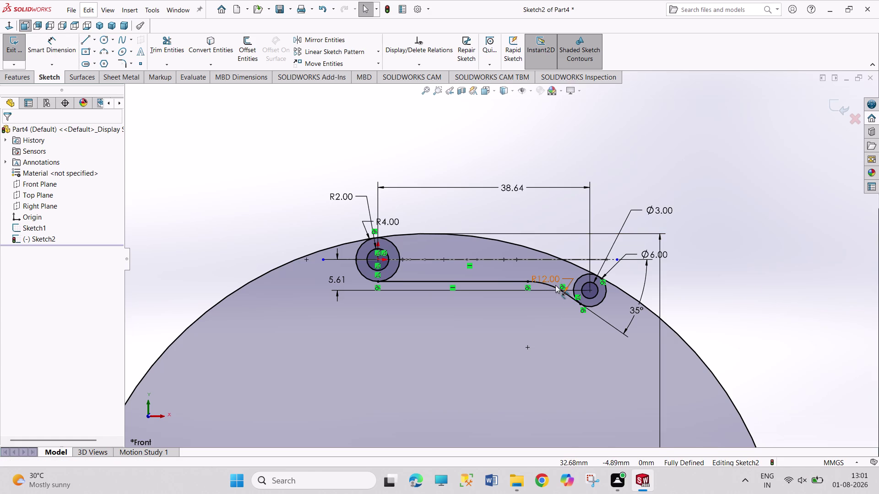
right_click(553, 287)
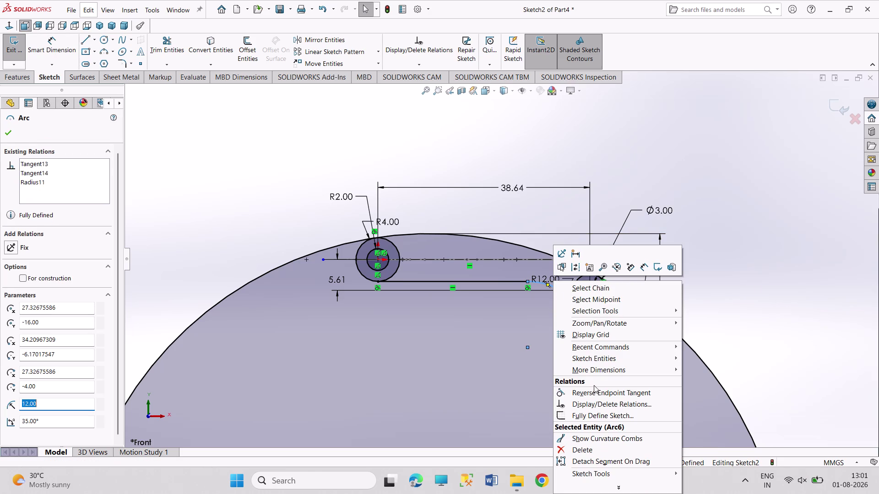
click(590, 446)
click(386, 238)
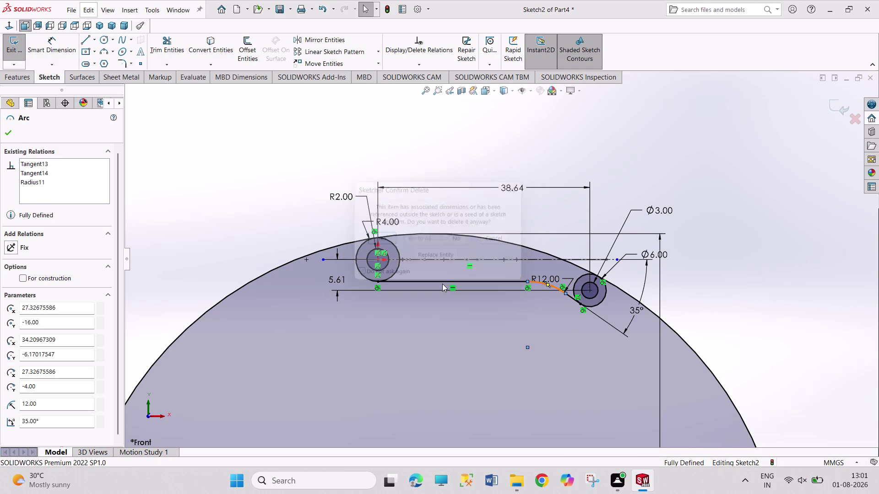
right_click(638, 309)
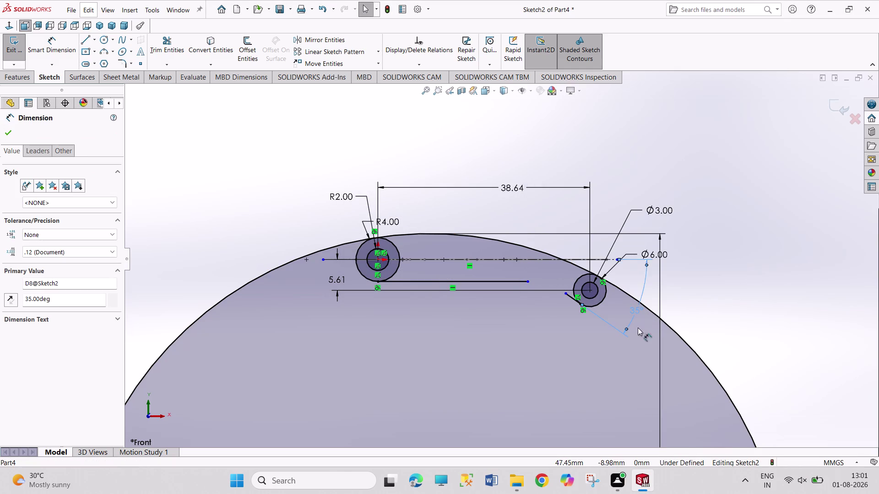
click(655, 357)
right_click(569, 297)
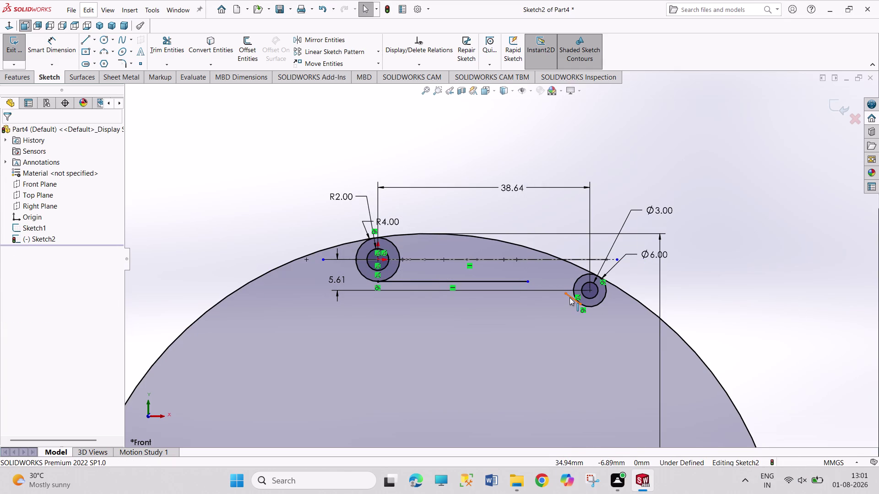
click(597, 431)
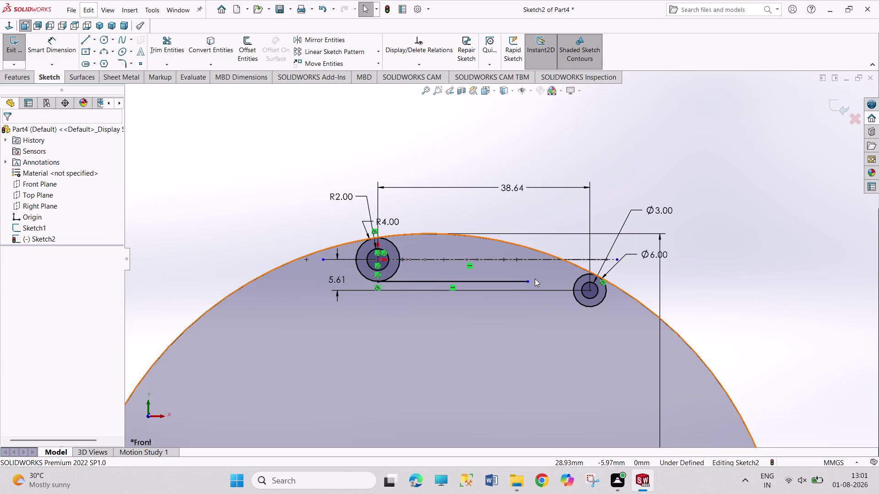
drag(527, 282, 481, 281)
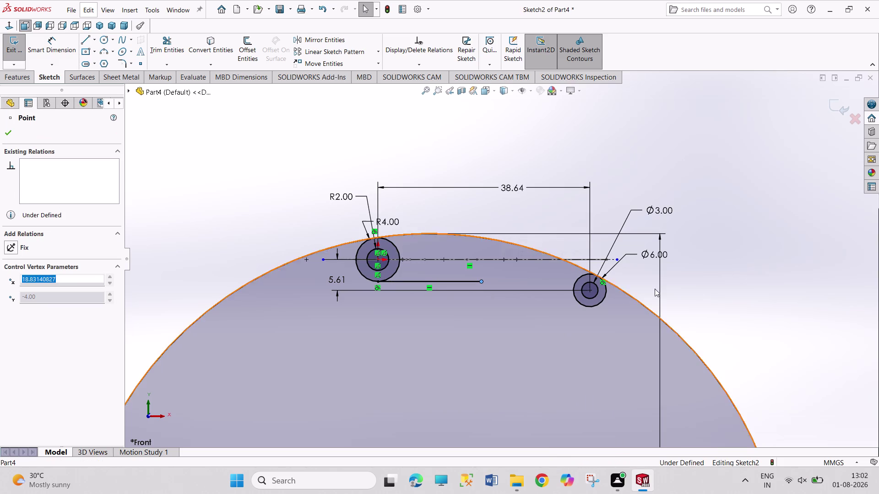
Dimension the small end circle's vertical offset from the centerline.
click(781, 287)
right_drag(781, 286, 760, 172)
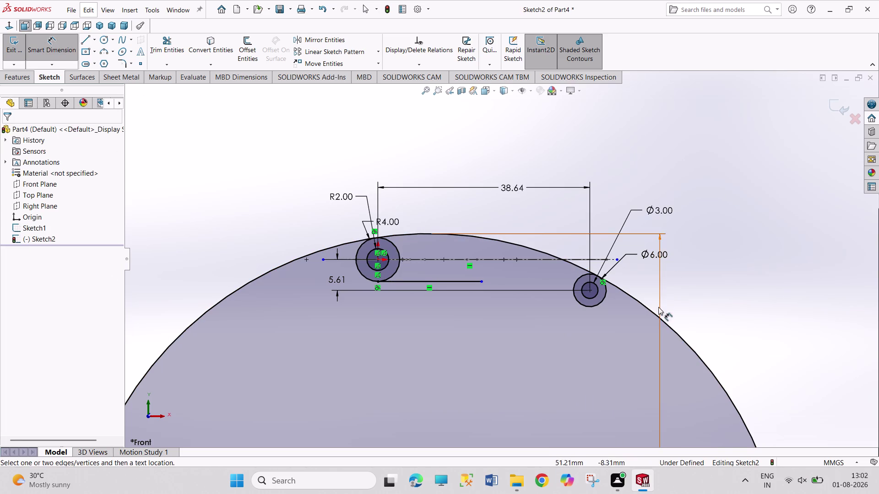
click(591, 291)
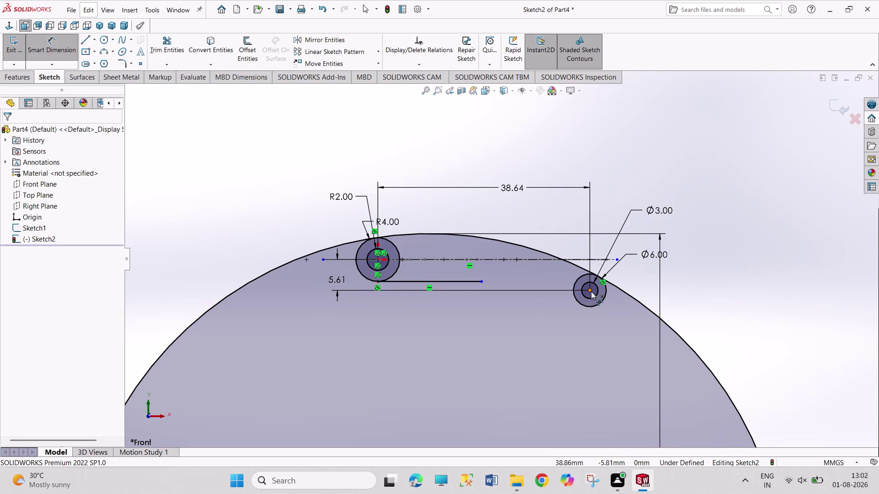
click(584, 260)
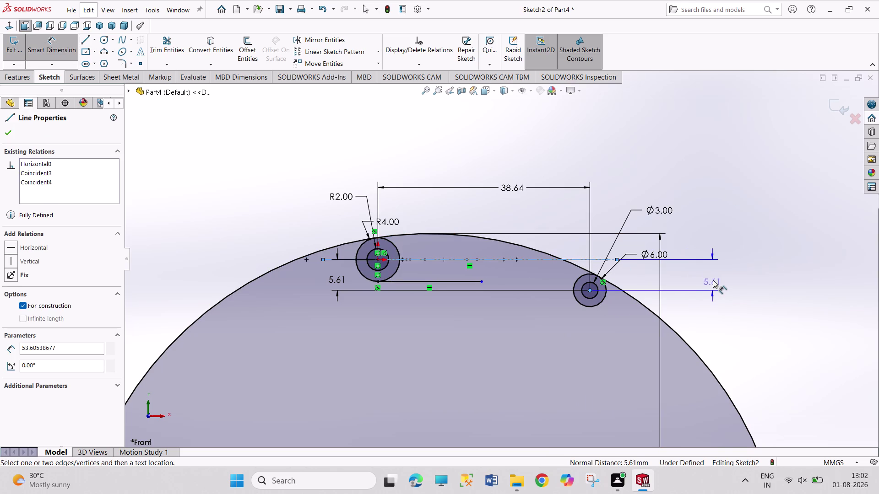
click(713, 279)
click(515, 182)
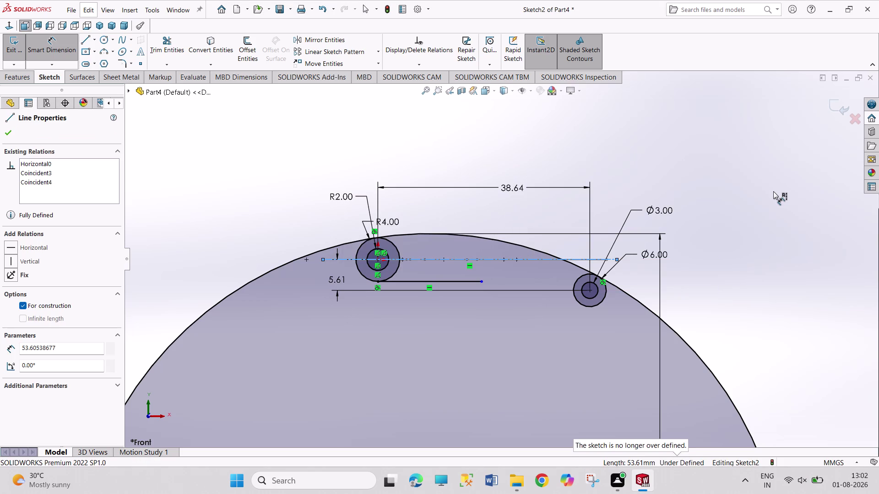
right_drag(784, 214, 762, 103)
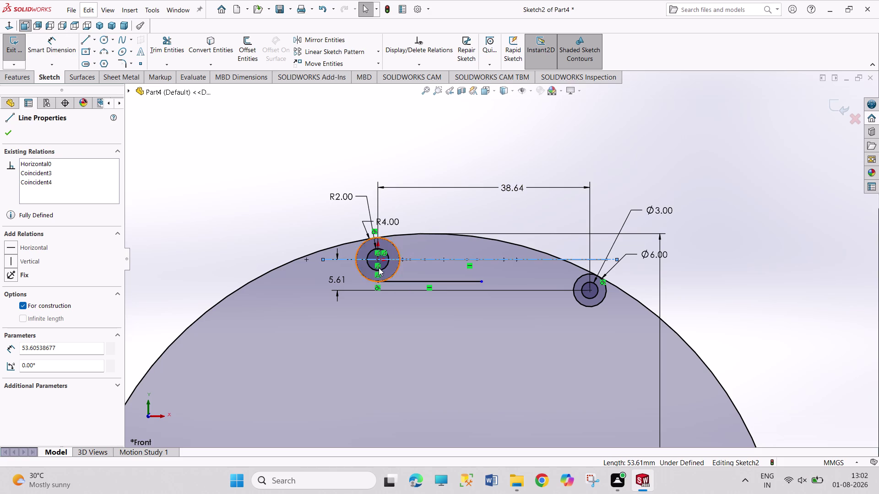
click(378, 258)
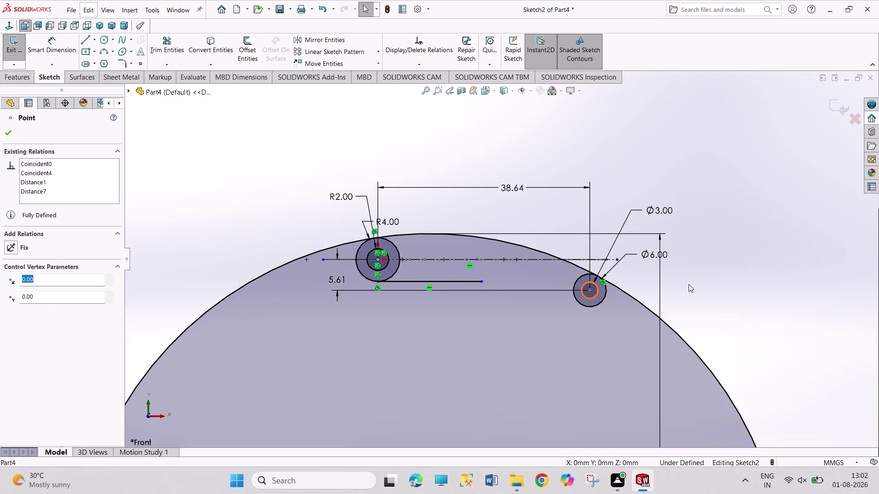
right_drag(754, 282, 745, 156)
drag(590, 292, 583, 292)
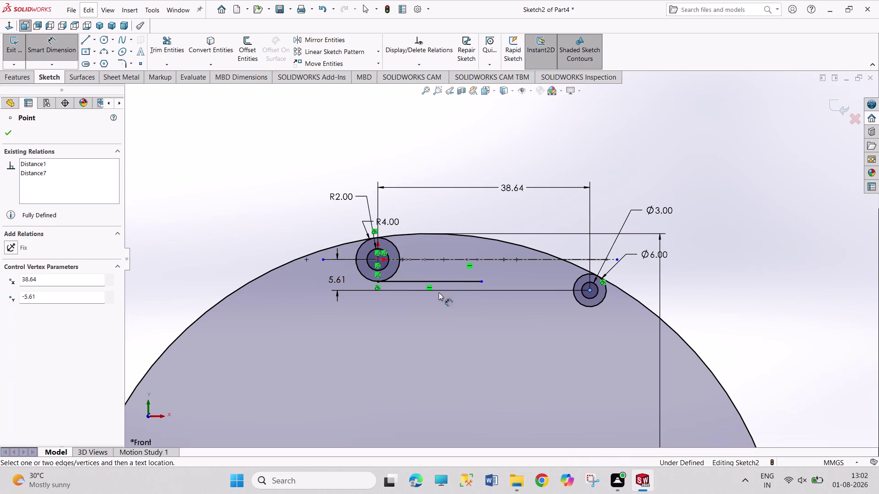
click(376, 260)
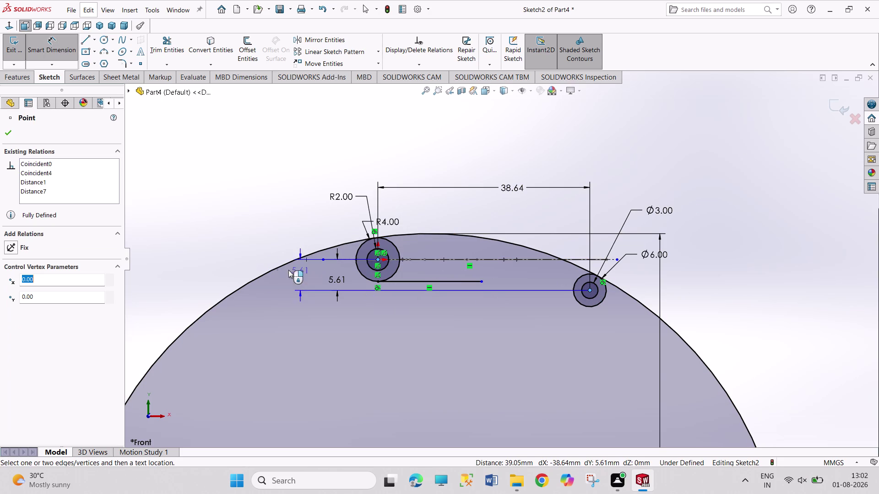
click(238, 280)
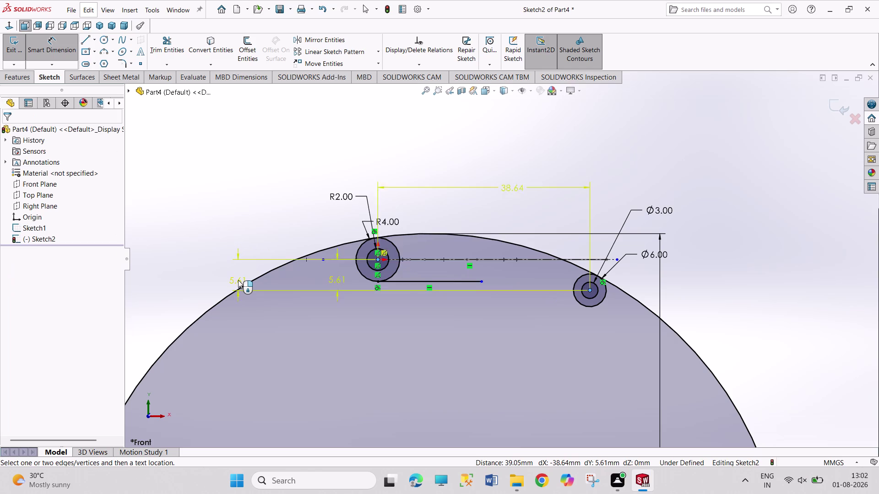
click(514, 190)
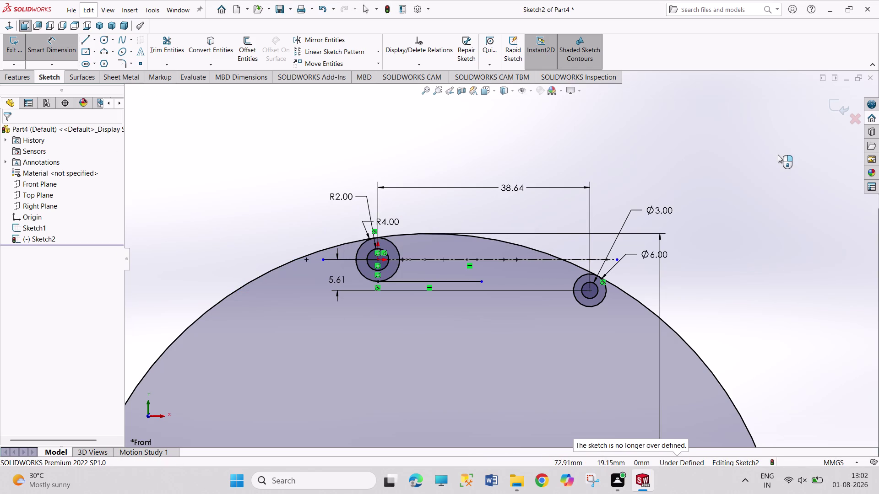
double_click(338, 279)
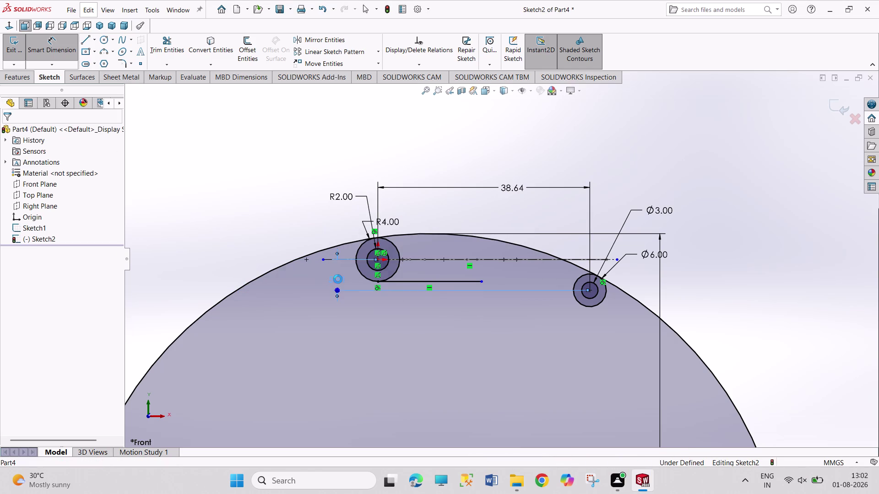
click(314, 267)
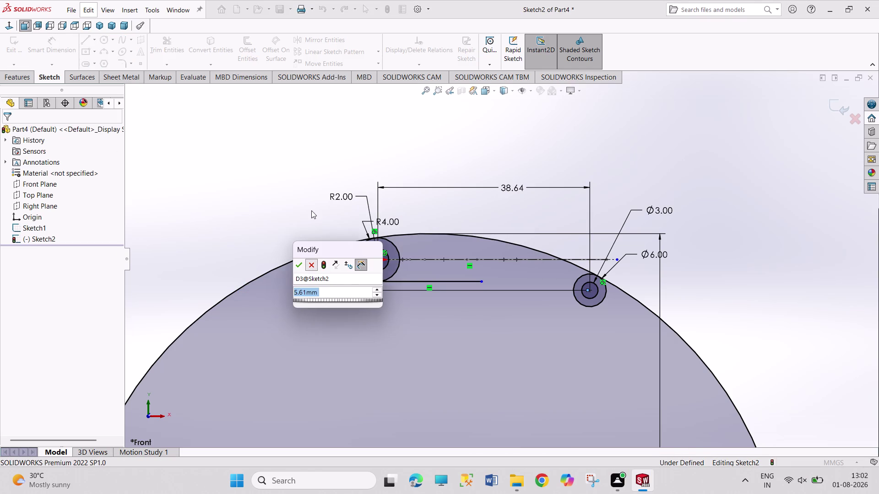
click(310, 182)
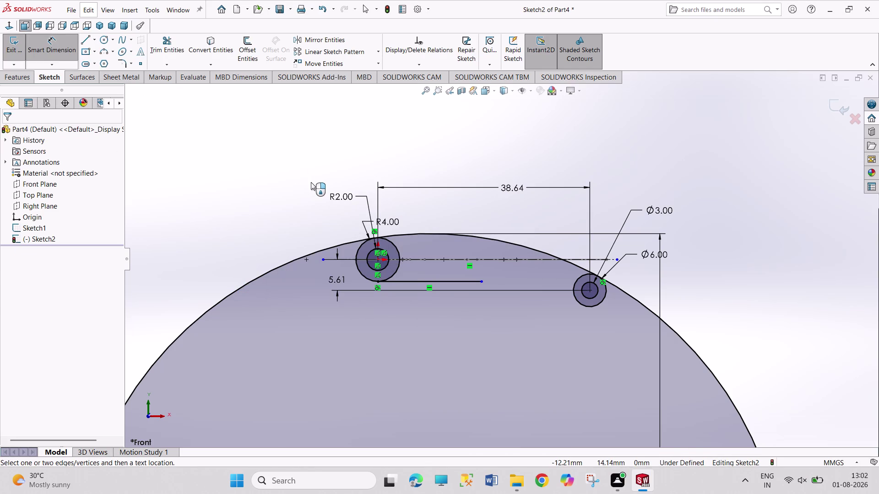
key(ctrl+z)
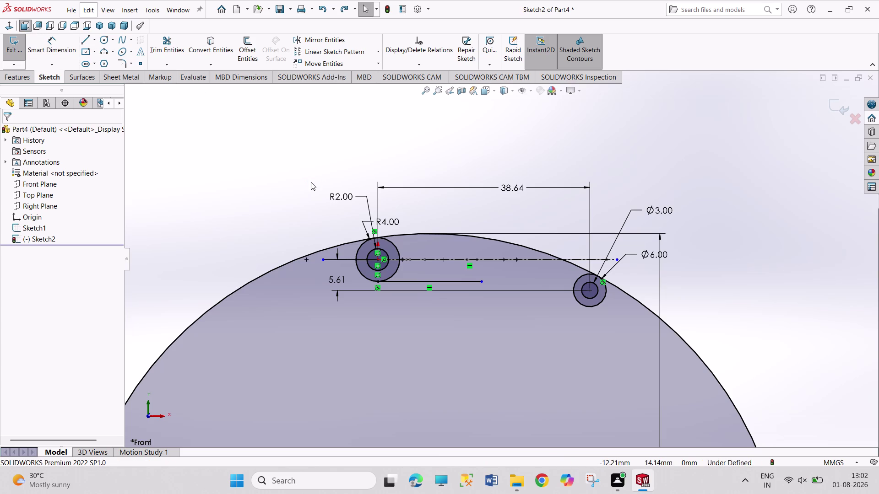
Undo the deletions to restore the tangent angled edge, R12 bend and 35° angle.
key(ctrl+z)
key(ctrl+z)
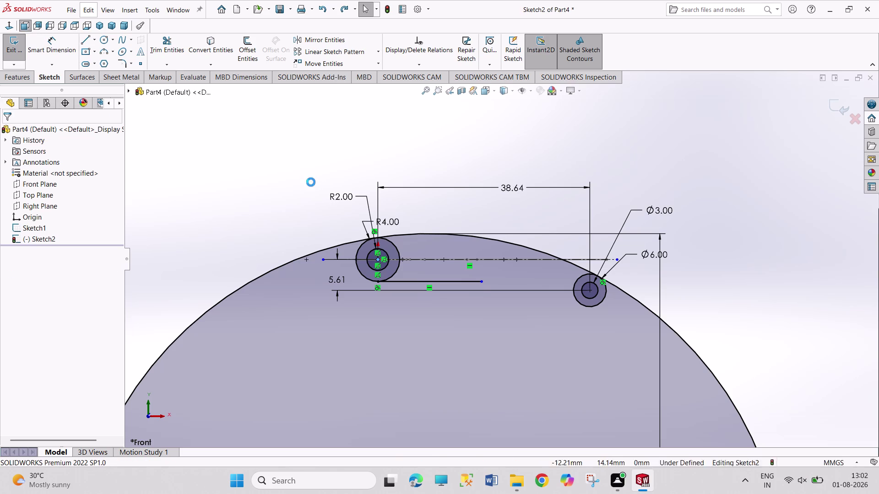
key(ctrl+z)
key(ctrl+z)
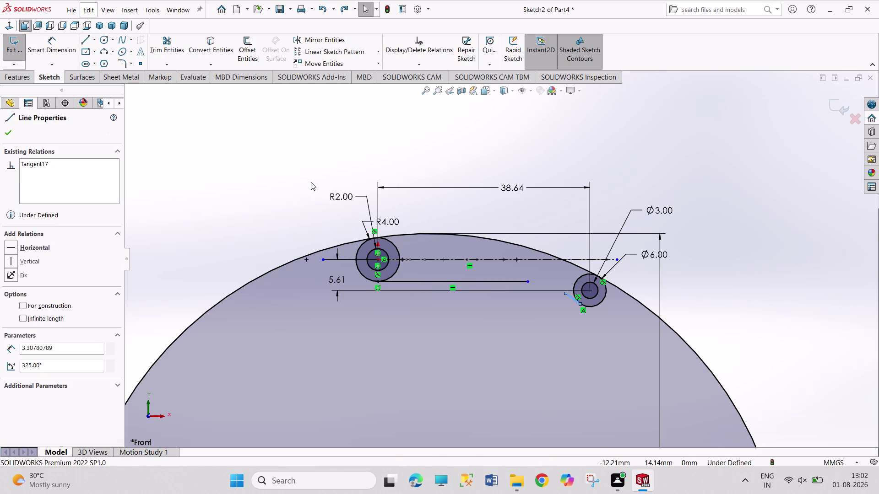
key(ctrl+z)
key(ctrl+z)
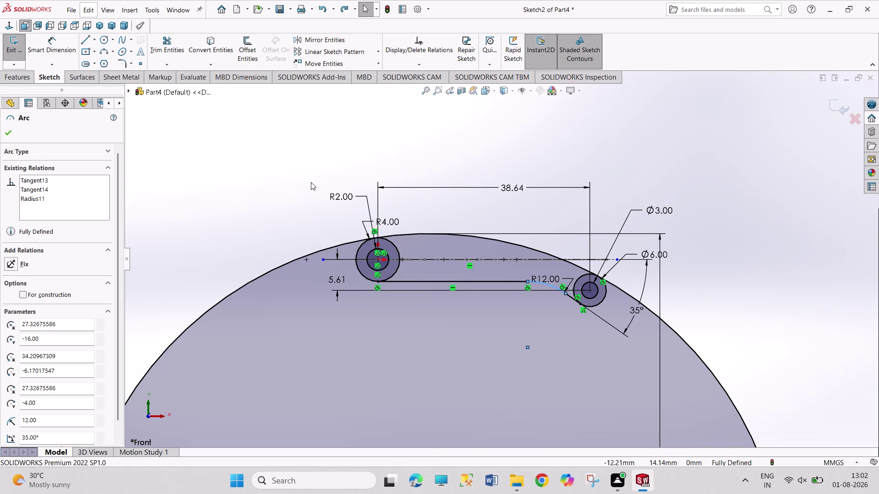
key(ctrl+z)
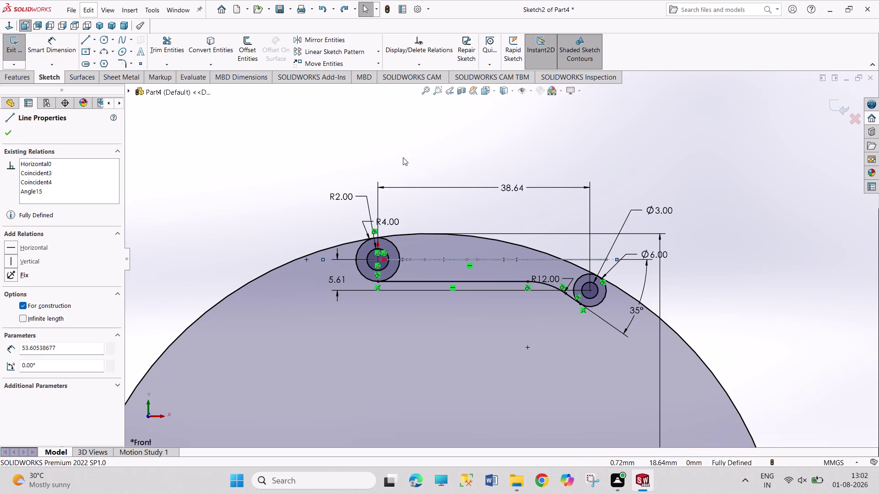
Change the 5.61 offset dimension to 10.35.
click(506, 127)
double_click(343, 282)
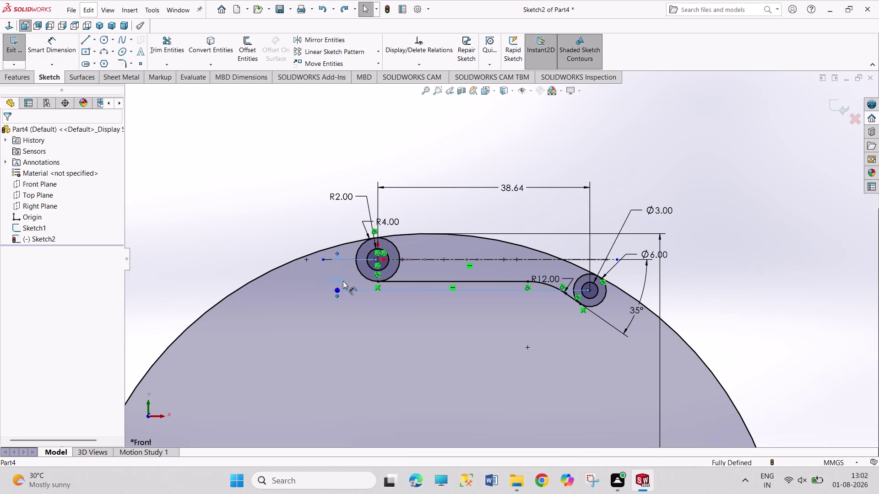
text(10.35)
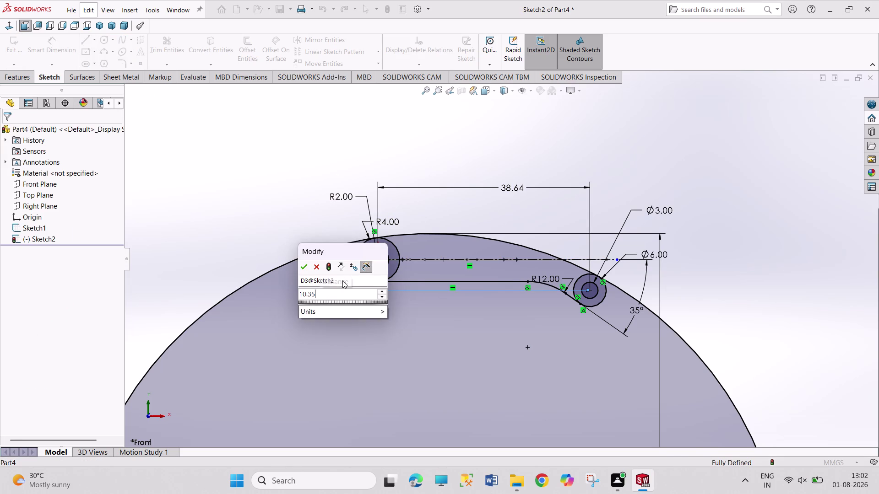
key(Return)
click(264, 166)
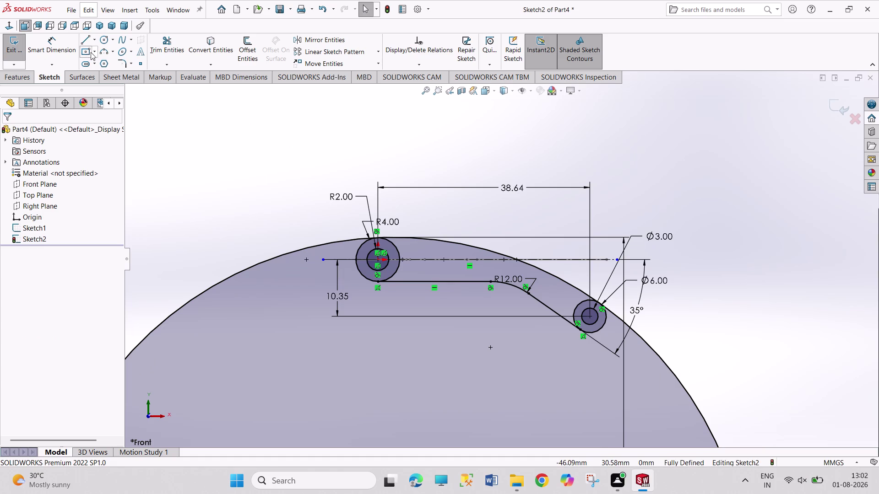
click(164, 45)
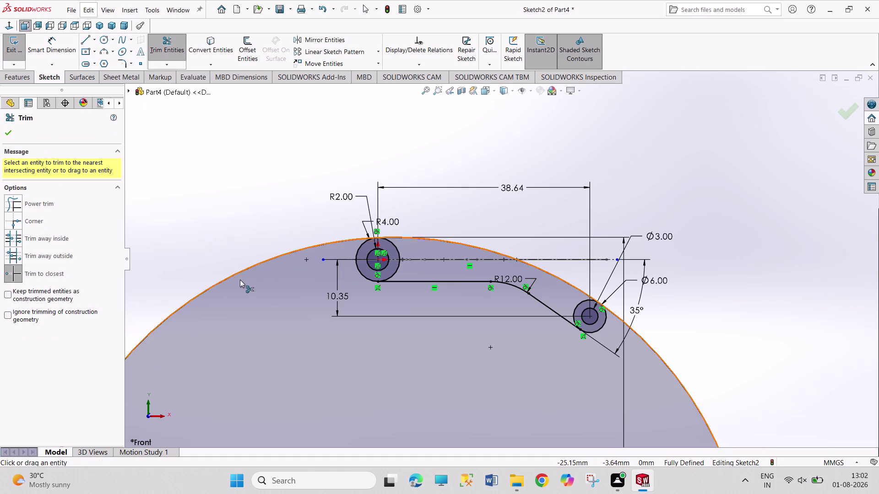
Trim away the large outer circle and leftover end-circle arcs to leave a closed link outline.
click(238, 274)
right_click(696, 164)
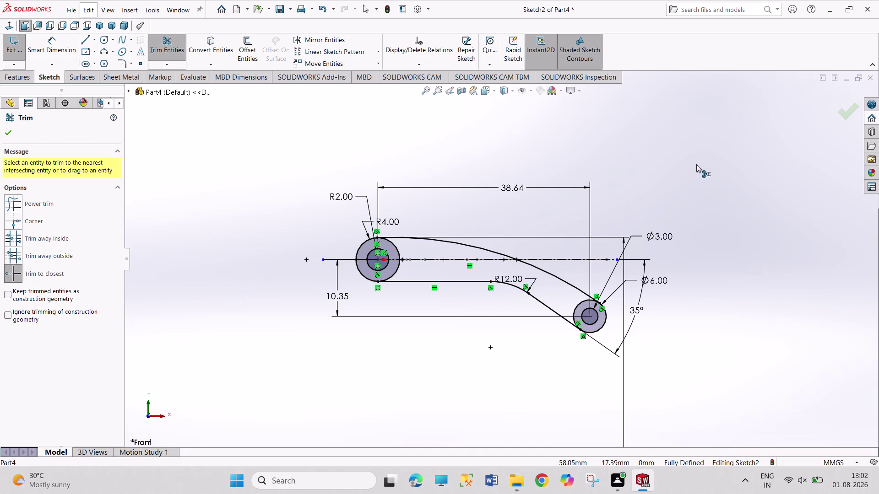
click(661, 140)
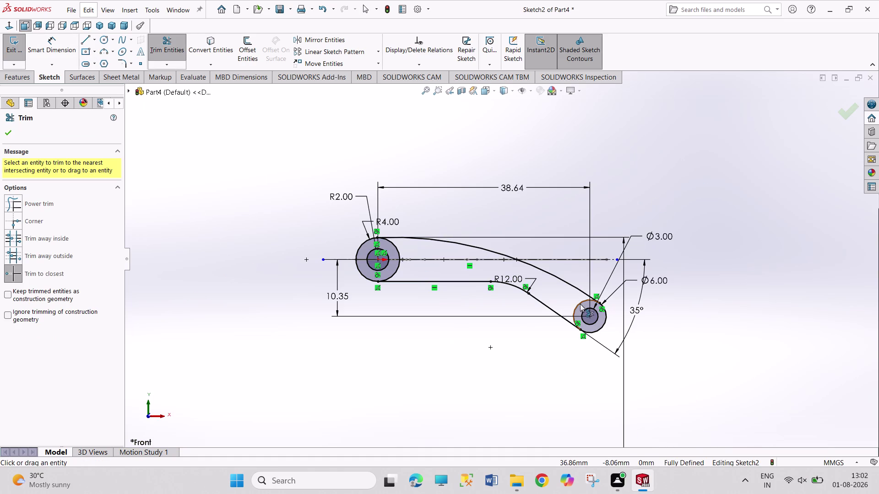
click(580, 304)
click(398, 265)
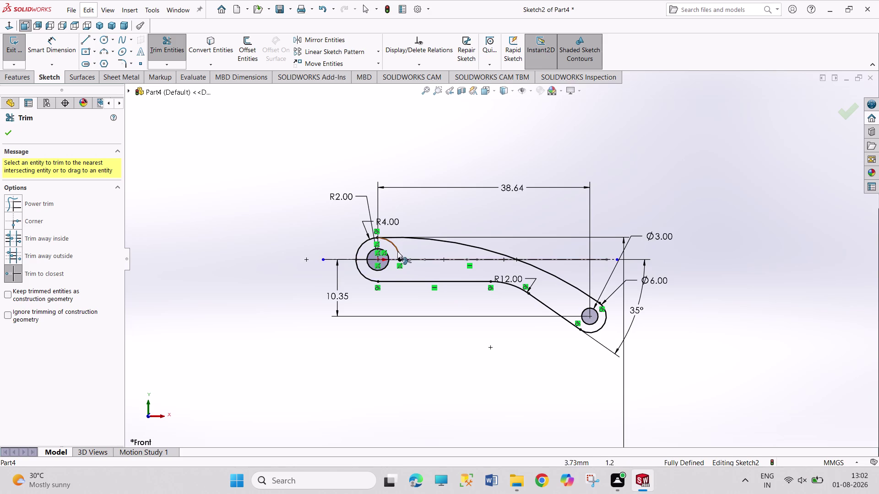
click(397, 250)
right_click(658, 165)
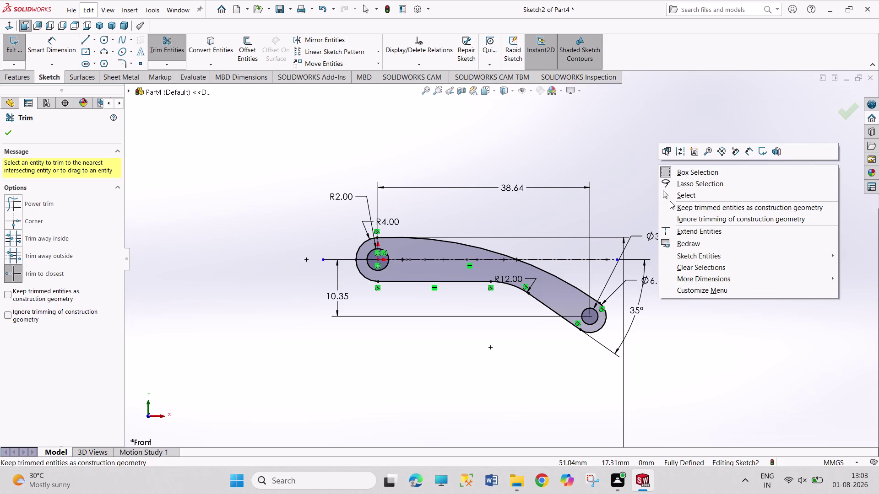
click(669, 196)
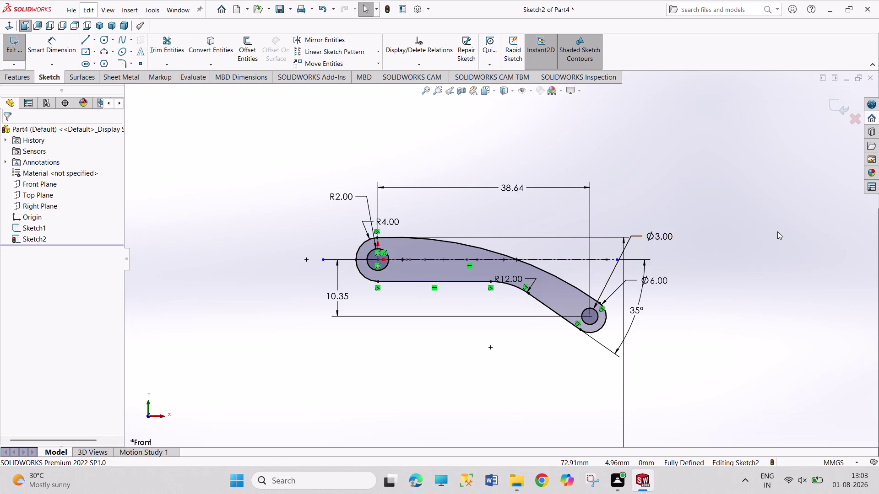
Display the Ø130 dimension as radius R65 and place it on the large arc.
scroll(up, 3)
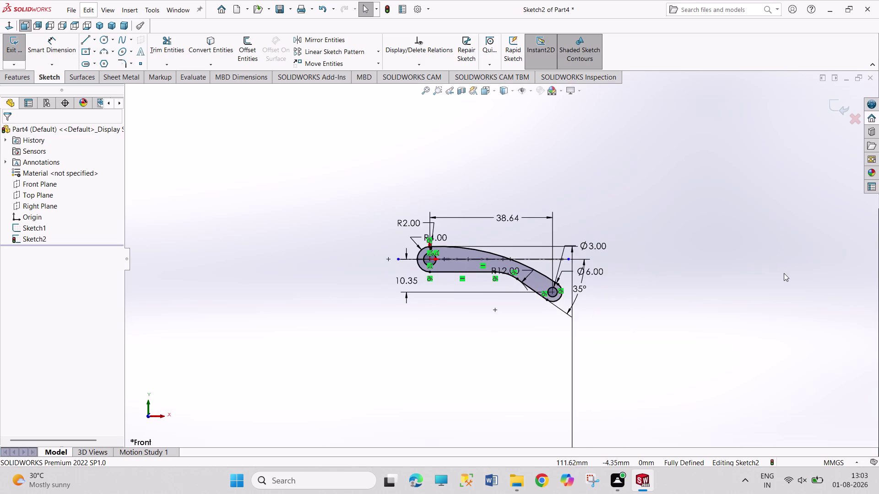
scroll(up, 3)
scroll(up, 3)
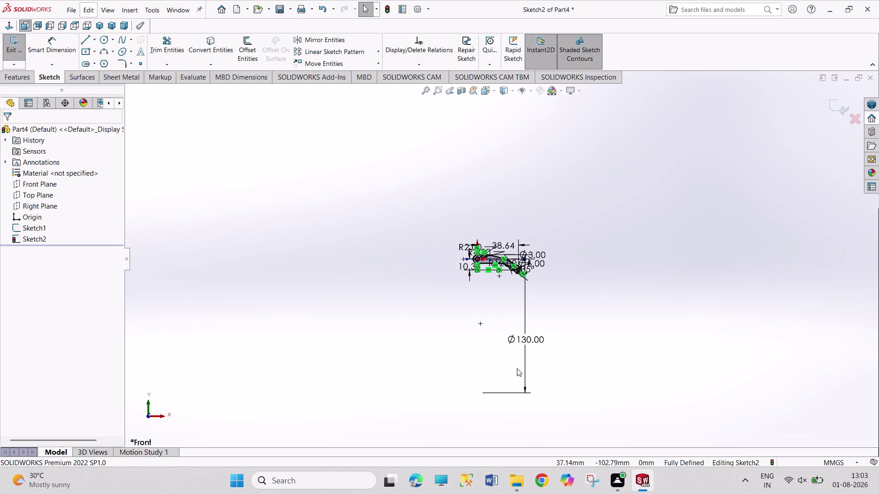
right_click(522, 339)
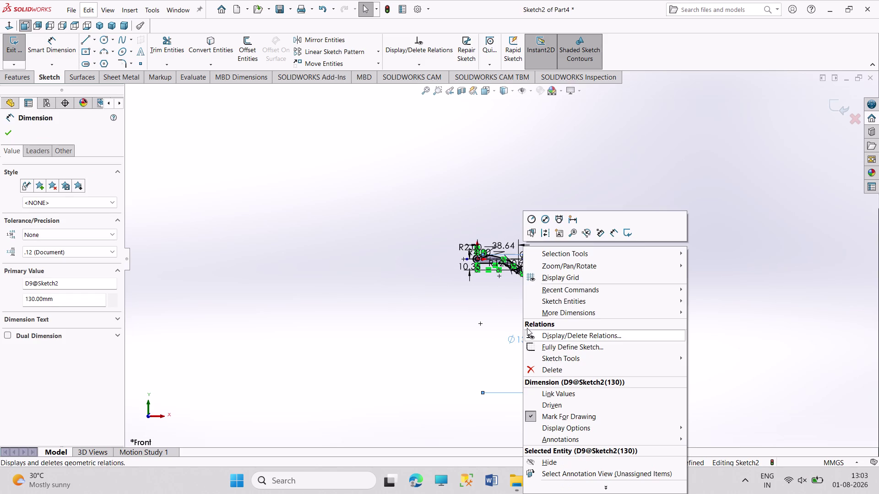
click(532, 221)
scroll(down, 3)
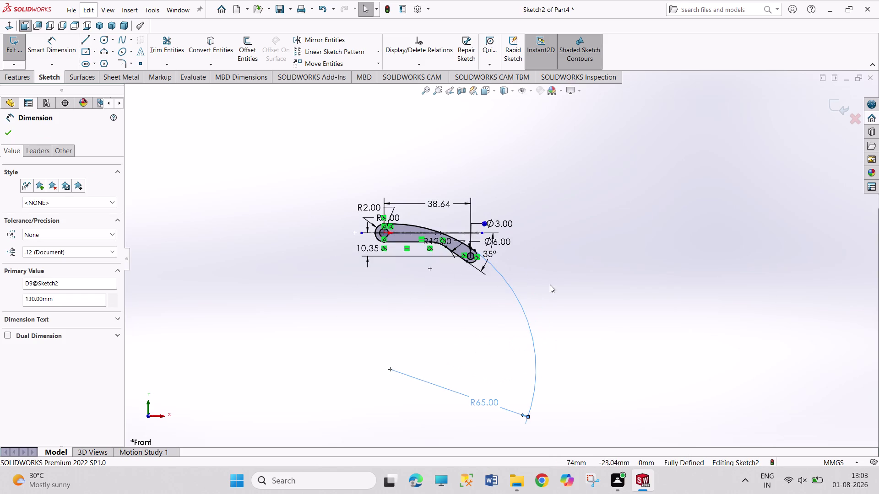
scroll(down, 3)
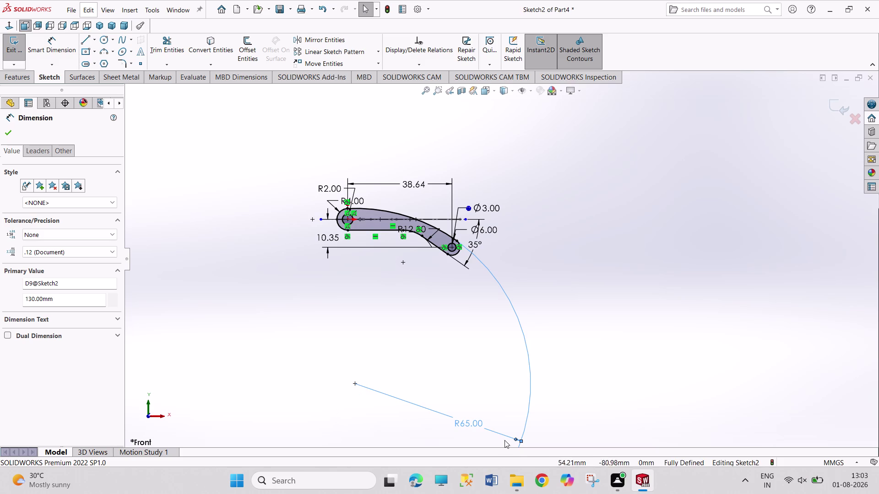
drag(521, 442, 515, 369)
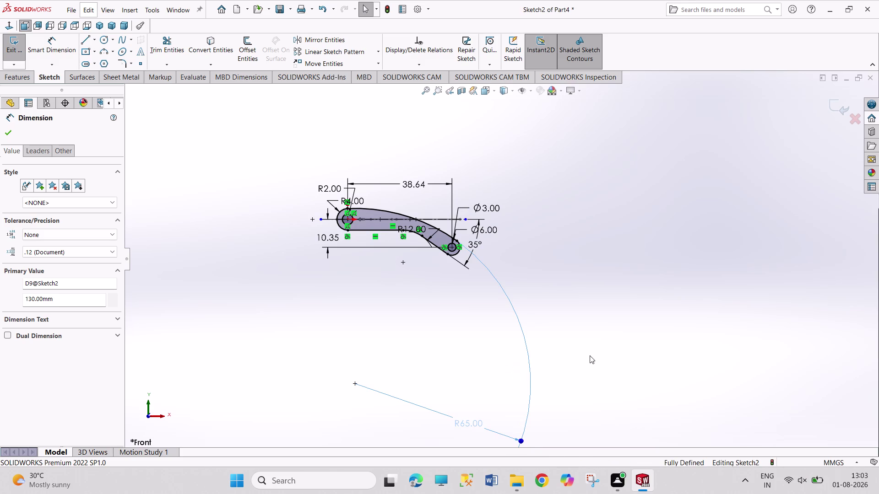
click(611, 321)
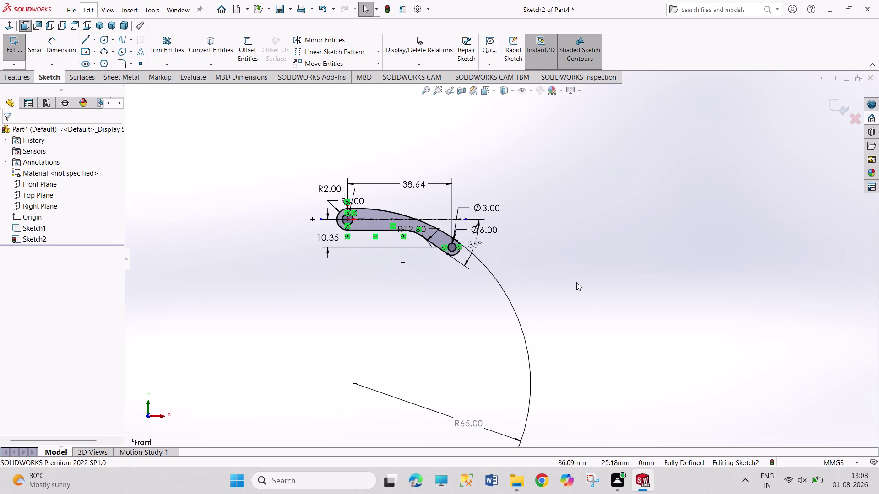
Exit Sketch2, switch to isometric view, and start a Boundary Boss/Base feature.
right_click(557, 266)
click(523, 225)
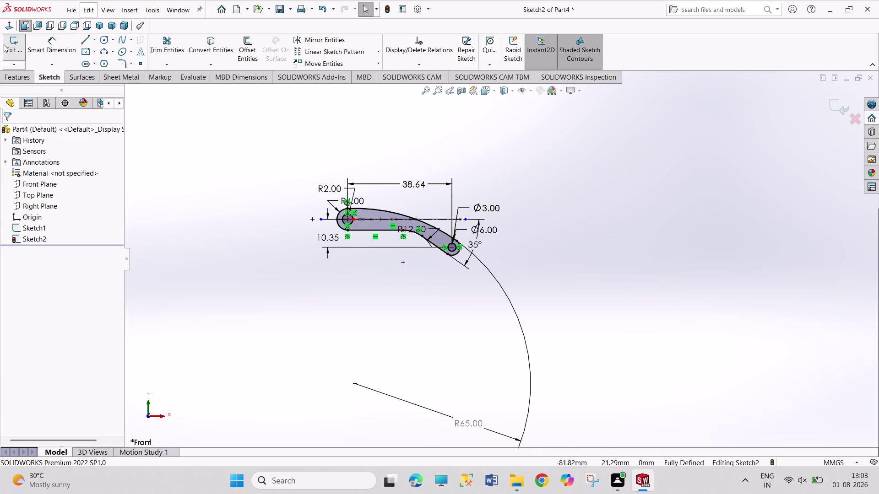
click(4, 44)
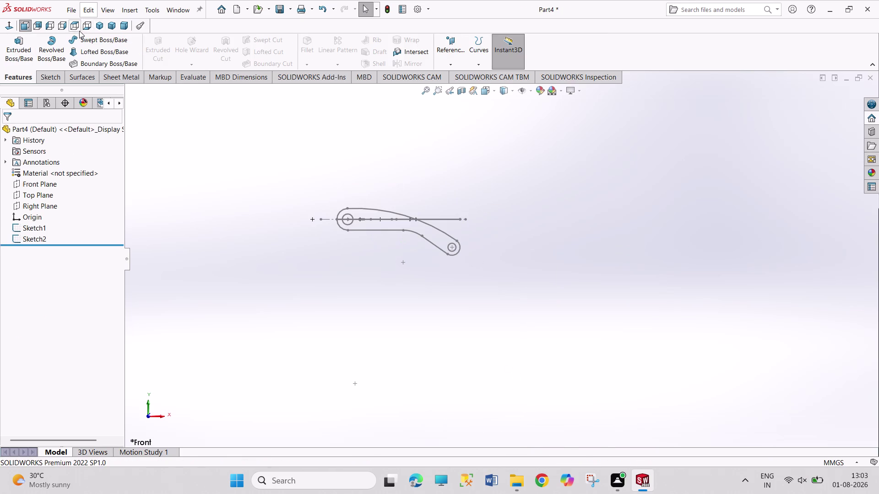
click(97, 24)
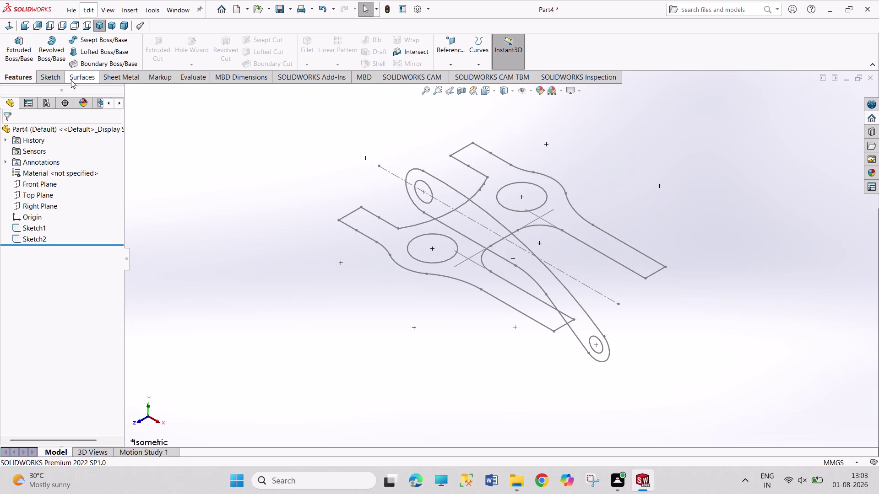
click(85, 60)
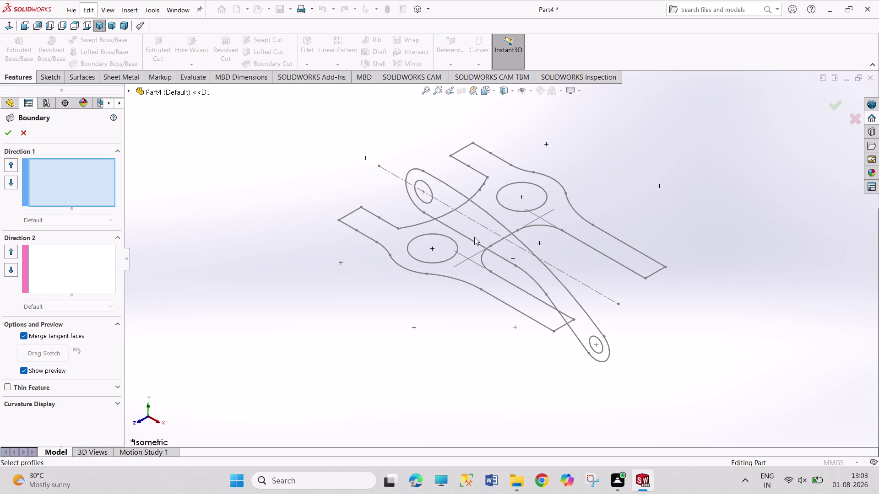
Pick two sketch curves for the boundary feature, then cancel it.
click(496, 220)
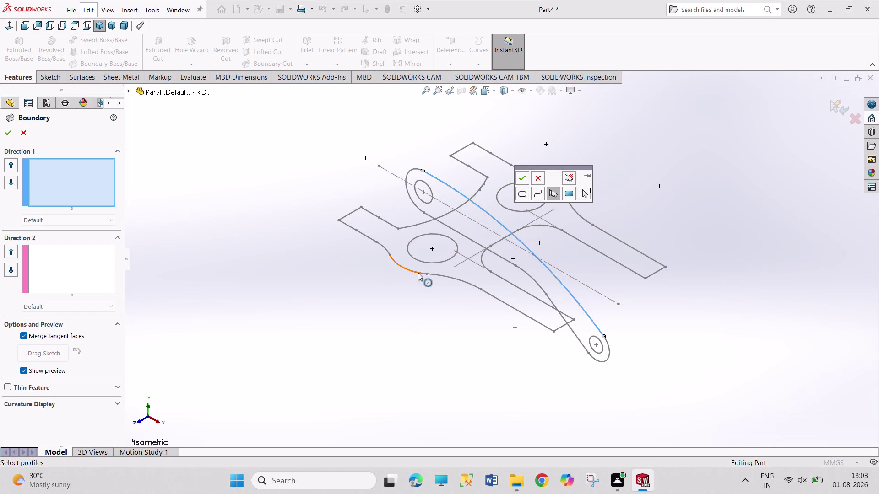
click(21, 136)
click(234, 151)
scroll(down, 3)
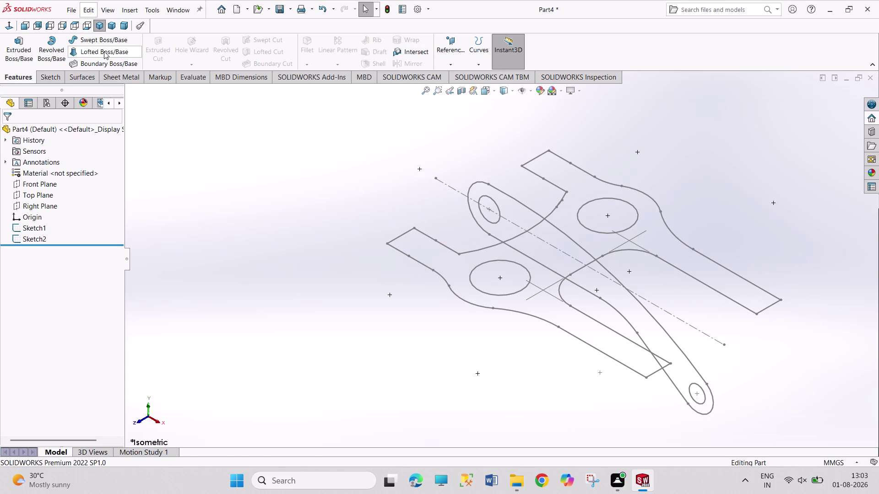
Try a loft between two sketch profiles, cancel it, and start an extruded boss instead.
click(103, 51)
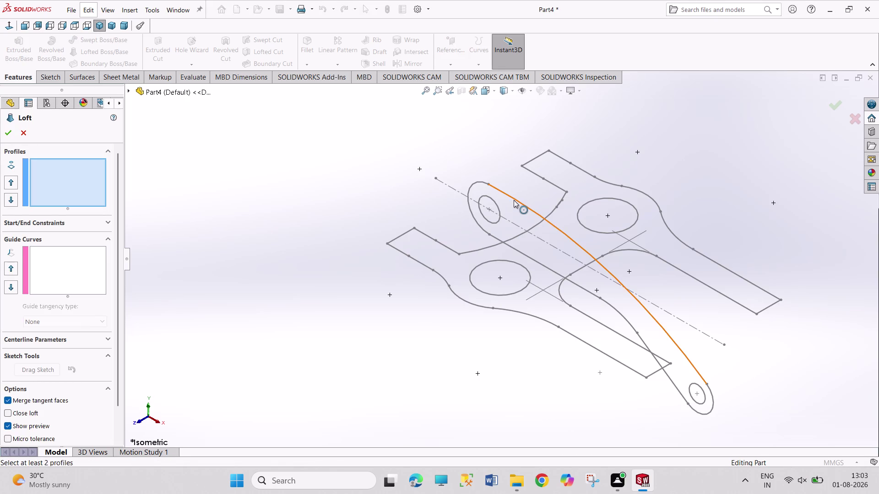
click(513, 200)
click(552, 160)
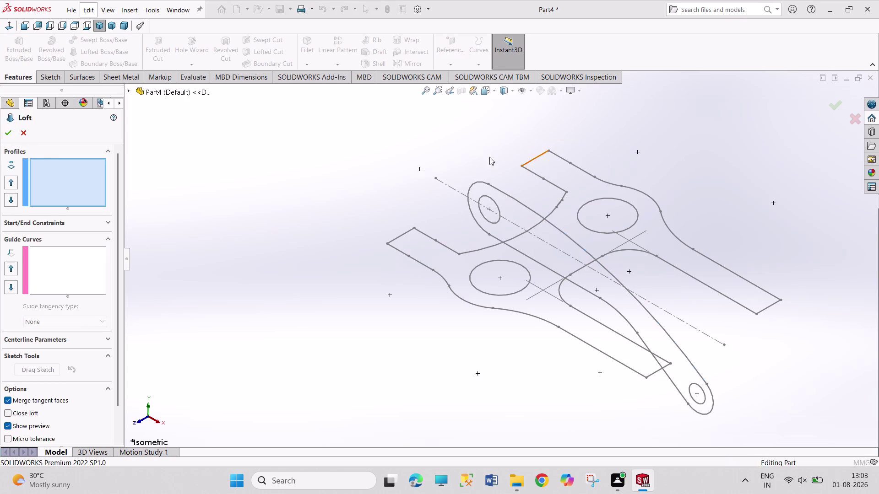
click(23, 133)
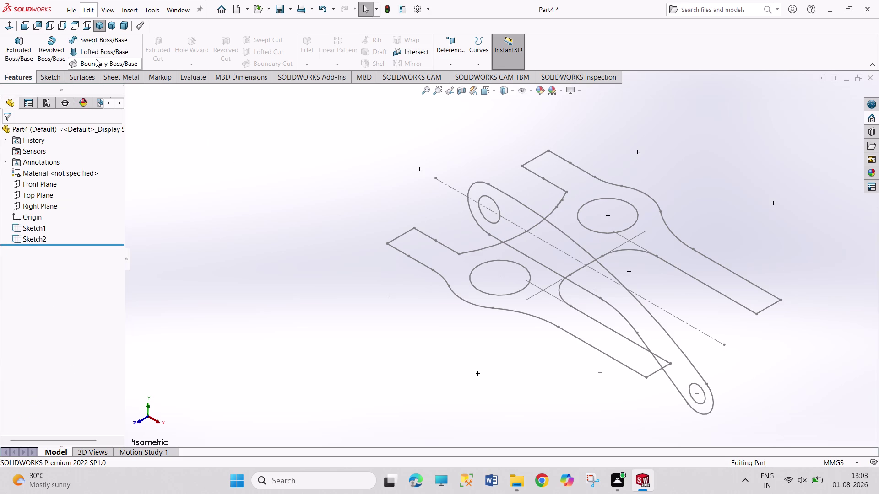
click(20, 49)
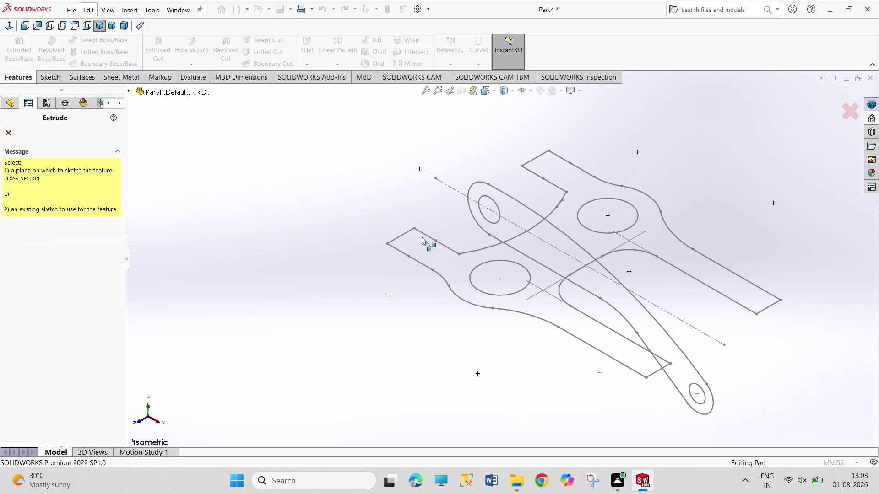
Extrude Sketch1 to 40 mm with a Mid Plane end condition as Boss-Extrude1.
click(405, 233)
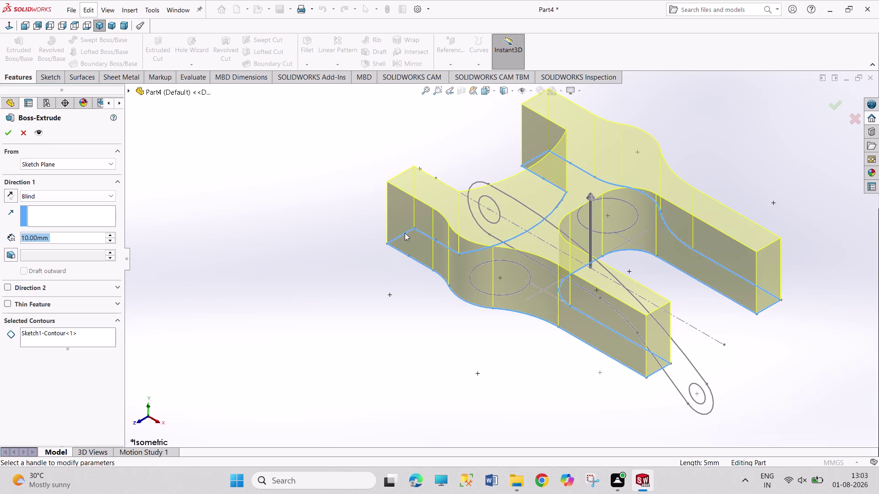
middle_drag(405, 294, 441, 238)
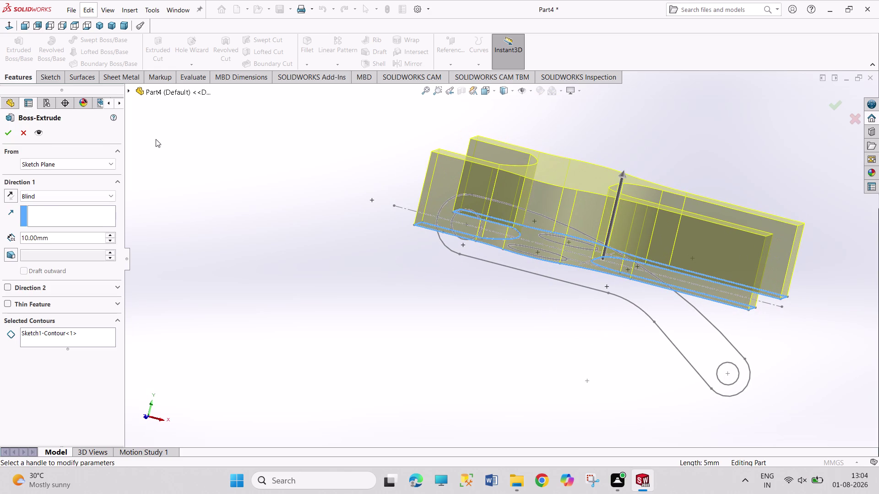
click(94, 195)
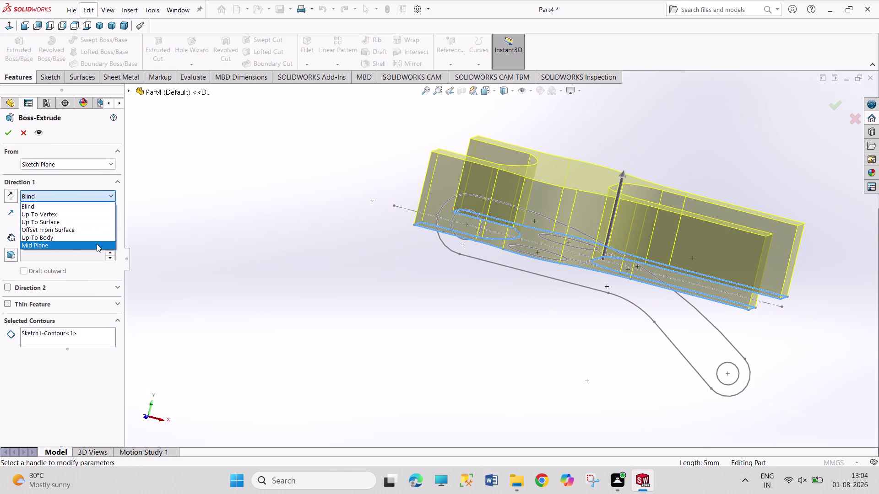
click(97, 244)
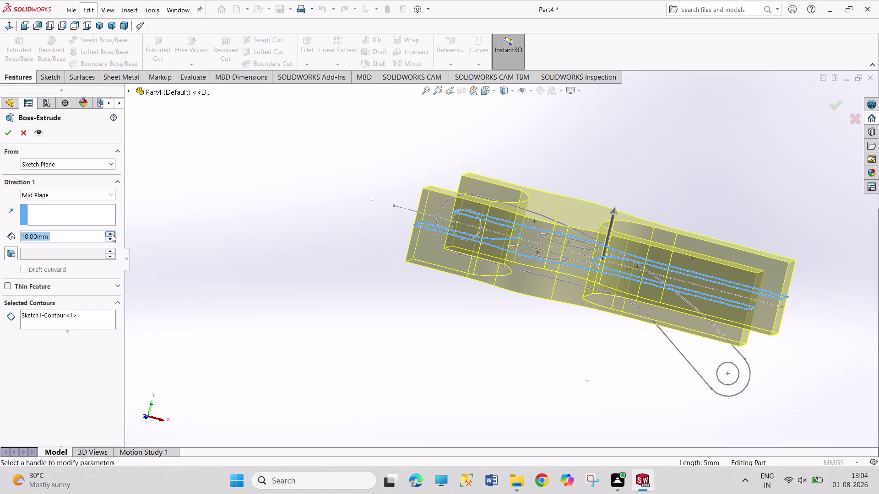
triple_click(112, 235)
middle_drag(180, 286, 187, 254)
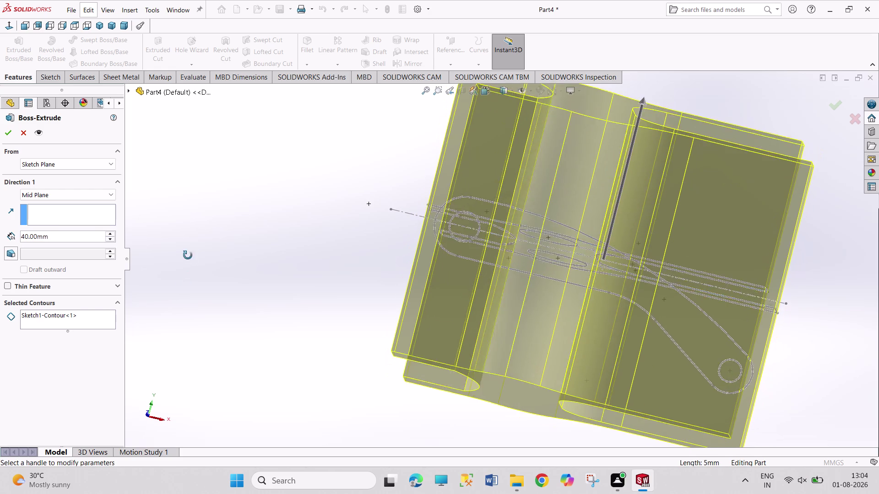
middle_drag(187, 254, 193, 292)
scroll(up, 3)
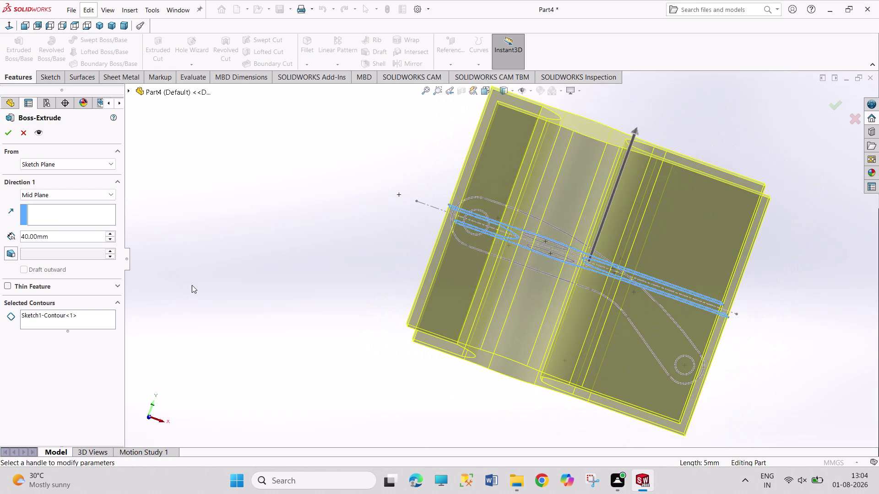
middle_drag(299, 230, 286, 258)
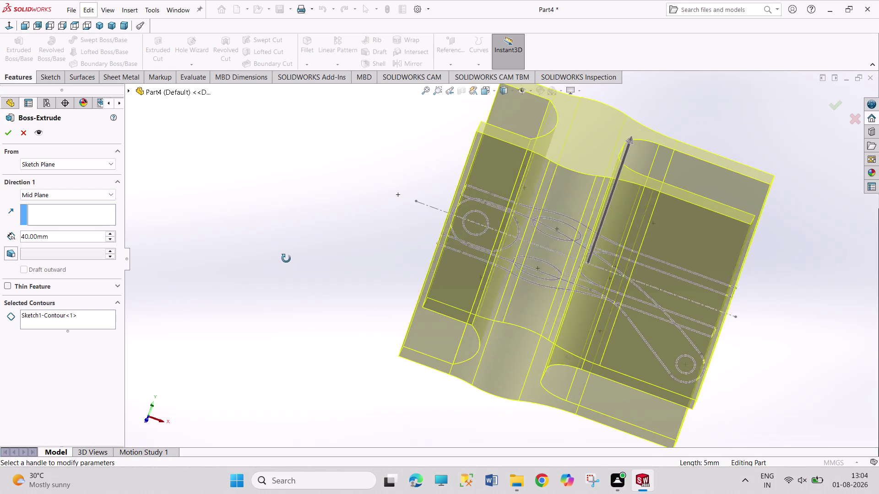
middle_drag(286, 258, 285, 236)
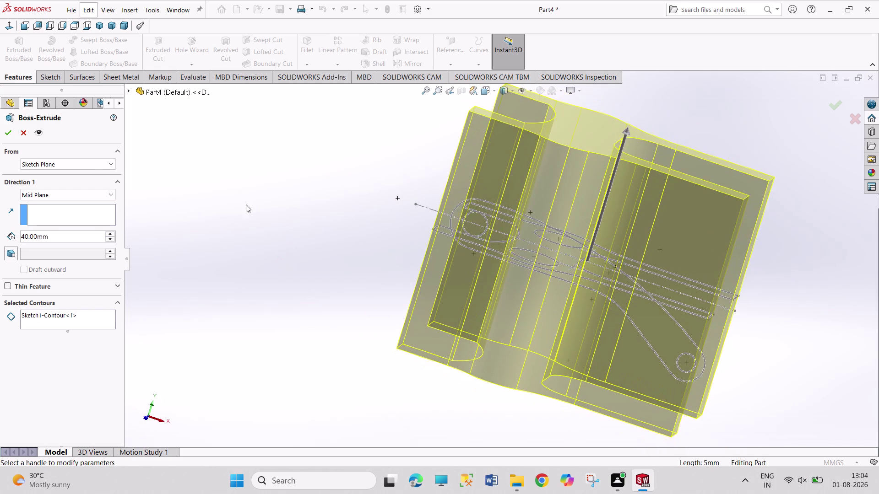
click(8, 134)
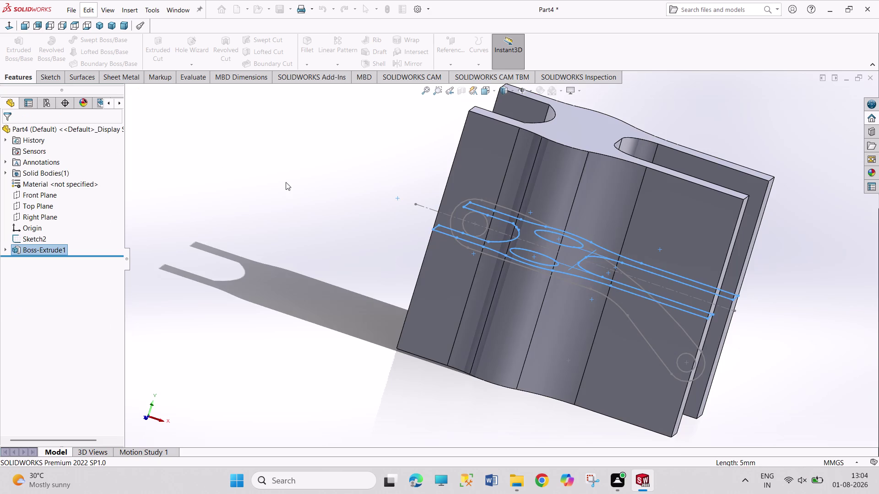
Orbit the new solid to view it from below, then start an Extruded Cut.
click(296, 187)
middle_drag(791, 235, 780, 217)
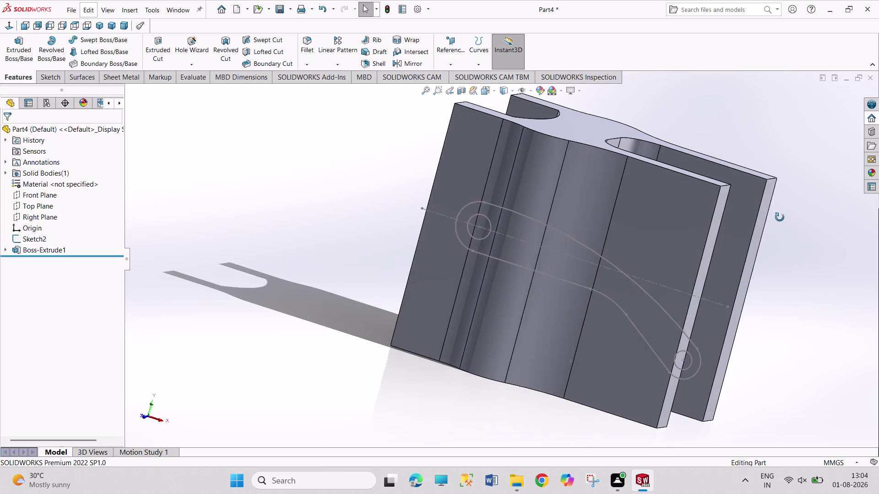
middle_drag(779, 217, 707, 279)
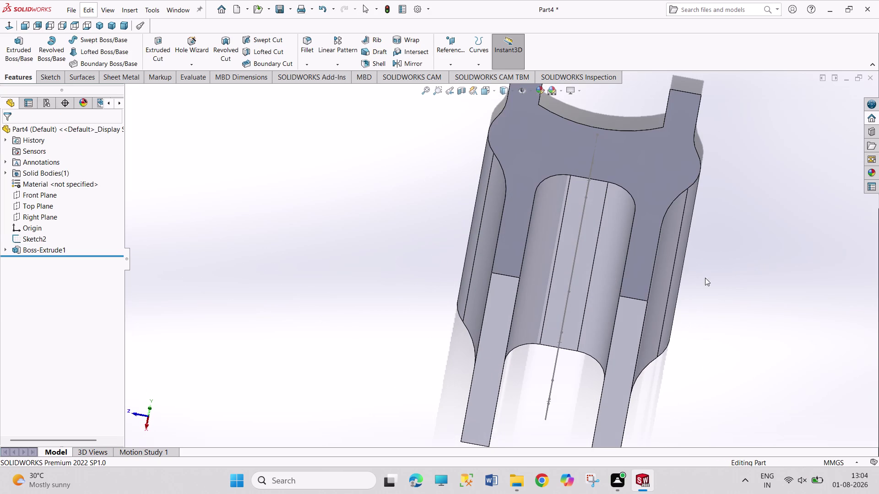
click(17, 51)
click(5, 132)
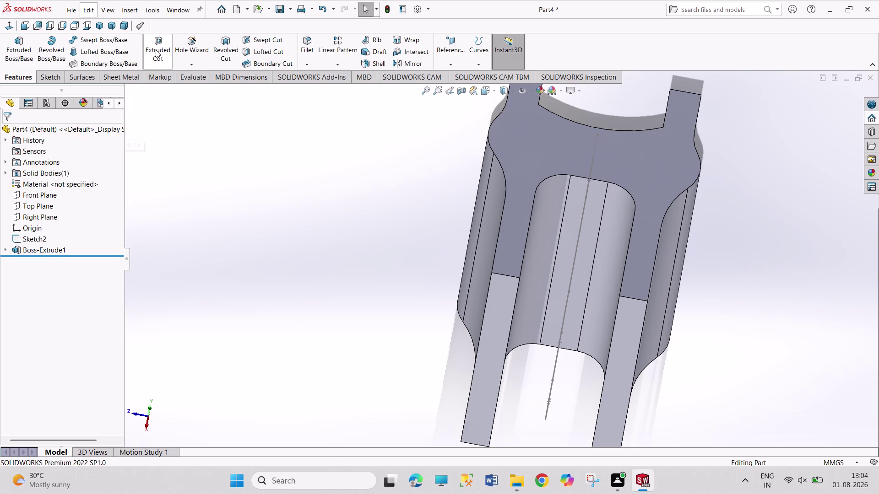
click(156, 50)
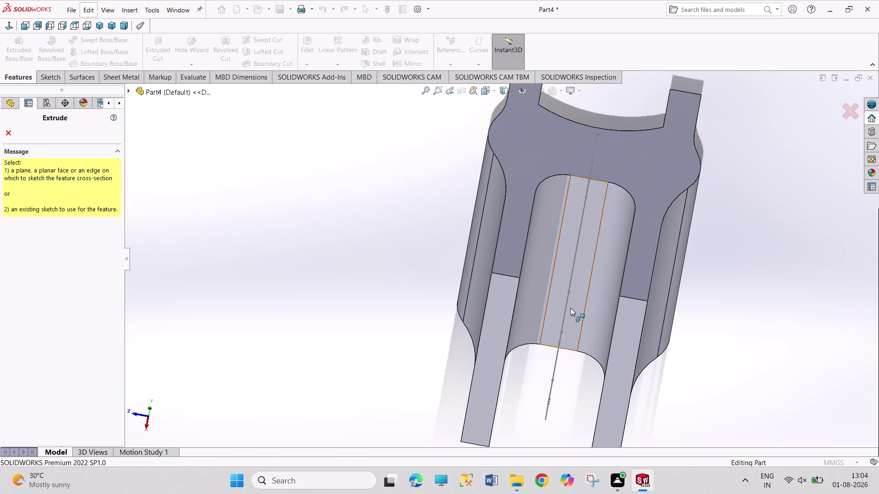
Cut with the Sketch2 arc profile at 40 mm Mid Plane, flipping the side to cut.
click(566, 310)
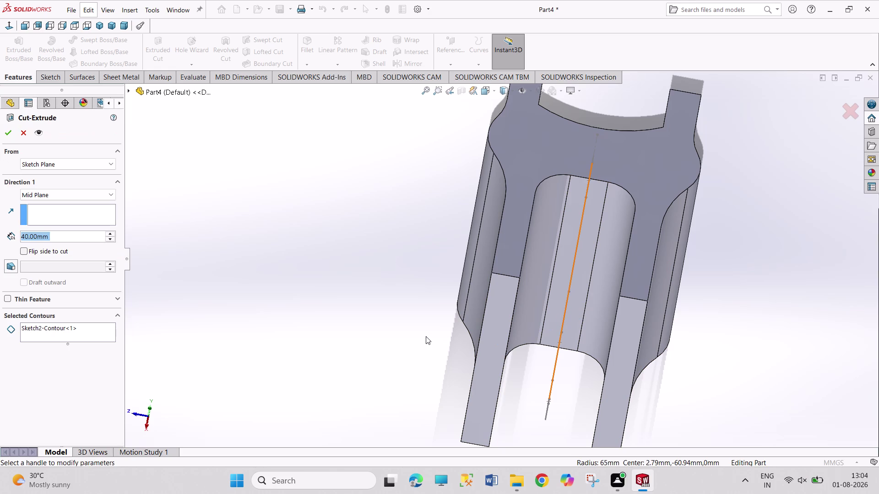
middle_drag(426, 354, 404, 344)
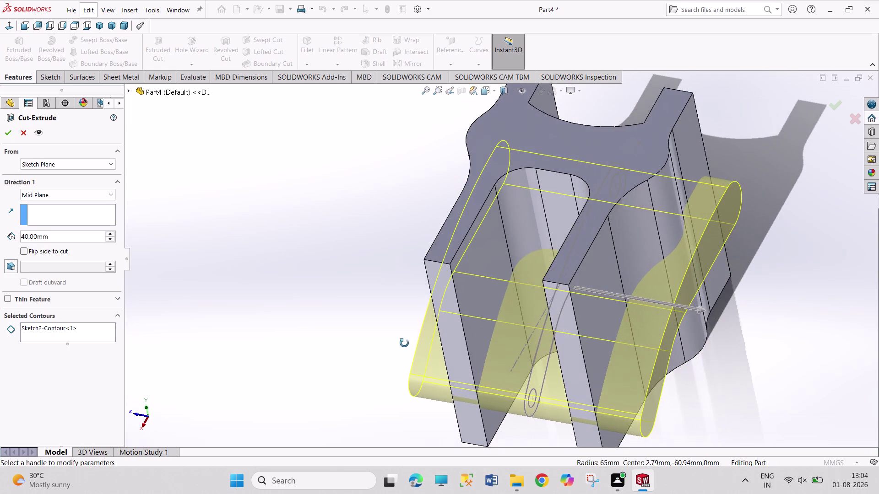
middle_drag(404, 343, 413, 343)
middle_click(414, 343)
middle_click(415, 343)
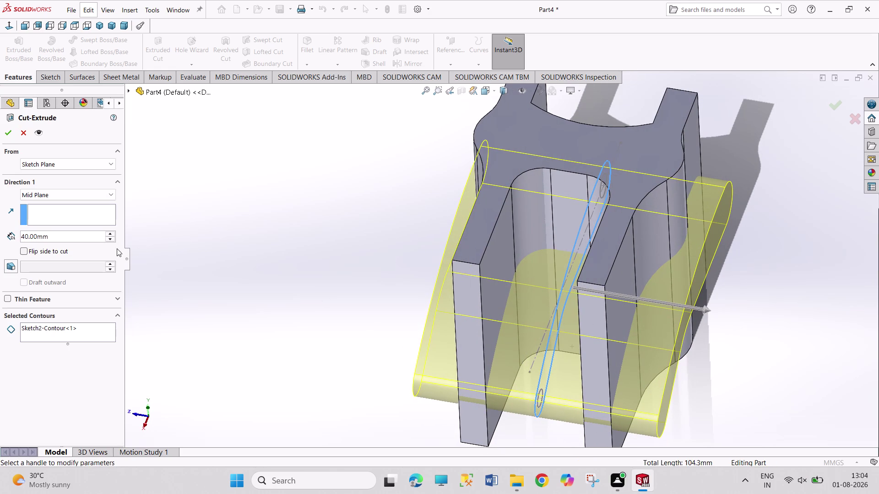
click(50, 254)
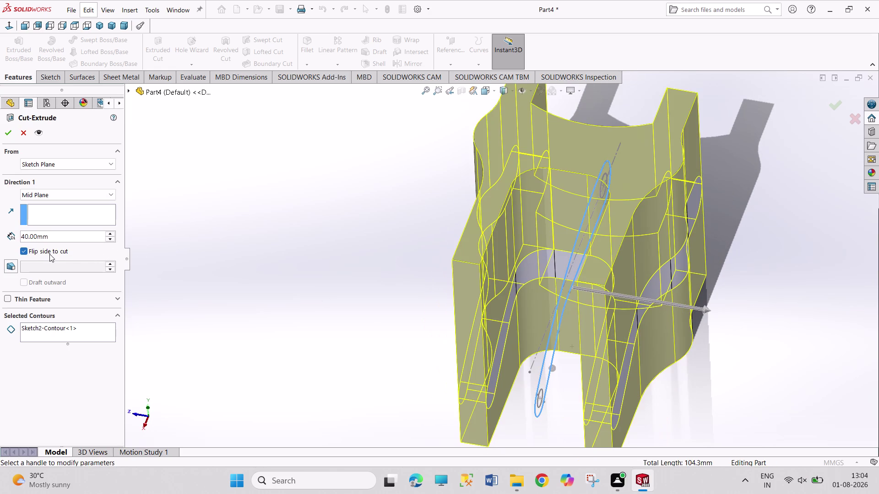
click(13, 136)
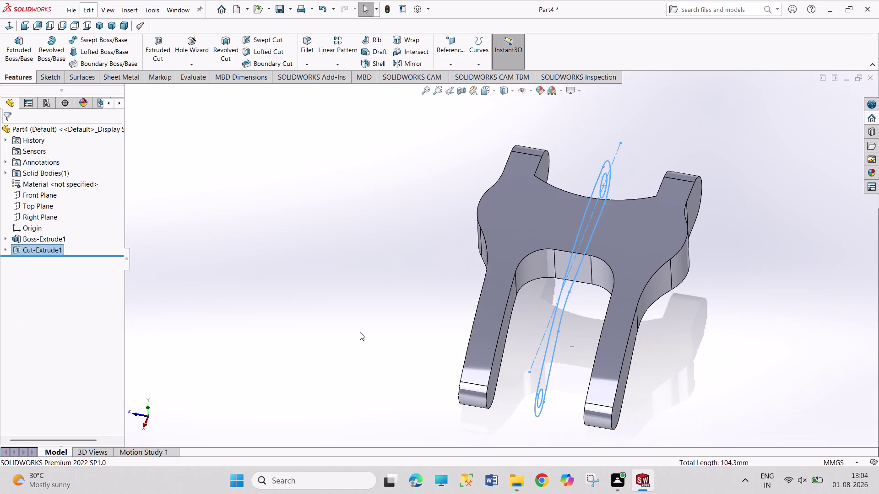
Orbit the forked link to inspect it from several angles, including underneath.
click(359, 333)
middle_drag(377, 348, 502, 363)
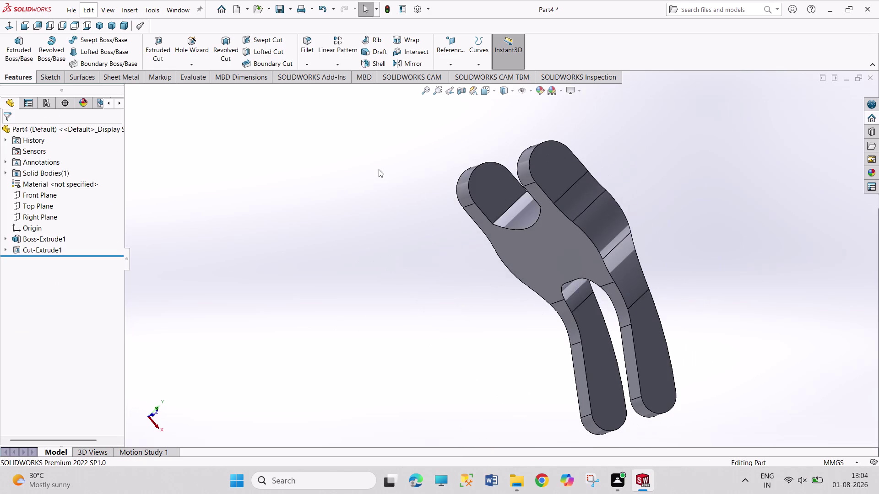
middle_drag(379, 169, 325, 253)
middle_drag(746, 291, 691, 167)
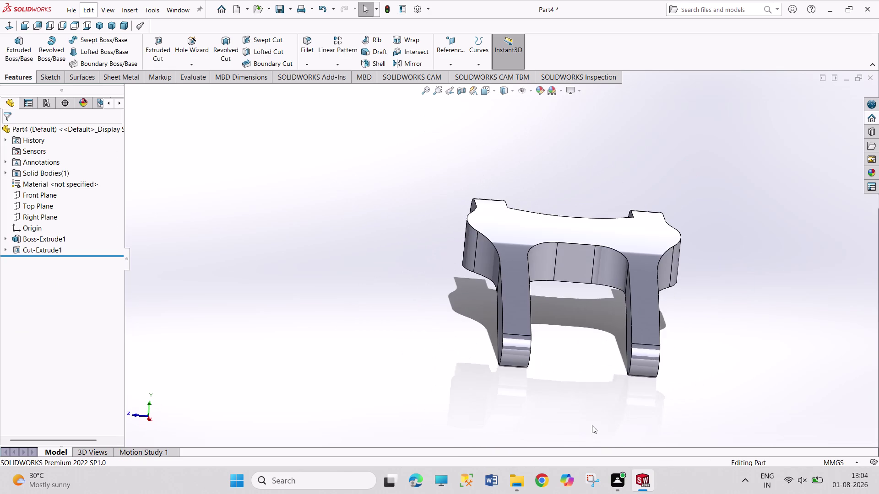
middle_drag(585, 441, 658, 357)
middle_drag(469, 362, 477, 445)
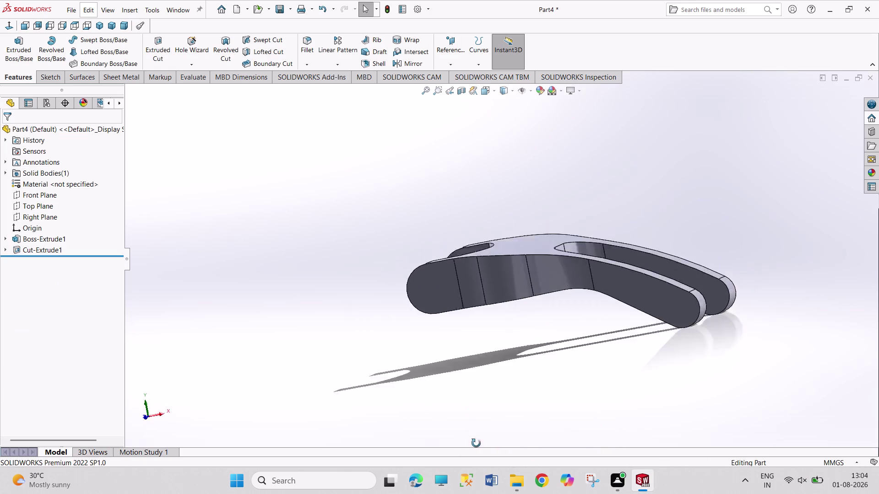
middle_drag(477, 444, 477, 446)
middle_drag(484, 187, 494, 257)
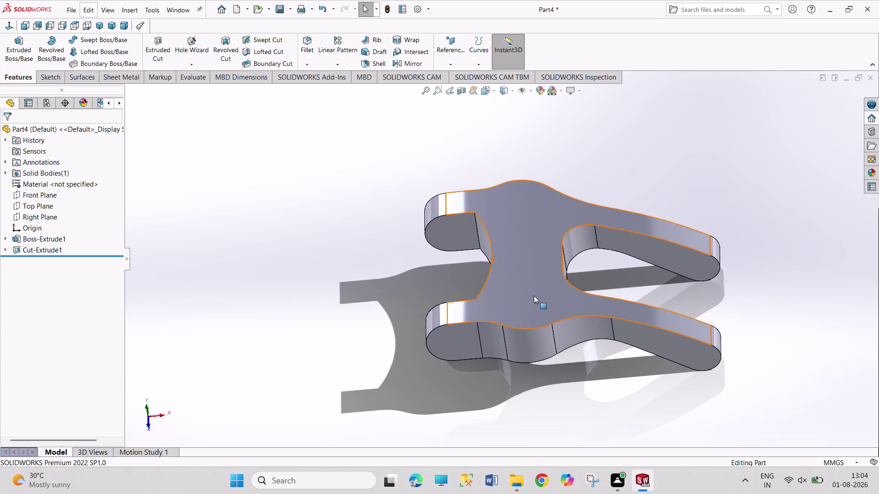
Select the web's flat top face and open a new sketch on it.
click(534, 295)
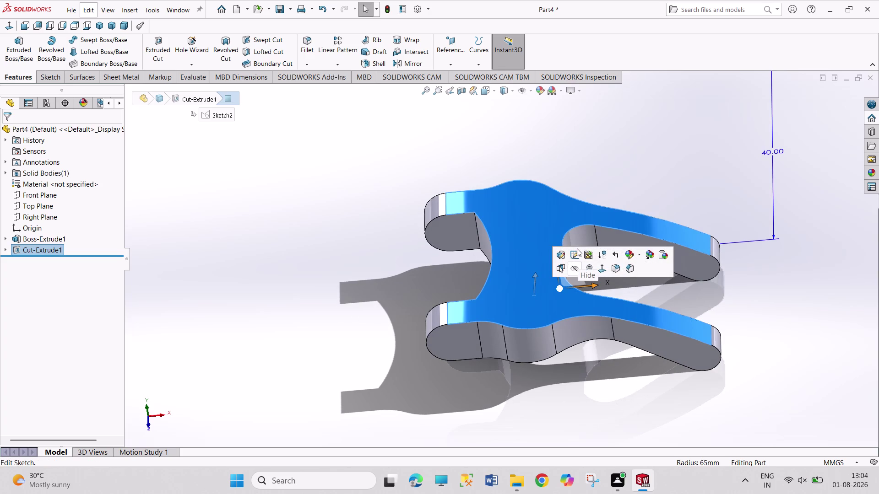
click(664, 176)
middle_drag(513, 404, 501, 215)
click(548, 290)
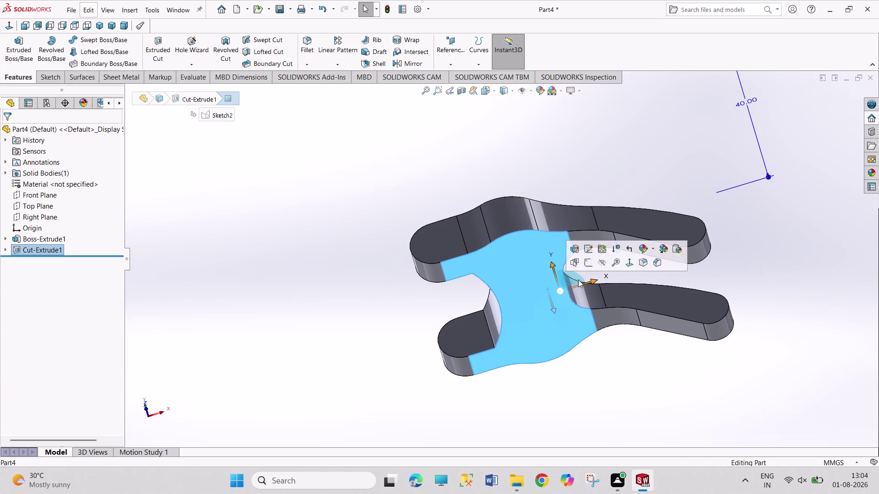
click(593, 263)
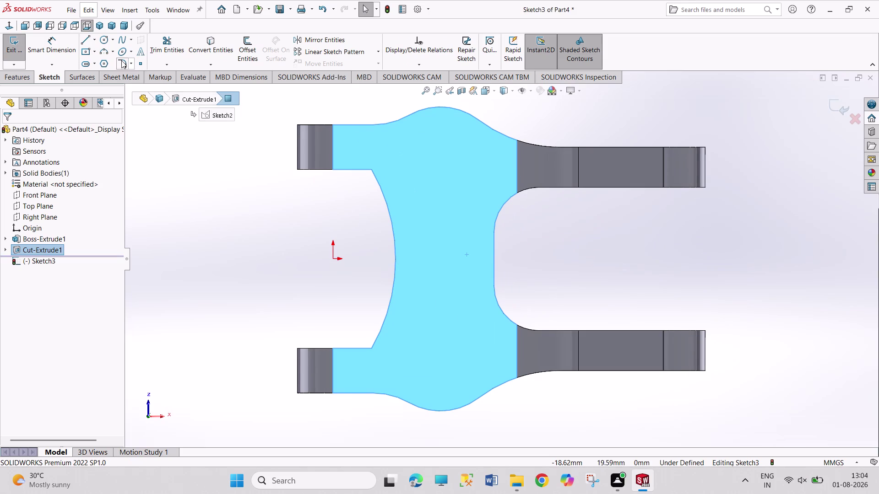
Draw two circles, one on the upper web and one on the lower web.
click(102, 41)
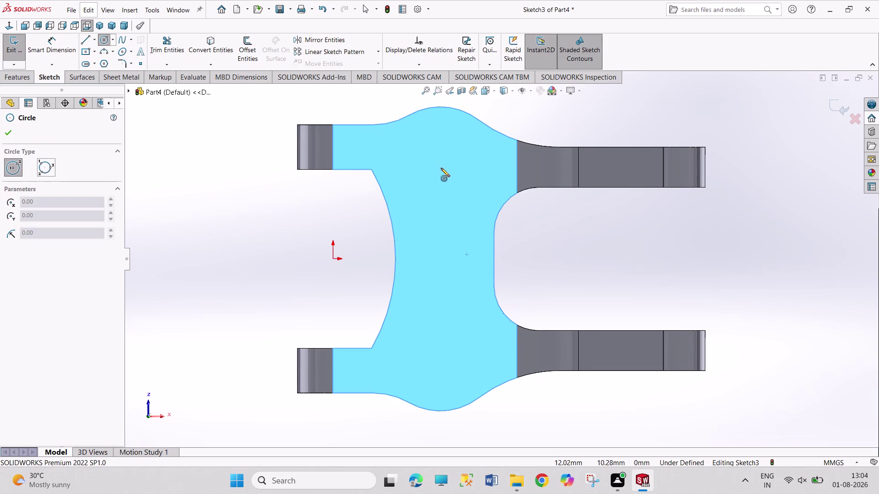
click(441, 168)
click(456, 199)
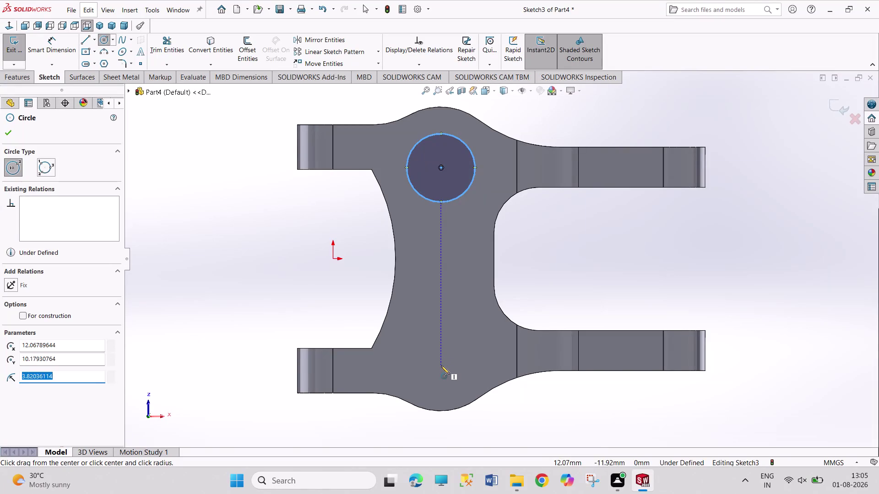
click(441, 366)
click(452, 395)
right_drag(618, 272, 592, 195)
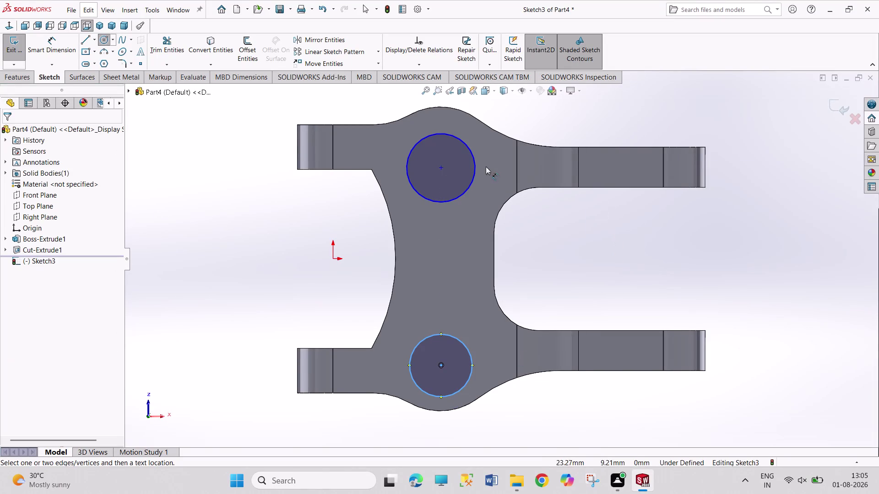
Dimension the upper circle's diameter at 14 mm.
click(469, 147)
click(549, 107)
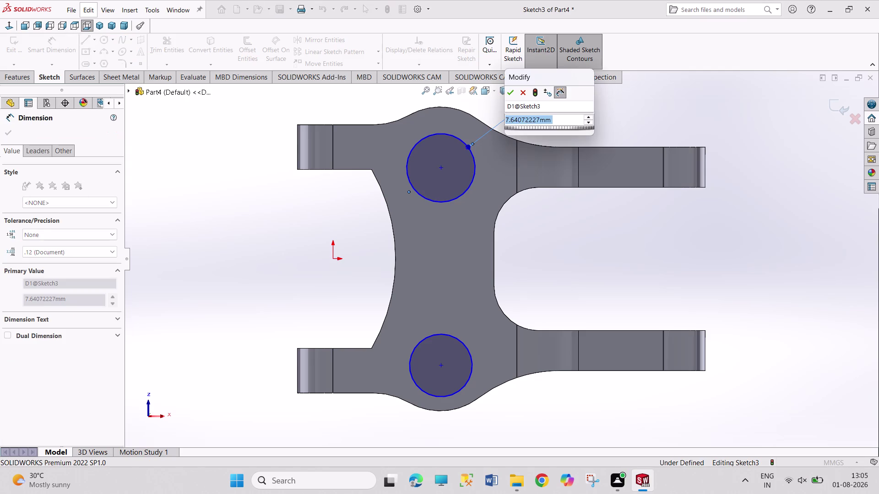
text(14)
key(Return)
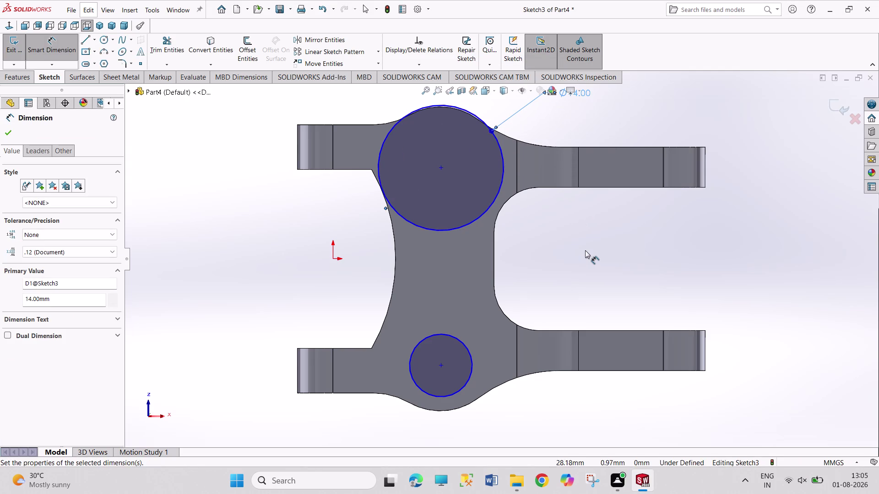
right_click(584, 242)
click(603, 268)
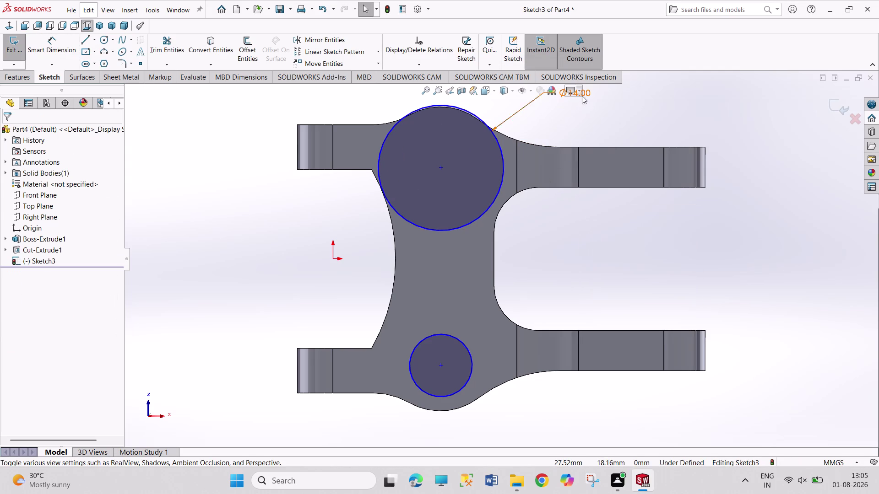
Change the upper circle's diameter to 8 mm and display it as a radius.
click(582, 95)
click(741, 103)
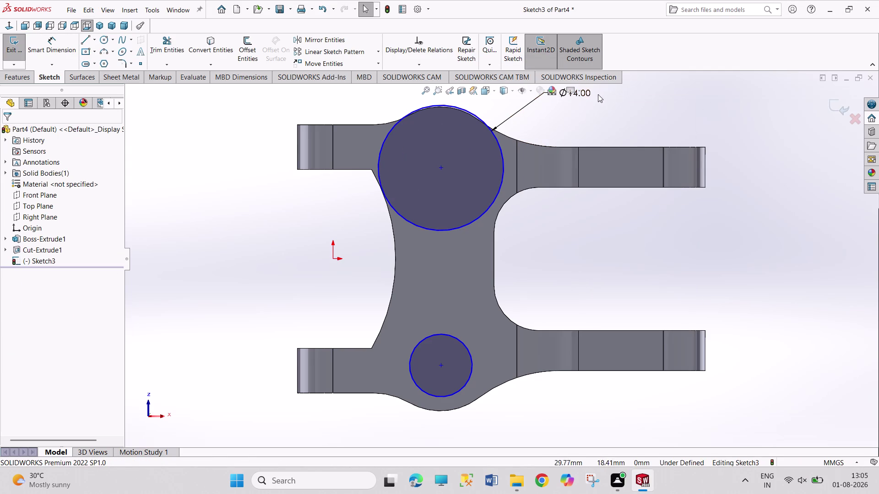
double_click(586, 95)
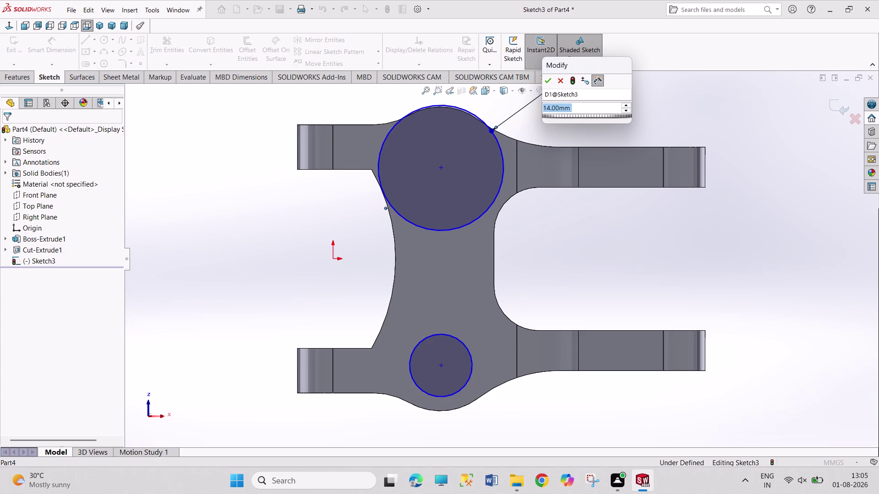
key(8)
key(Return)
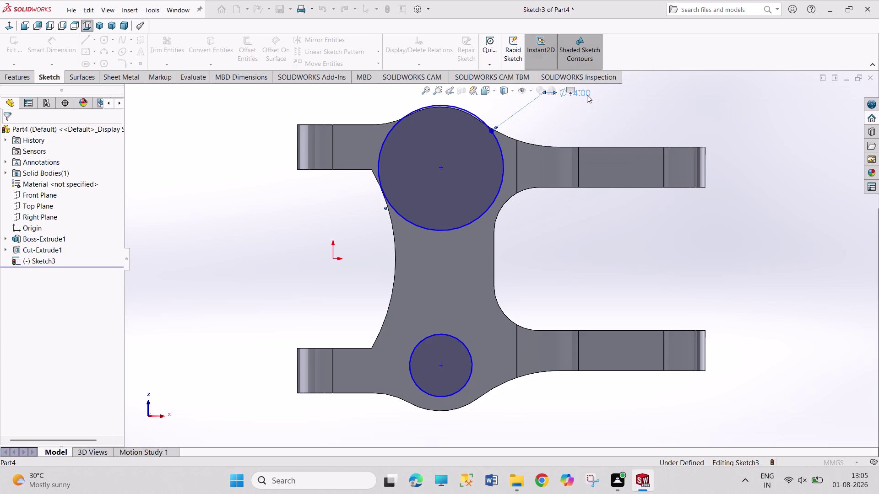
right_click(586, 123)
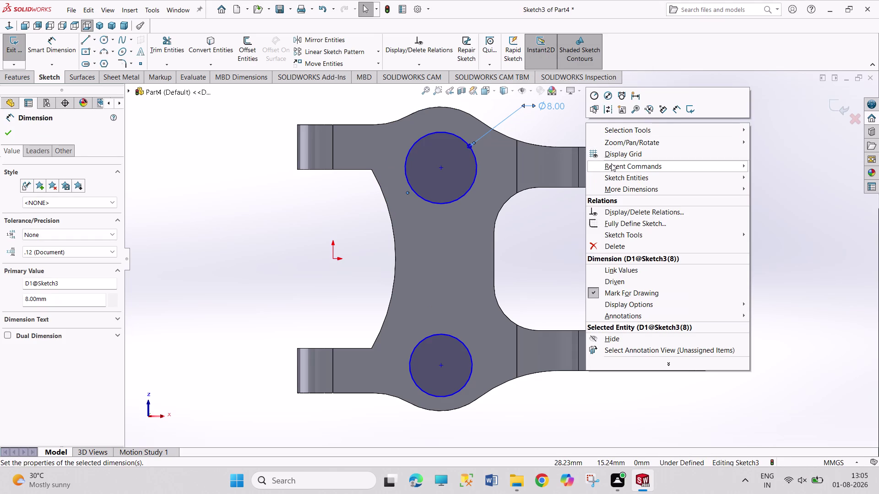
click(559, 134)
right_click(552, 103)
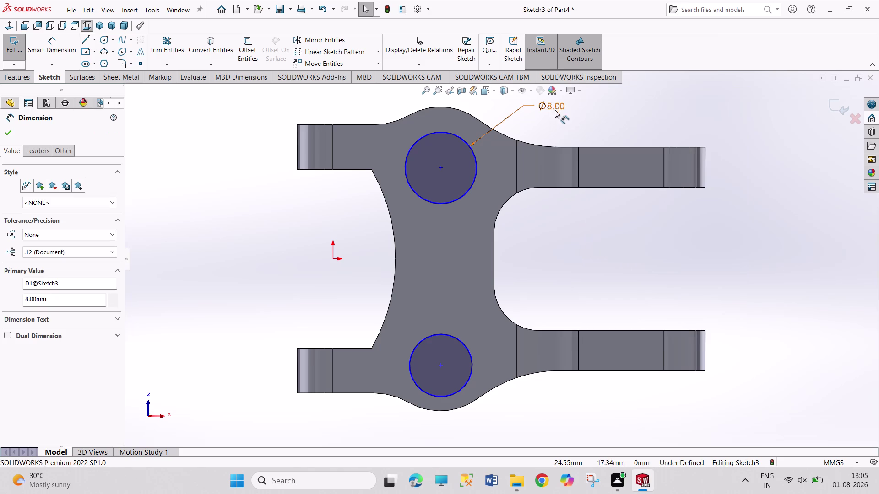
click(558, 78)
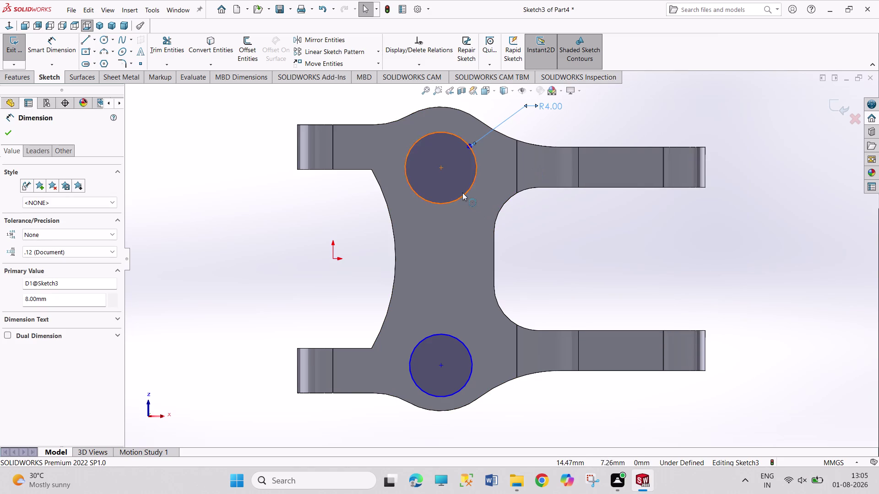
Make the two circles equal and the lower circle tangent to the web's lower edge.
click(463, 193)
click(470, 353)
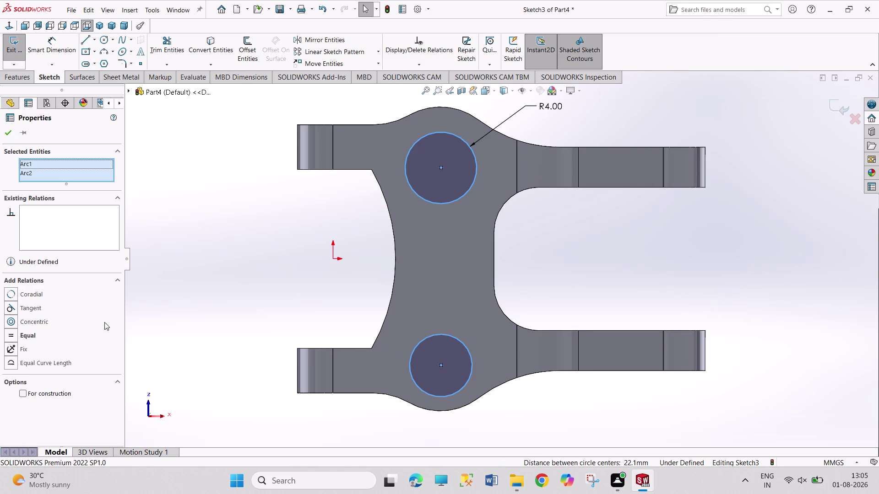
click(30, 334)
click(181, 272)
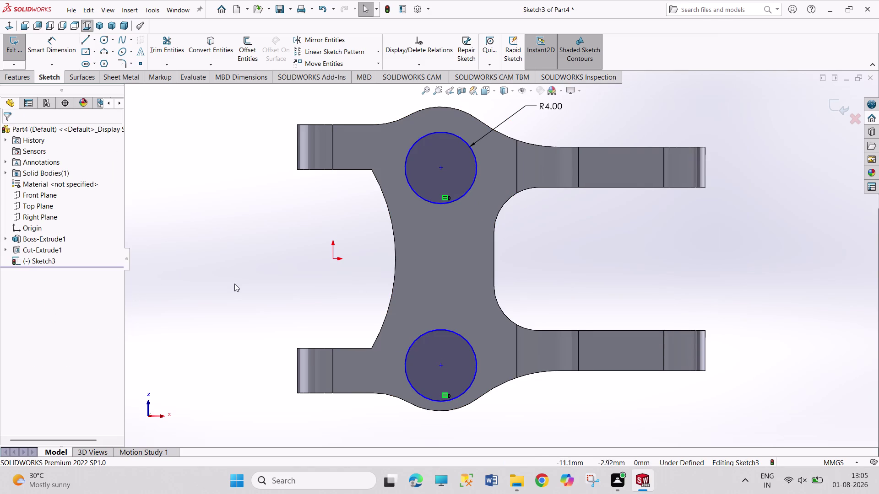
click(454, 399)
click(454, 410)
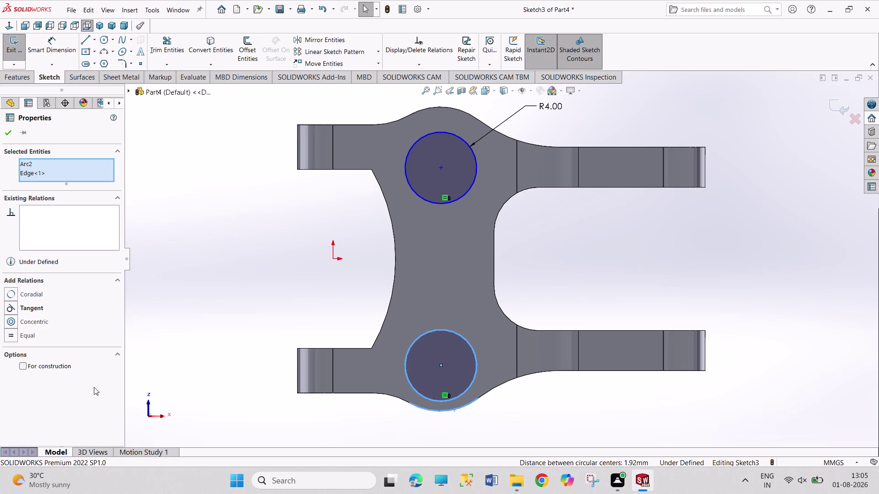
click(41, 322)
click(184, 287)
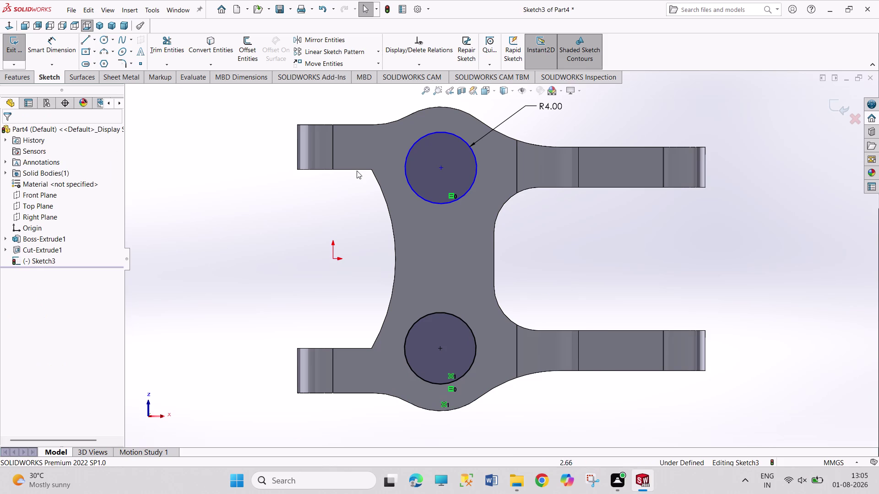
Make the upper circle tangent to the web's upper outer edge.
click(467, 115)
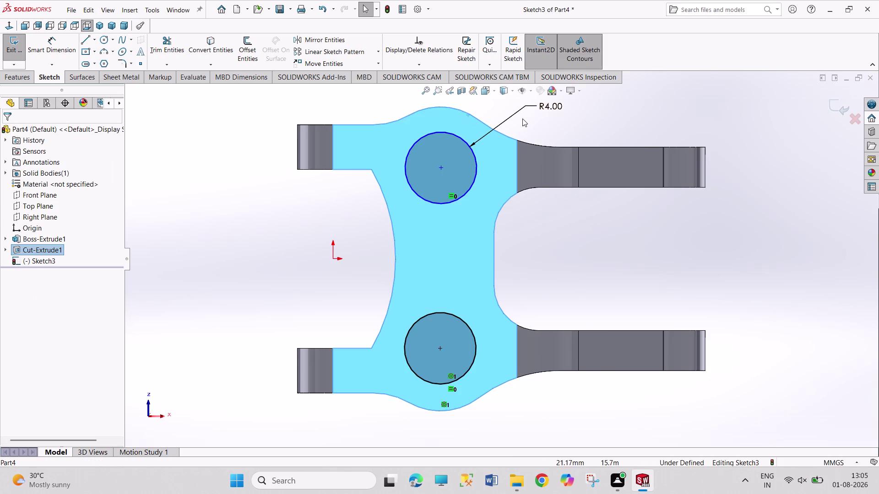
click(569, 139)
click(463, 112)
click(446, 133)
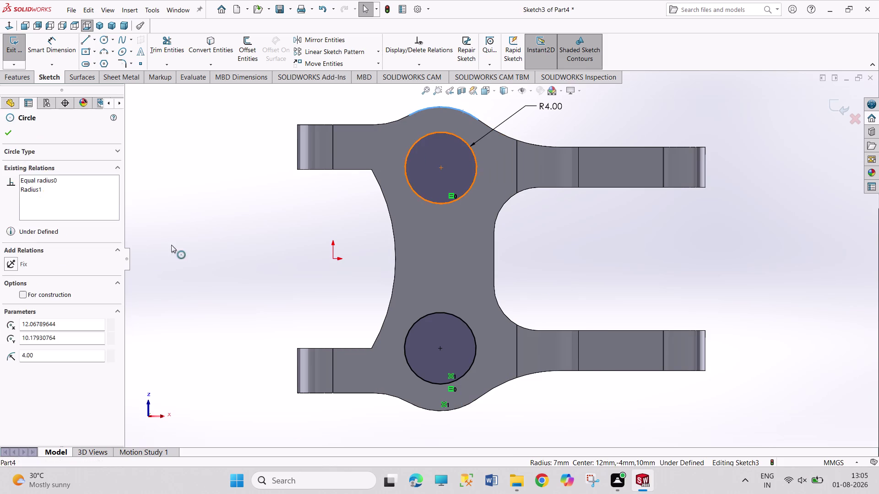
click(36, 325)
click(201, 284)
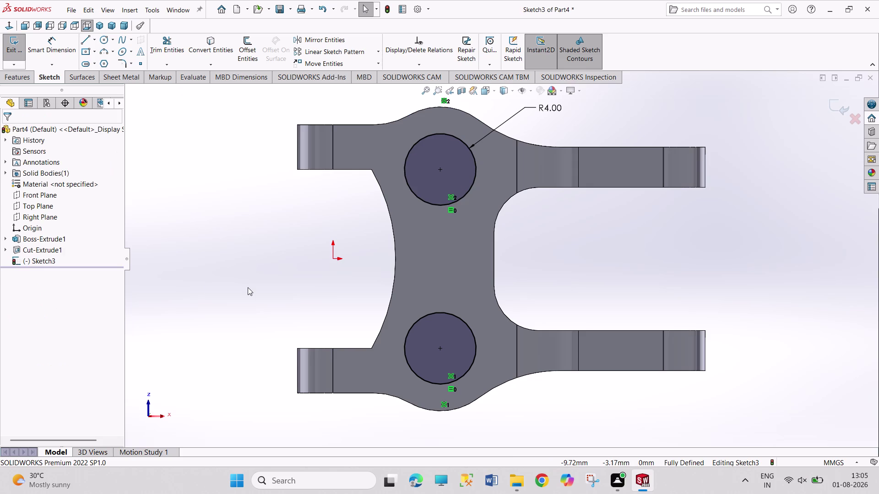
right_drag(247, 287, 261, 194)
Try a 20 mm centre distance, discard it as over-defining, and exit Sketch3.
click(439, 170)
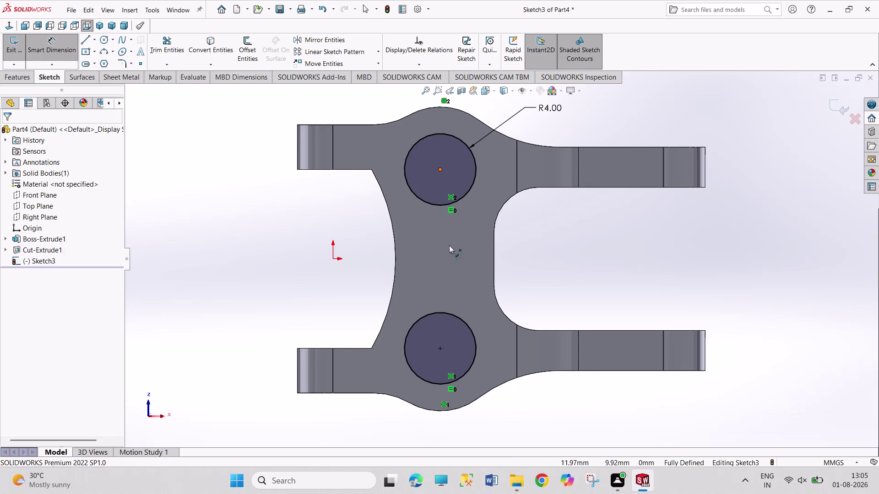
click(442, 349)
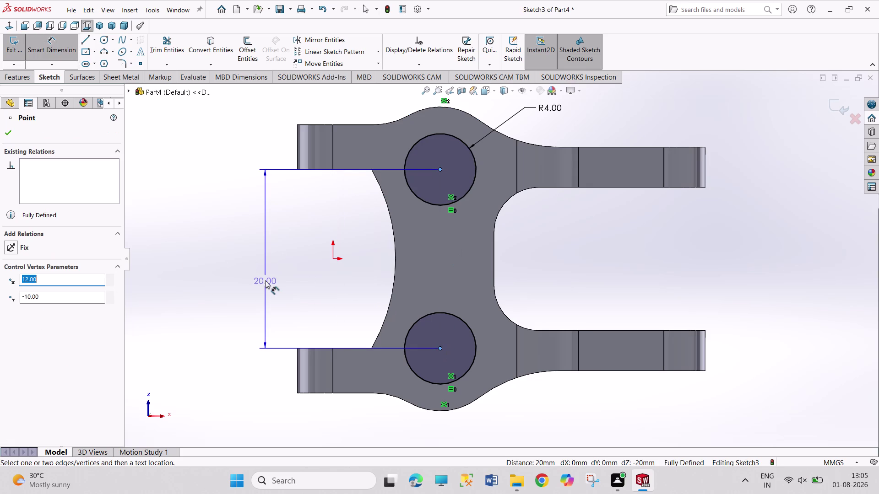
click(265, 280)
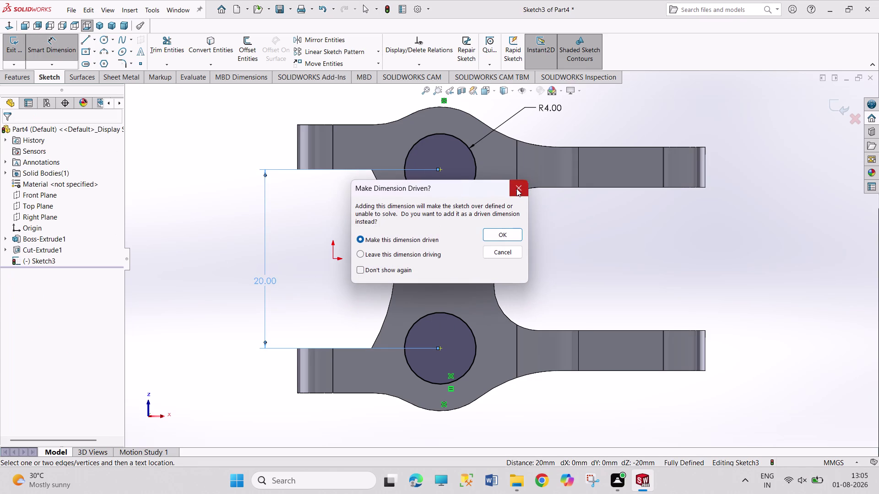
click(517, 188)
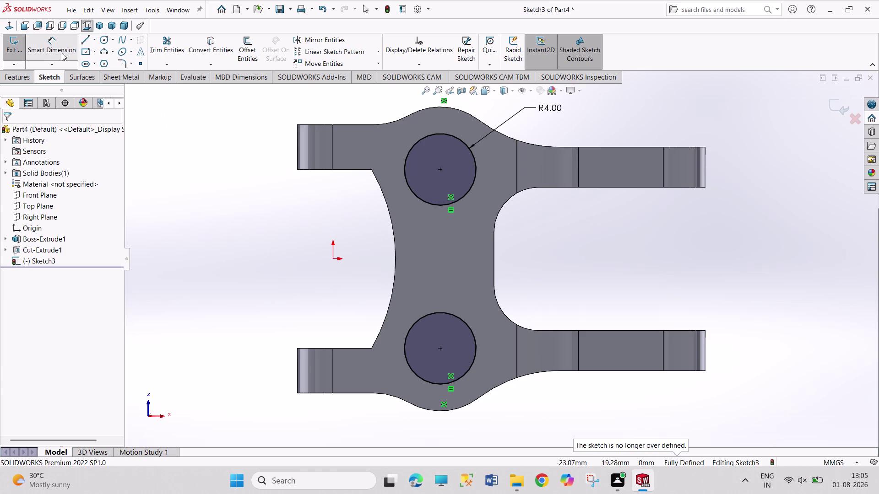
click(12, 48)
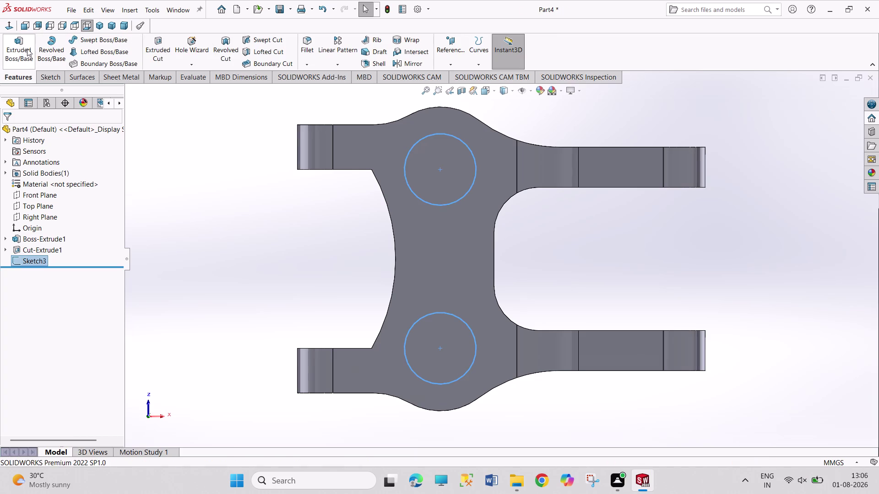
Cut the two circles through the web with a 30 mm Mid Plane extruded cut.
click(163, 54)
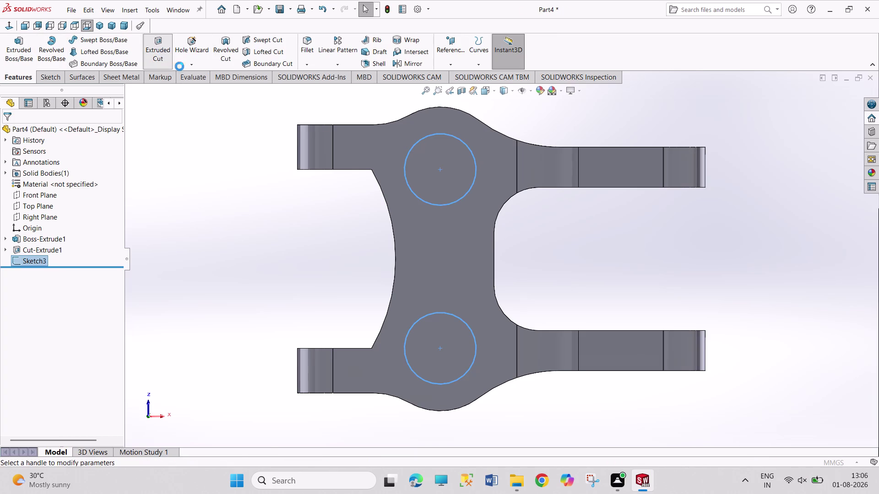
middle_drag(379, 110, 341, 233)
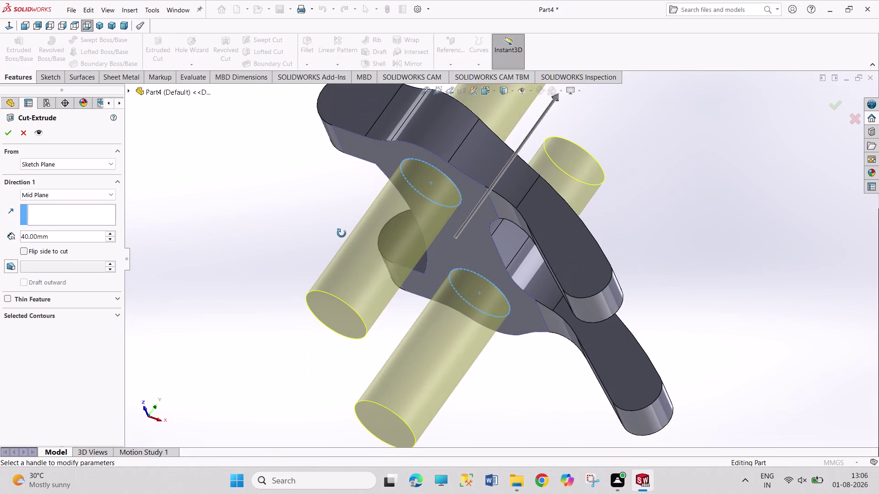
middle_drag(341, 233, 342, 234)
triple_click(109, 240)
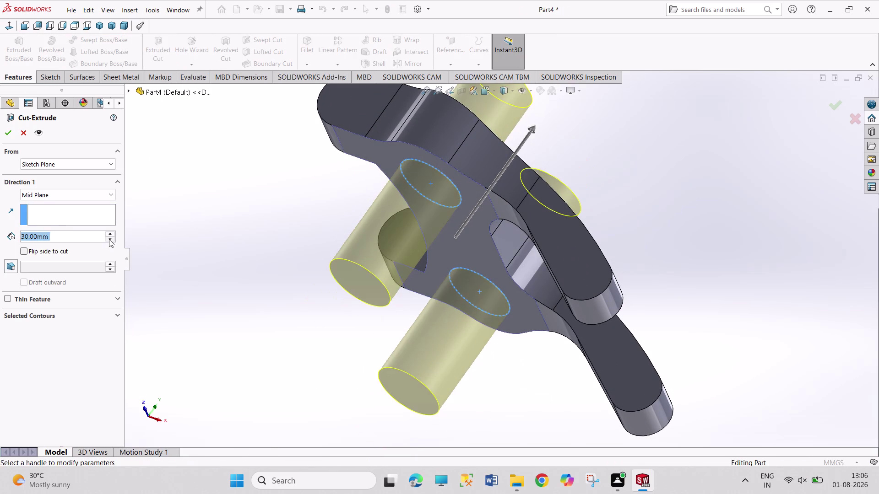
click(112, 235)
click(111, 235)
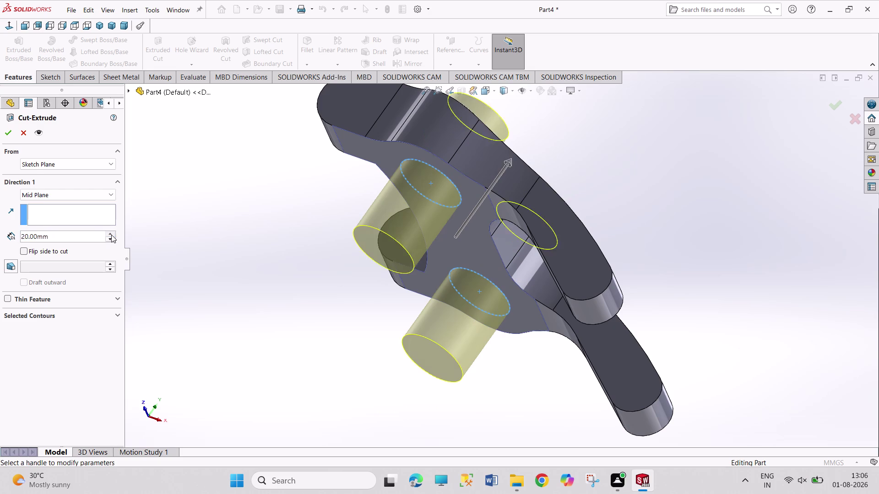
click(6, 132)
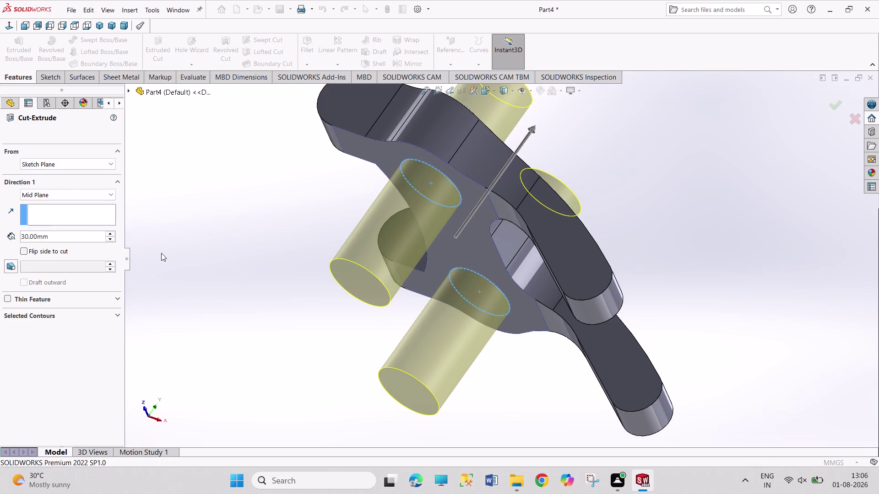
click(161, 254)
Orbit to the fork ends and start a sketch on the lower fork's end face.
middle_drag(196, 193, 224, 319)
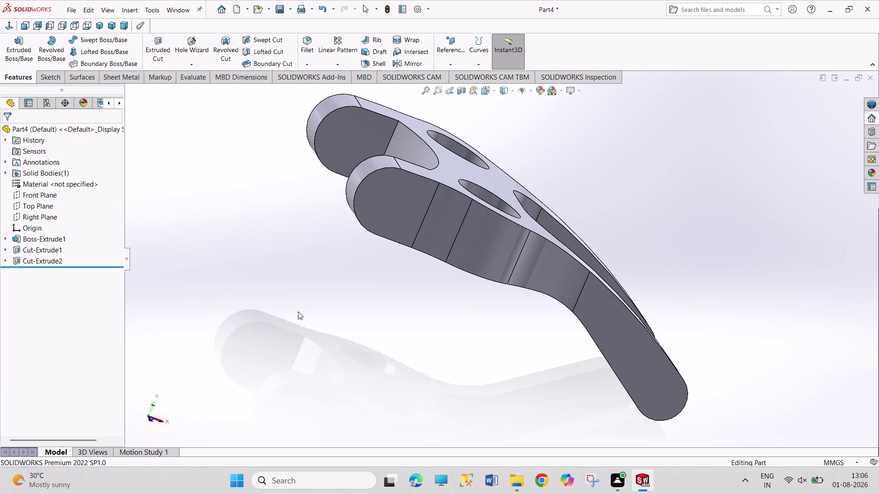
click(403, 202)
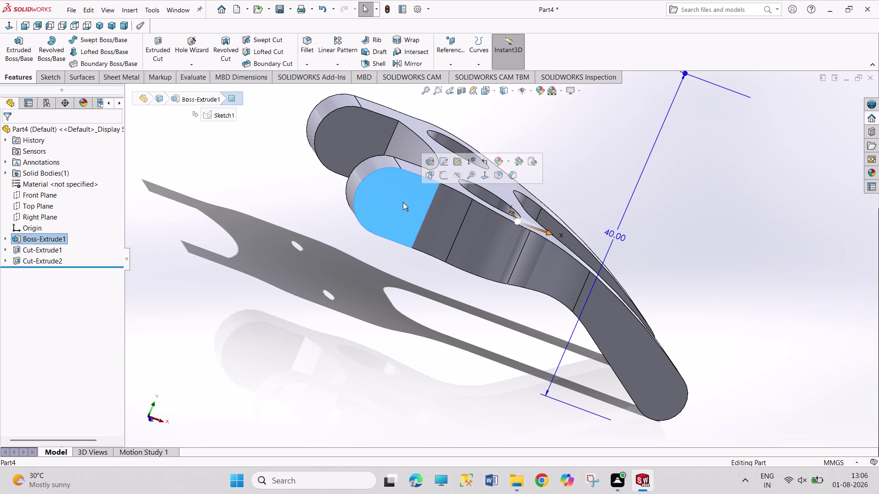
click(308, 248)
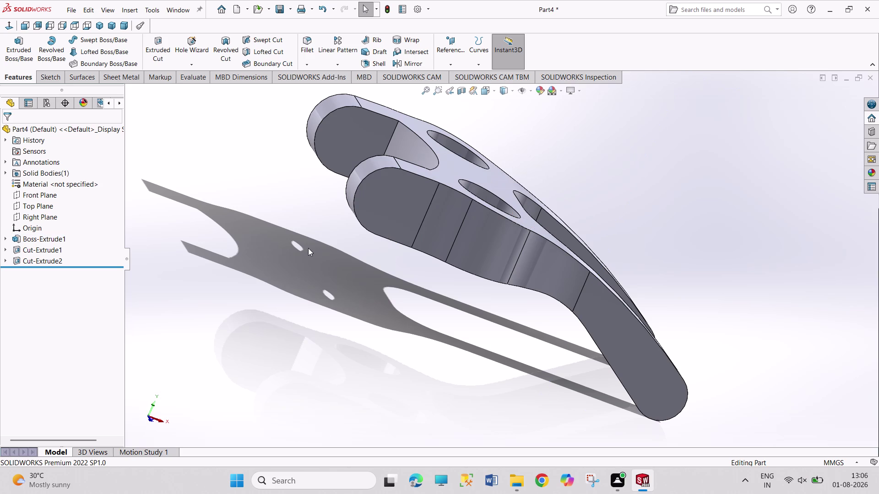
click(379, 203)
click(418, 177)
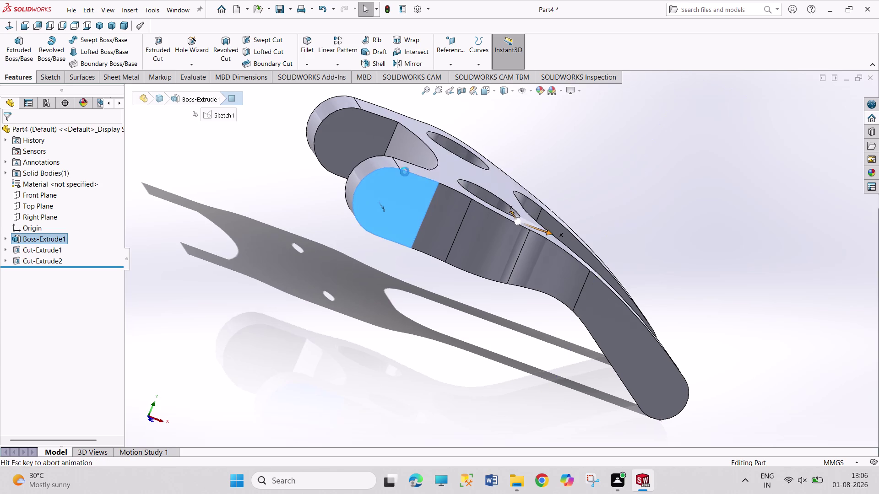
Draw a circle at the fork's rounded end and dimension its diameter to 4 mm.
click(102, 40)
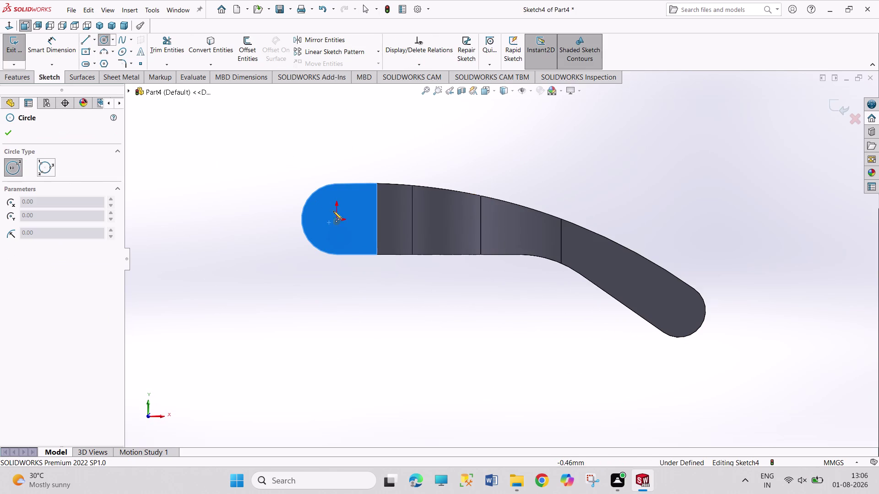
click(336, 219)
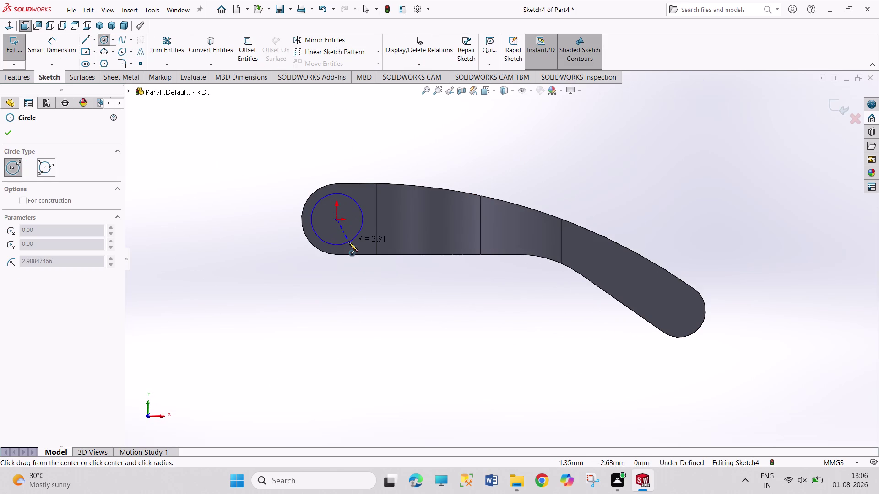
click(346, 242)
right_drag(367, 167, 360, 121)
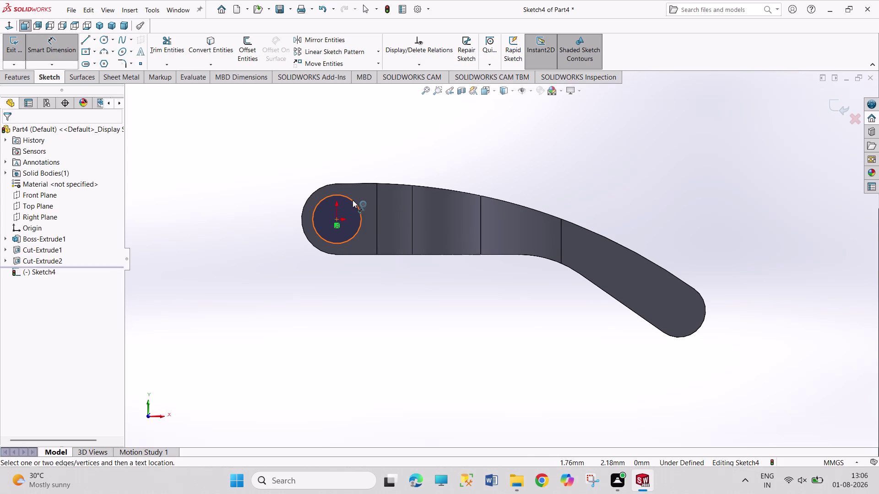
drag(352, 200, 352, 195)
click(368, 144)
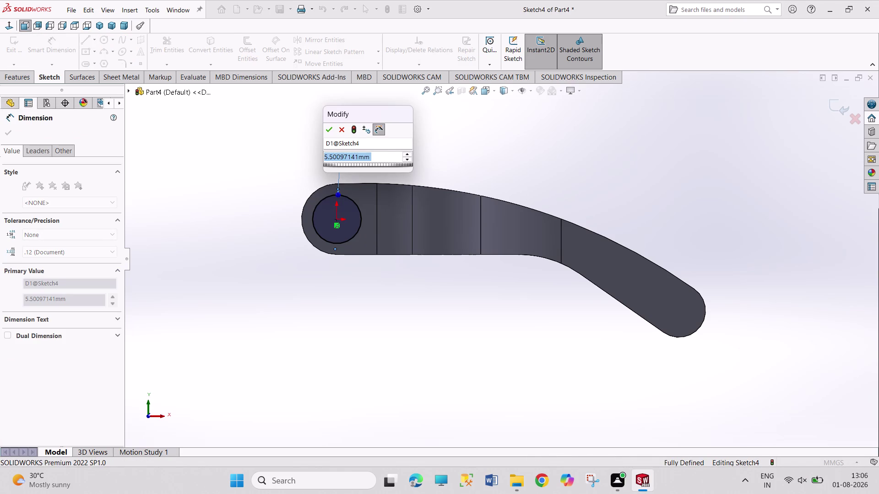
key(4)
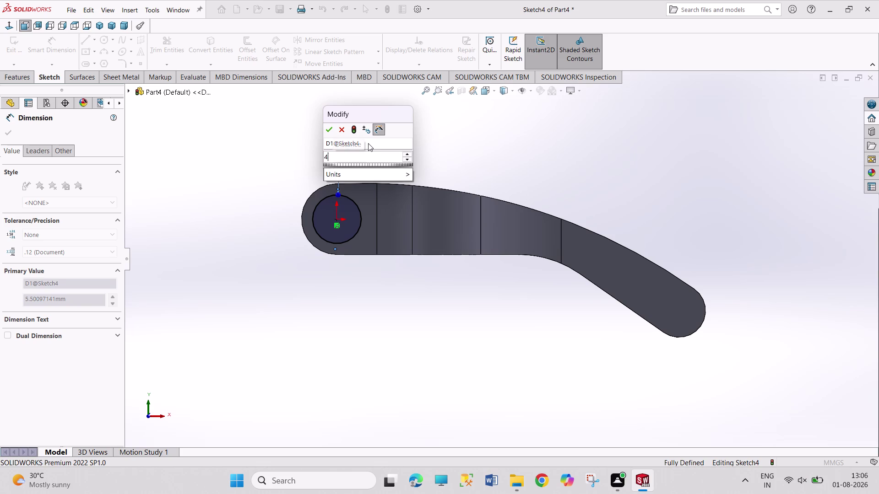
key(Return)
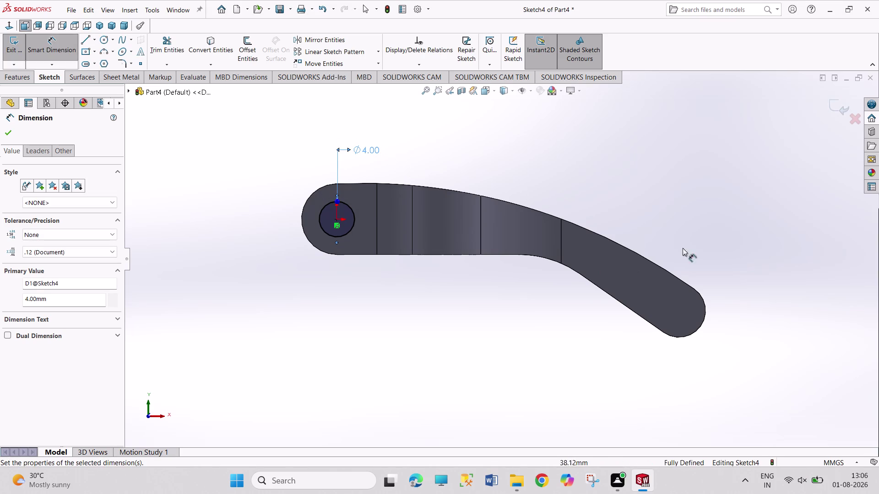
Display the 4 mm dimension as radius R2 and exit Sketch4.
right_click(630, 183)
click(649, 216)
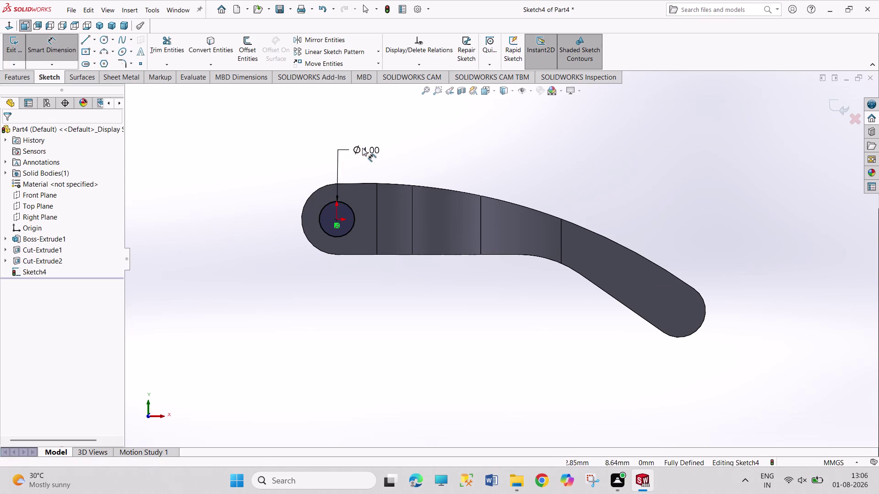
right_click(371, 150)
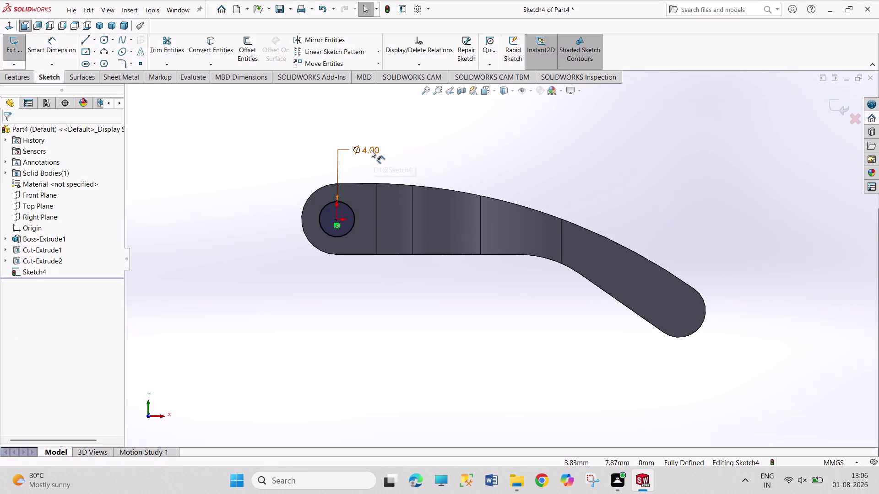
click(379, 124)
click(611, 170)
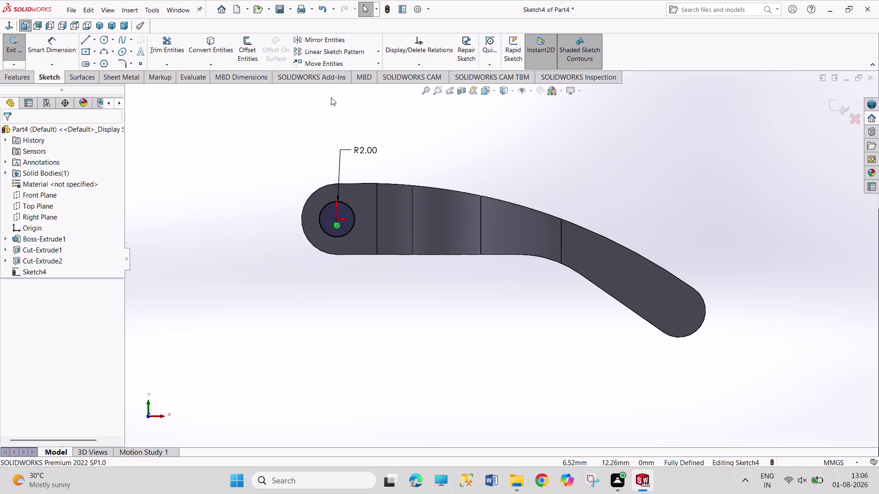
click(14, 51)
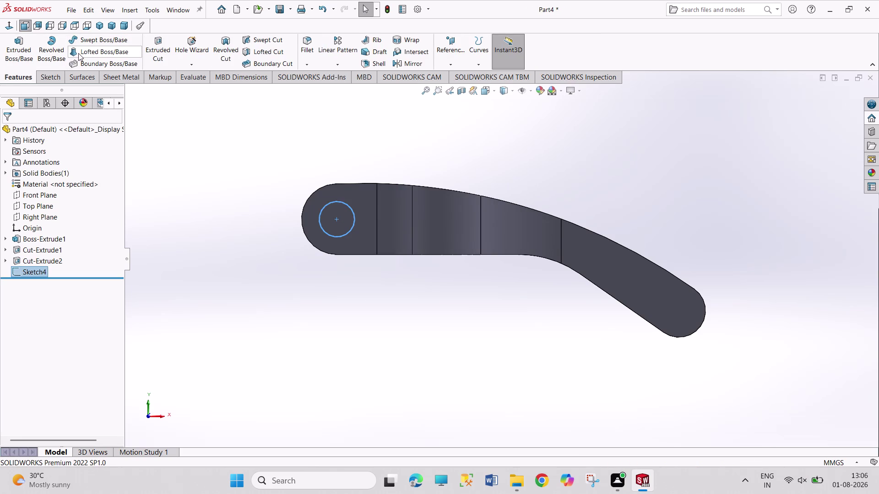
Extrude-cut Sketch4 as a Blind 30 mm pin hole through both fork ends.
click(157, 49)
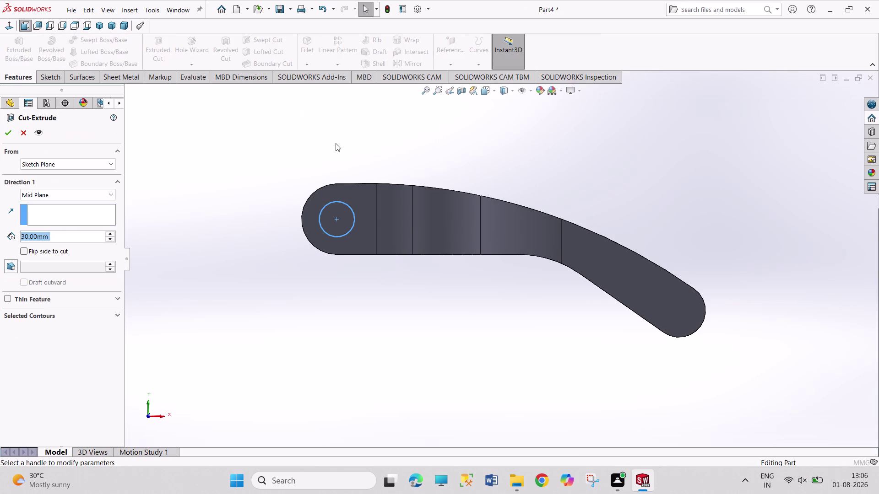
middle_drag(314, 158, 325, 232)
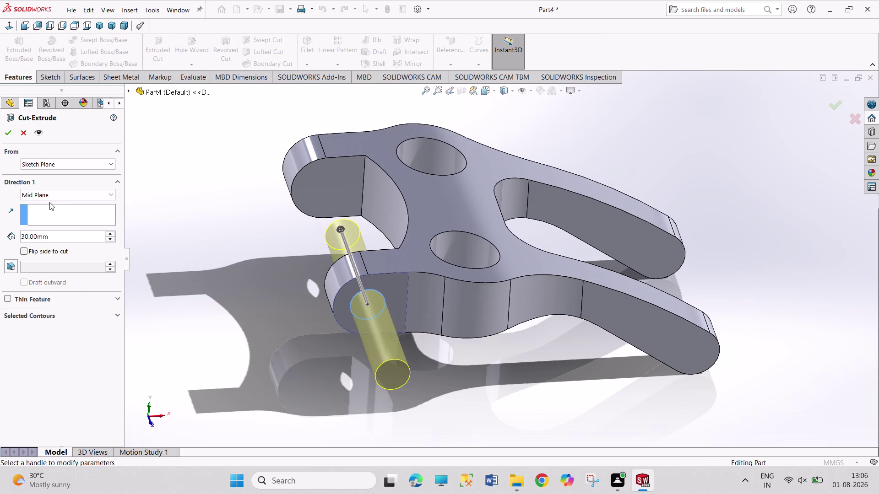
click(58, 194)
click(60, 204)
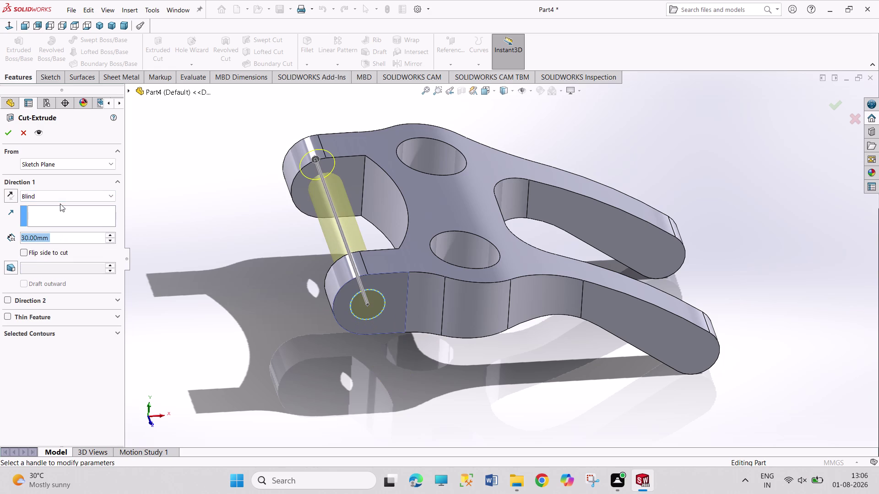
middle_drag(164, 274, 224, 391)
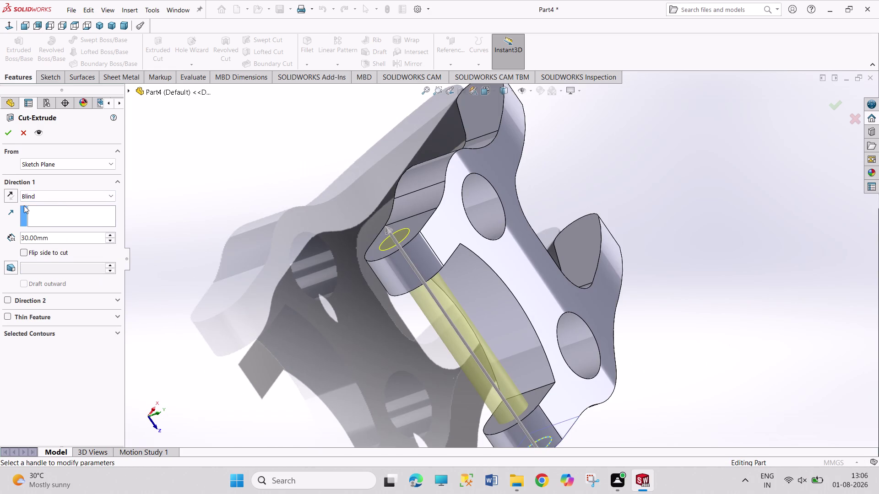
click(5, 137)
click(248, 278)
Orbit to inspect the pin holes and select the face at the far curved end.
middle_drag(408, 396, 401, 396)
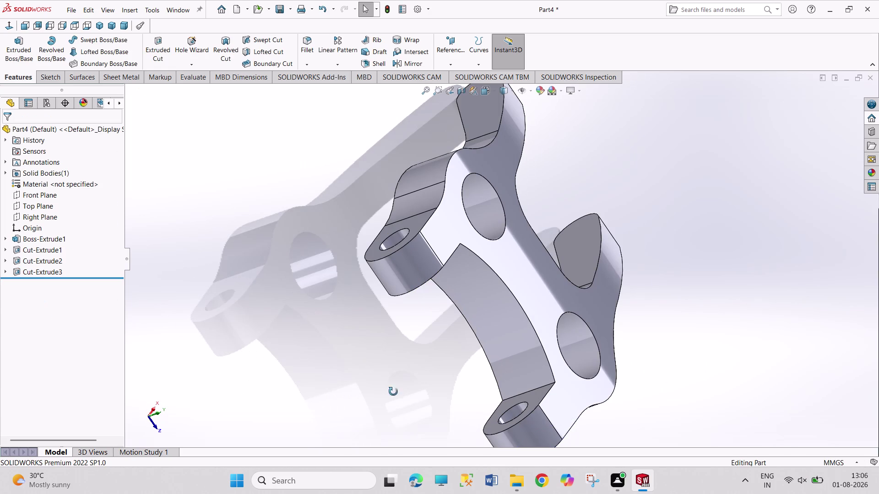
middle_drag(401, 396, 324, 250)
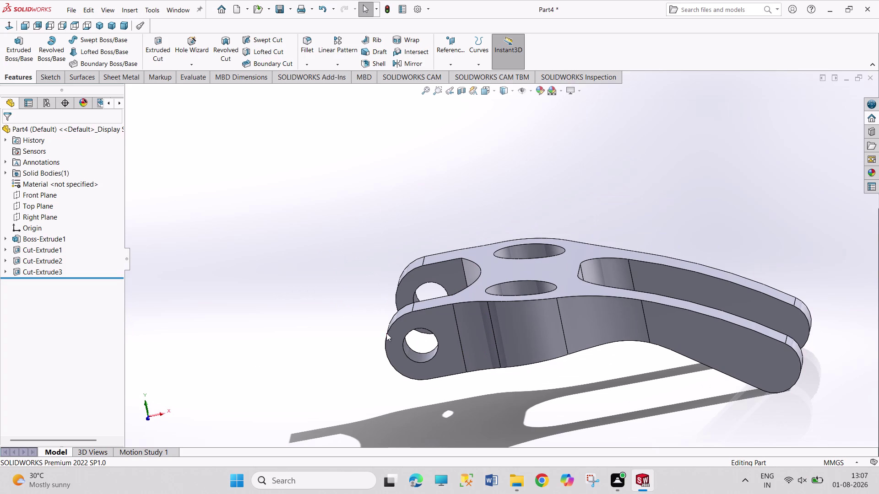
click(780, 369)
click(780, 339)
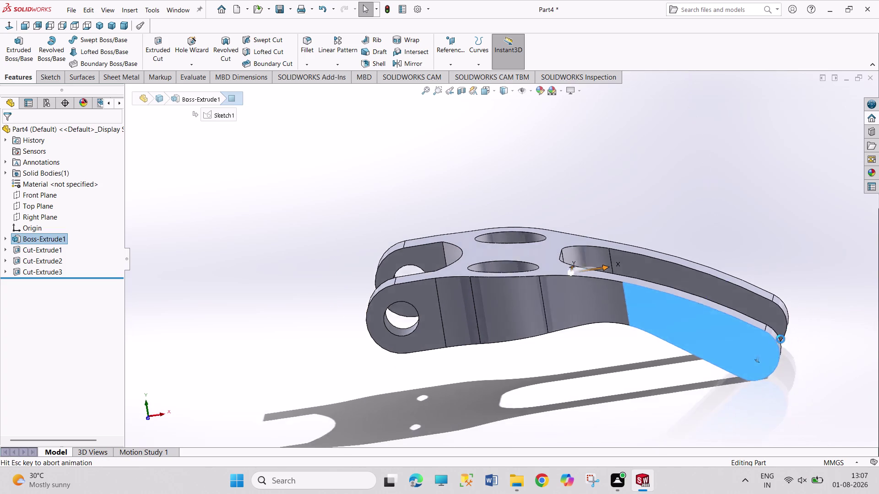
Open Sketch5 on the flat face at the link's far curved end.
drag(104, 41, 108, 46)
right_click(691, 322)
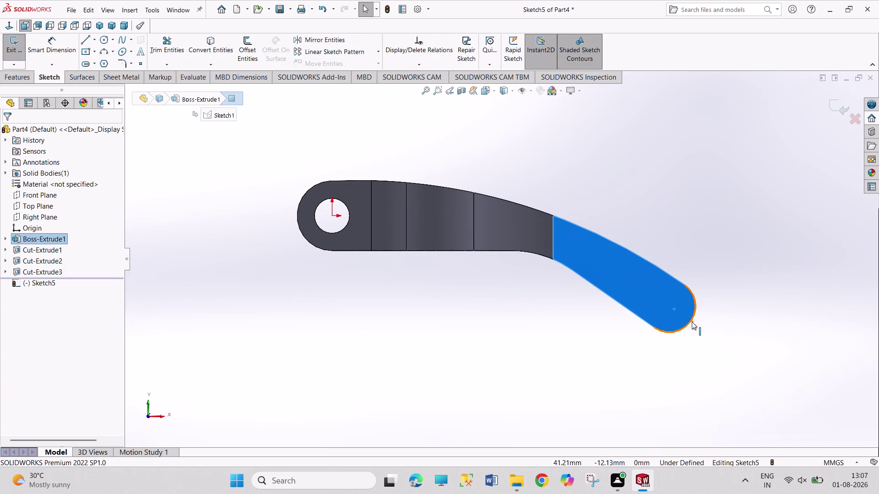
click(668, 300)
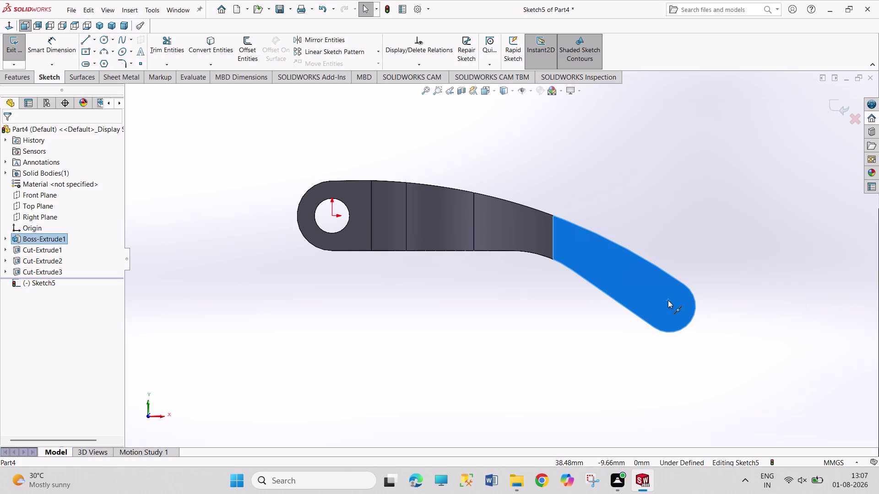
click(102, 38)
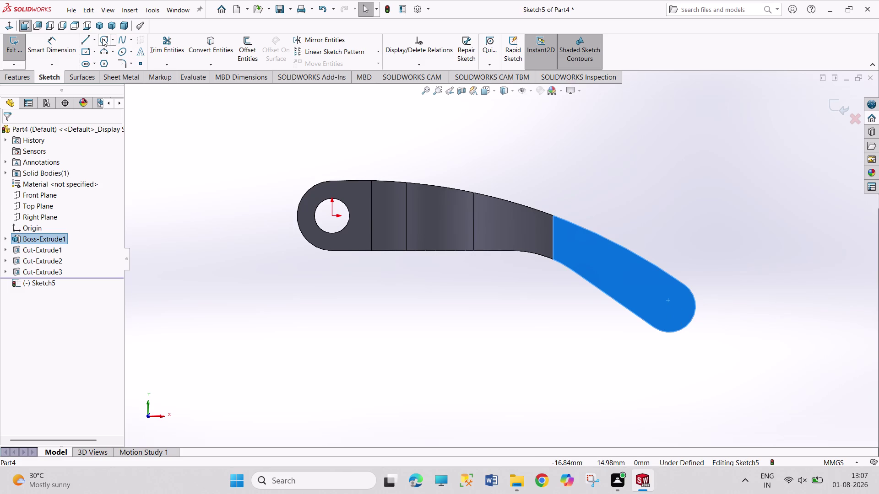